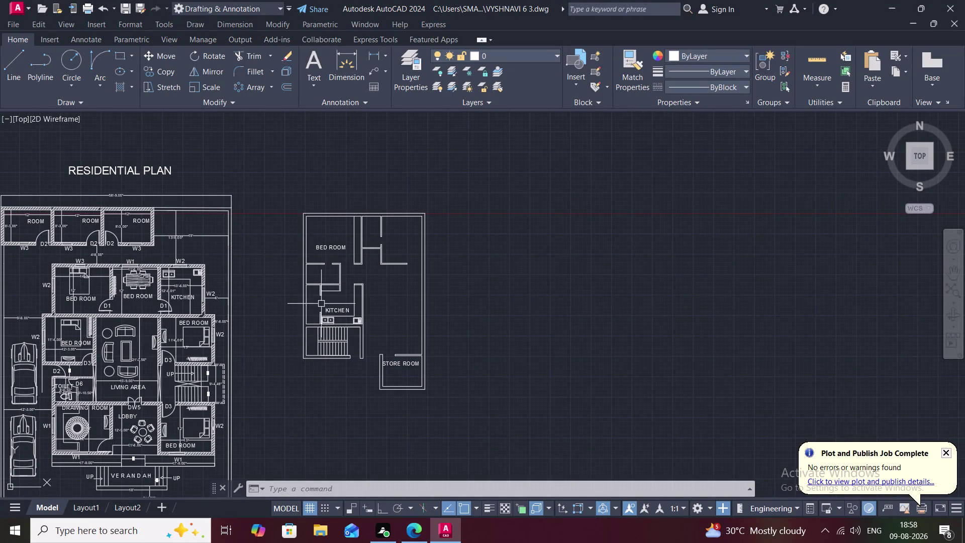
Zoom in on the second-floor plan showing the bedroom, kitchen, stairs and store room.
scroll(up, 3)
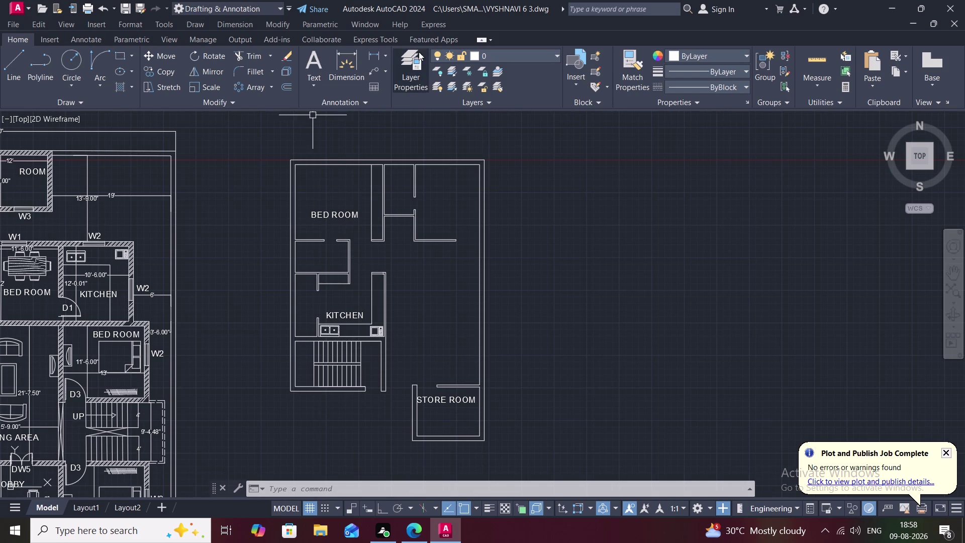
click(375, 51)
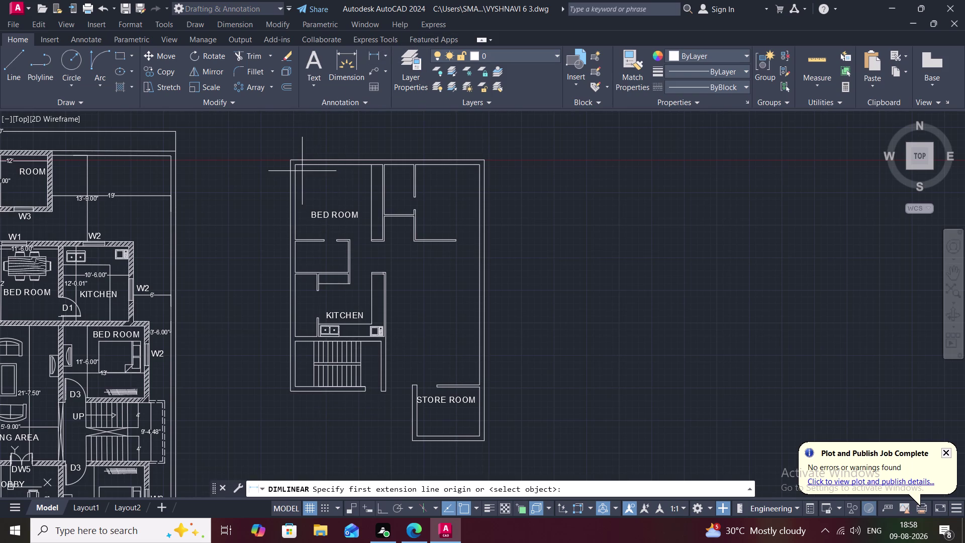
Dimension the bedroom's 12' depth along its left wall.
click(298, 165)
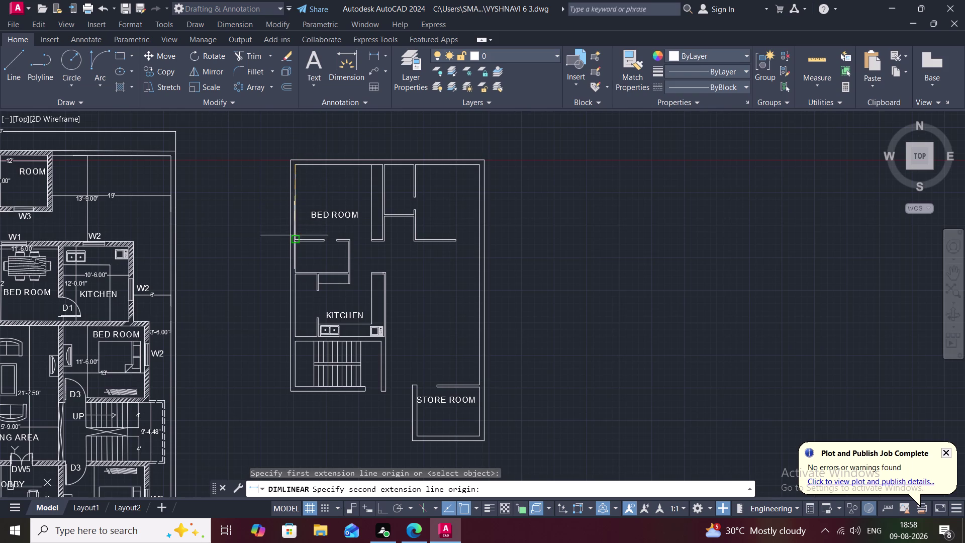
click(295, 238)
click(315, 232)
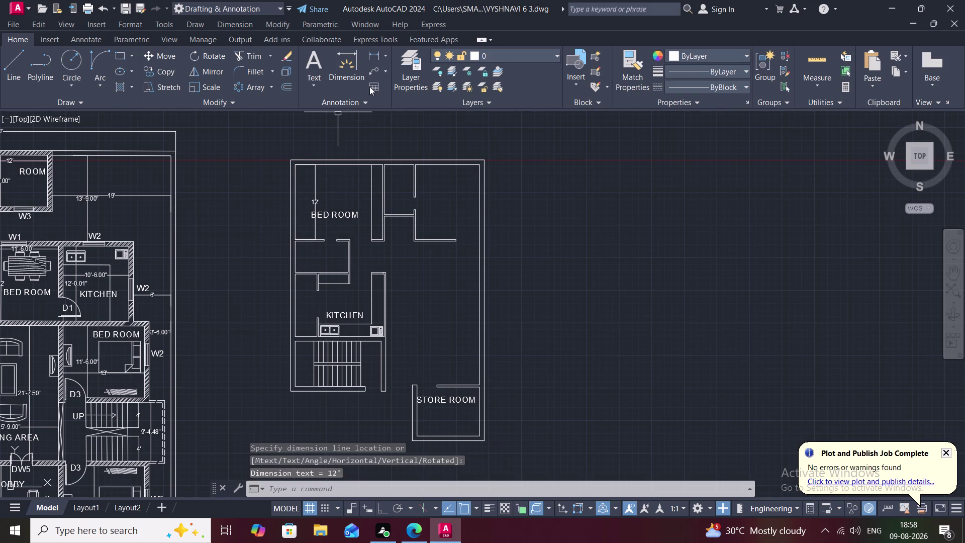
Add the bedroom's 14' width dimension, discarding a mis-measured 12'-2.40" attempt.
click(371, 53)
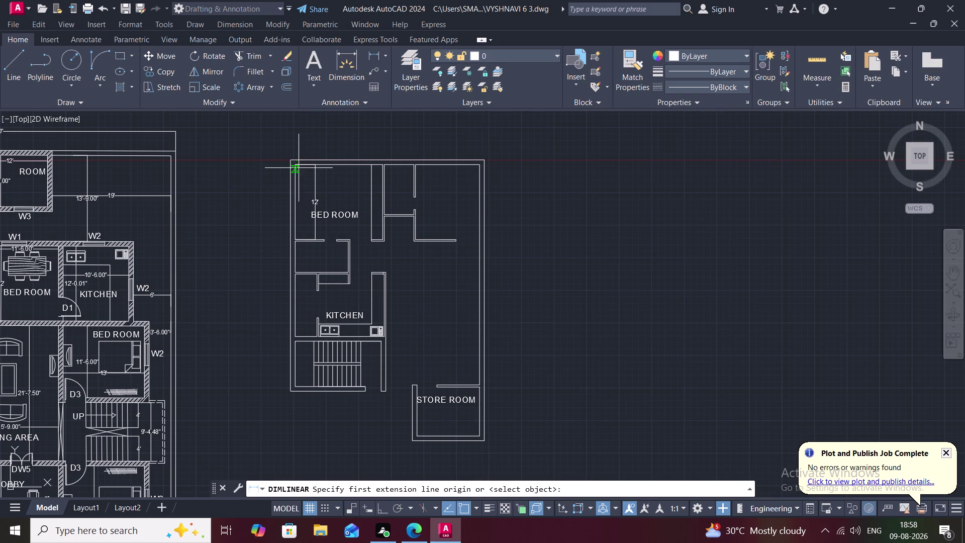
click(298, 161)
click(370, 165)
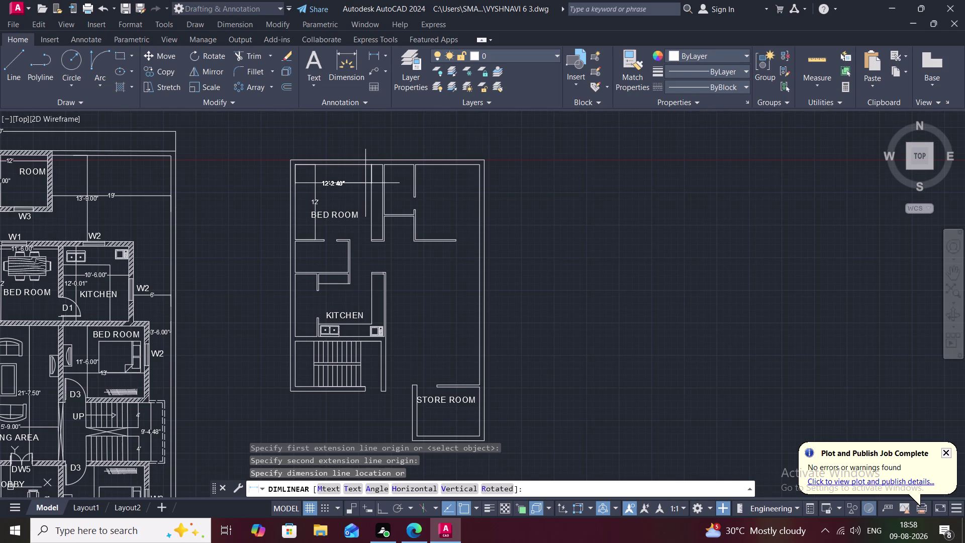
key(Escape)
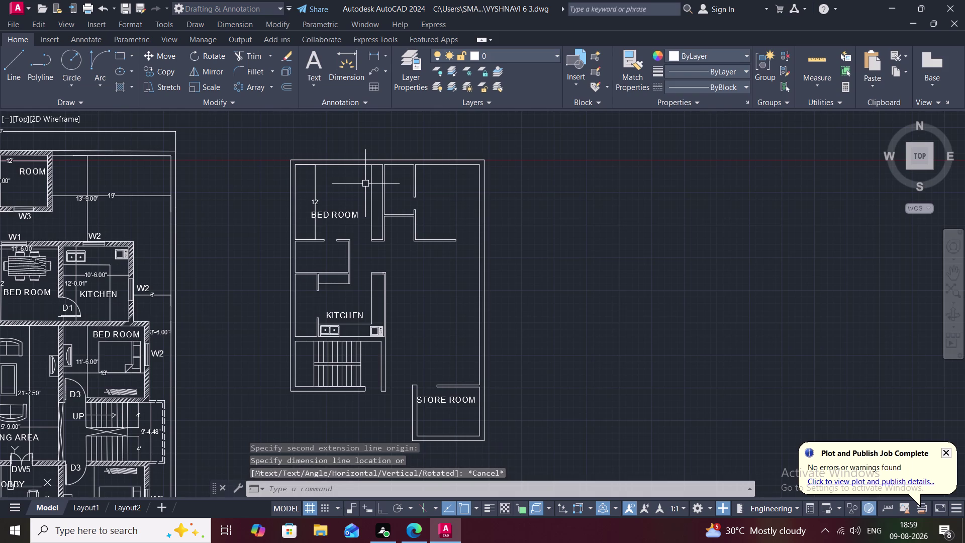
click(378, 53)
click(295, 197)
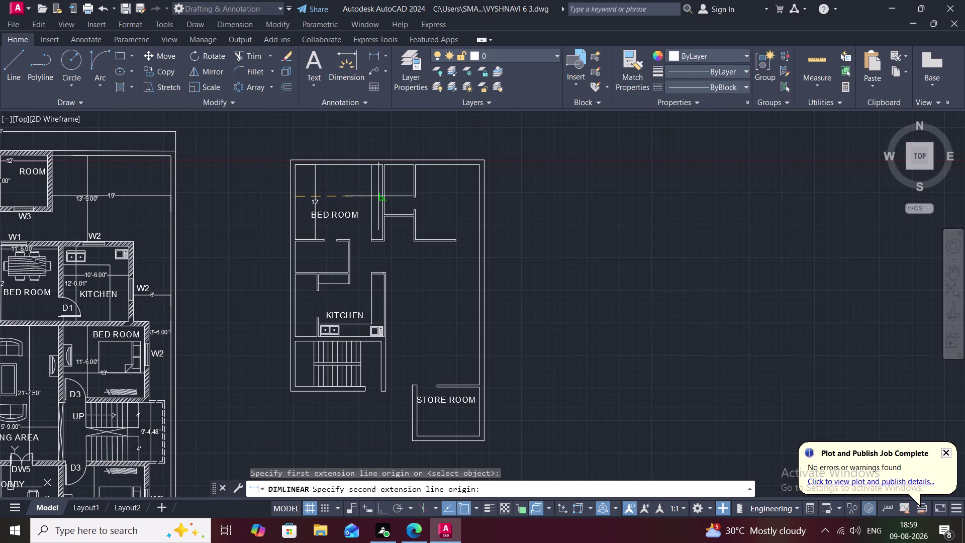
click(379, 197)
click(373, 187)
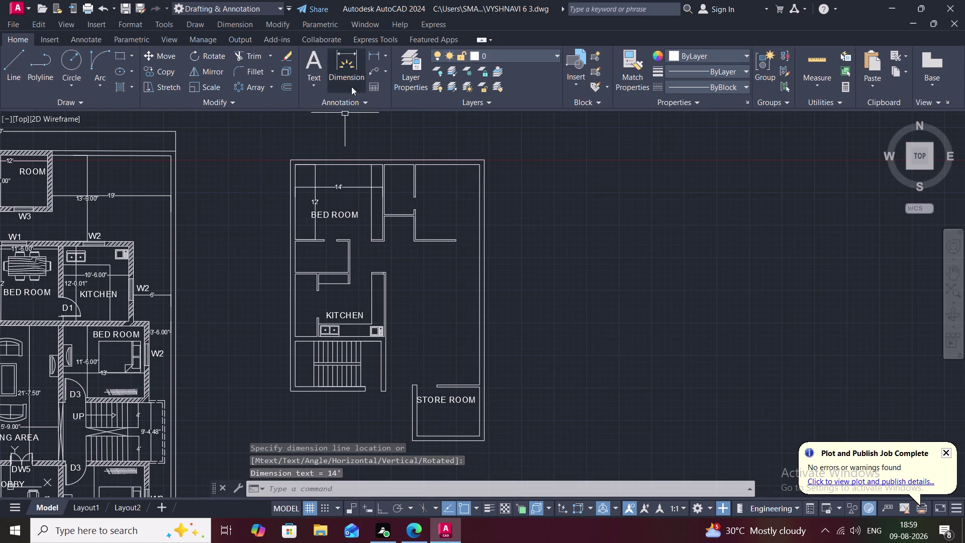
click(374, 51)
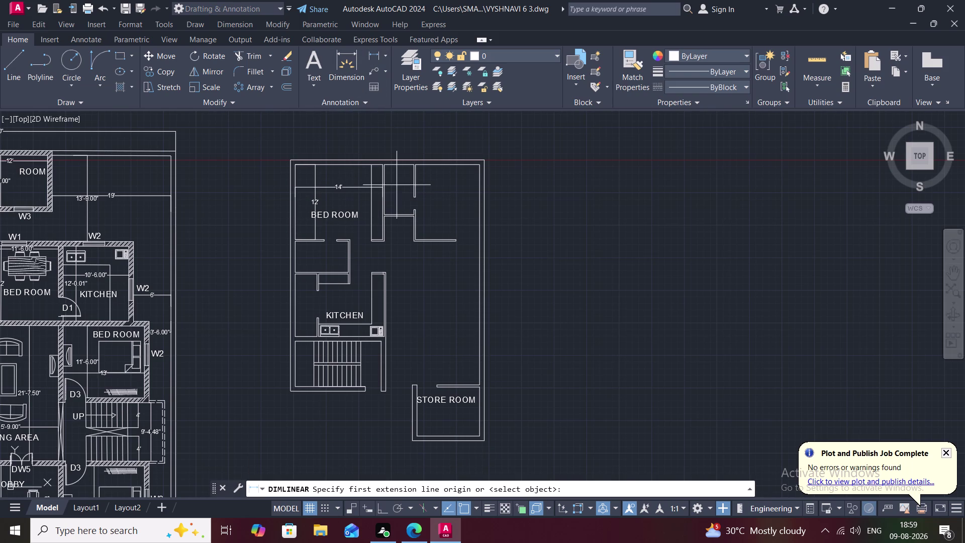
scroll(up, 3)
Dimension the small room's 4'-9.00" width and 8' height.
click(385, 180)
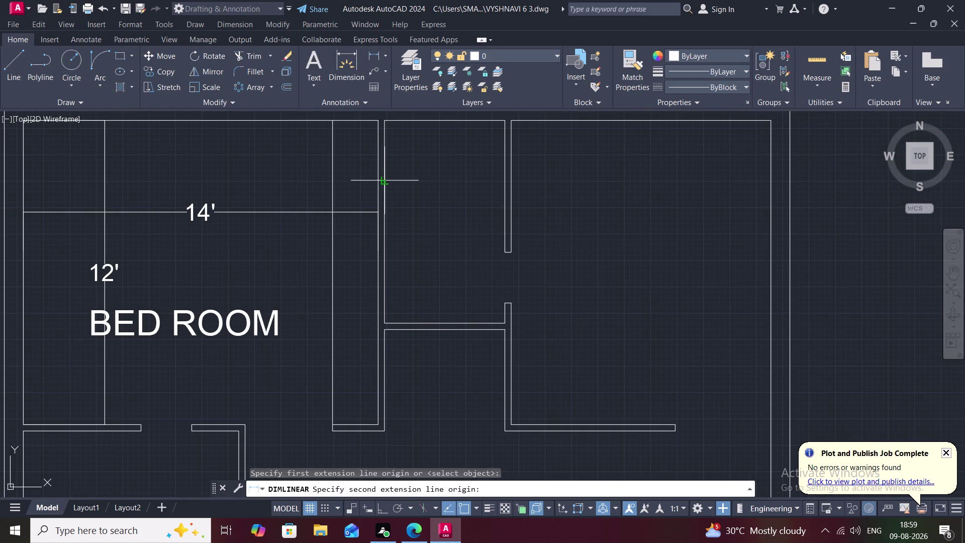
click(506, 178)
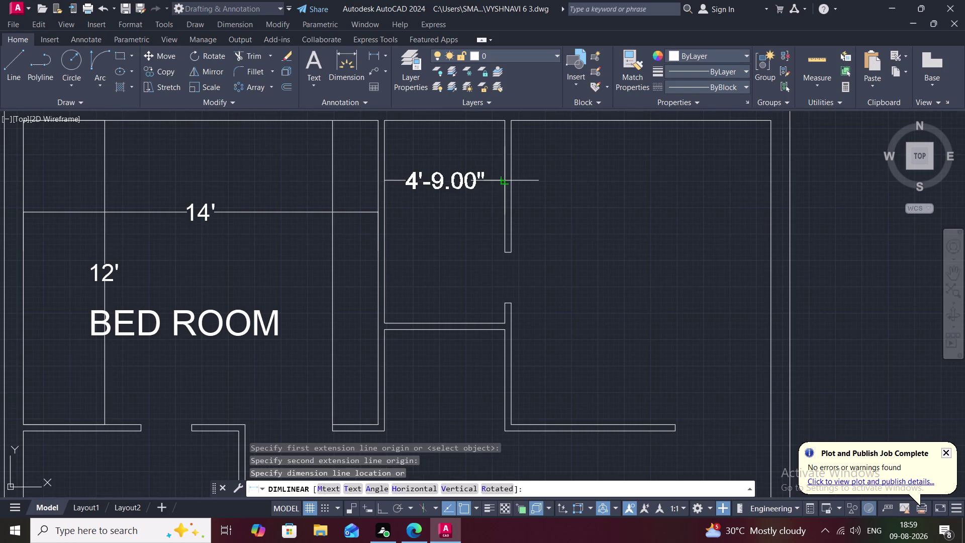
click(503, 178)
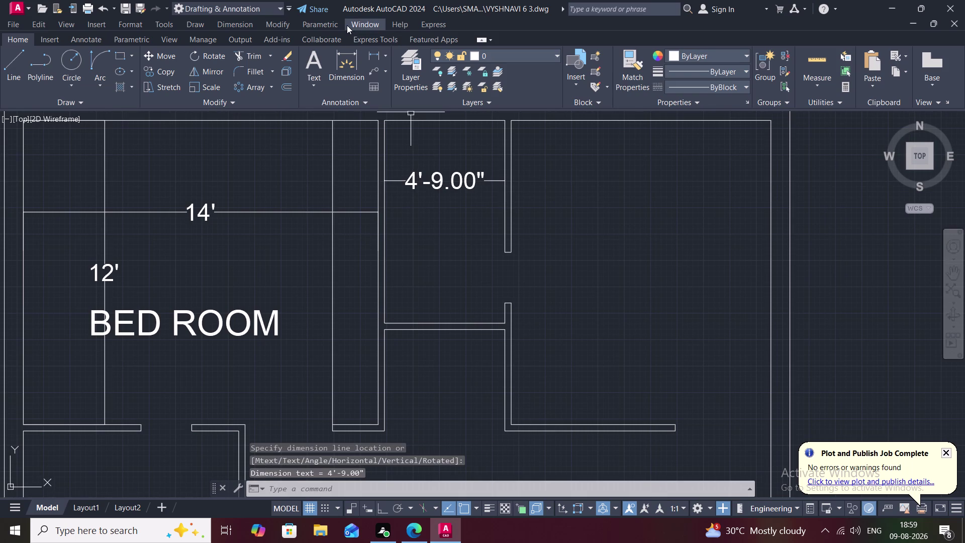
click(377, 53)
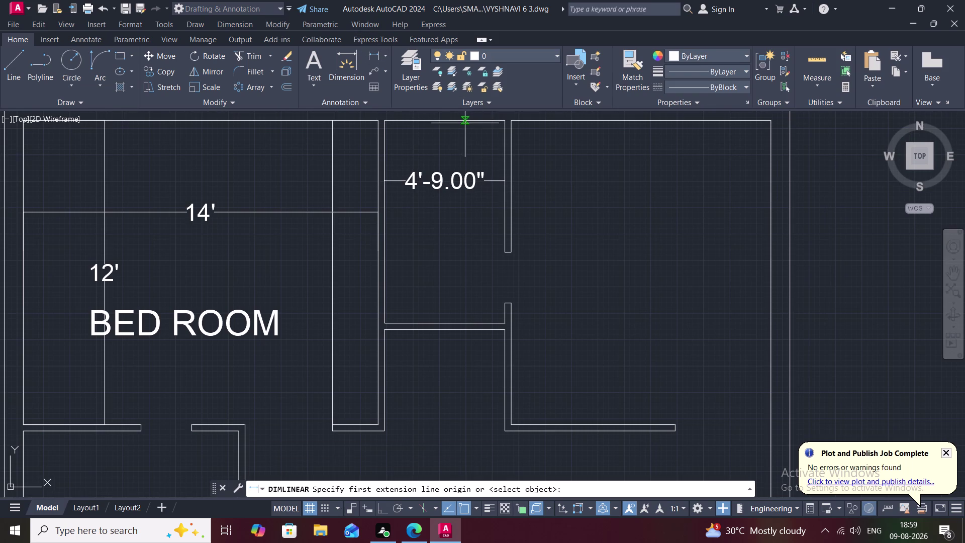
click(469, 120)
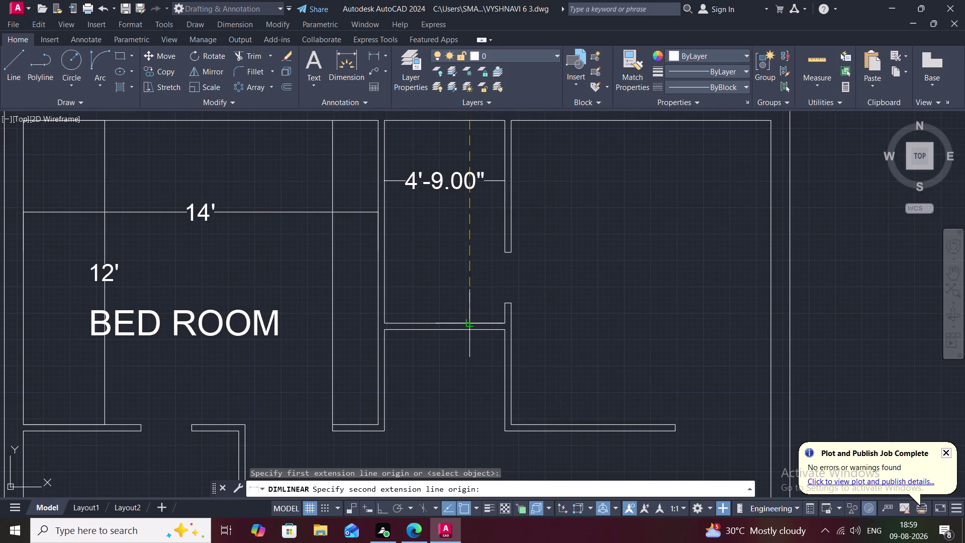
click(474, 320)
click(462, 308)
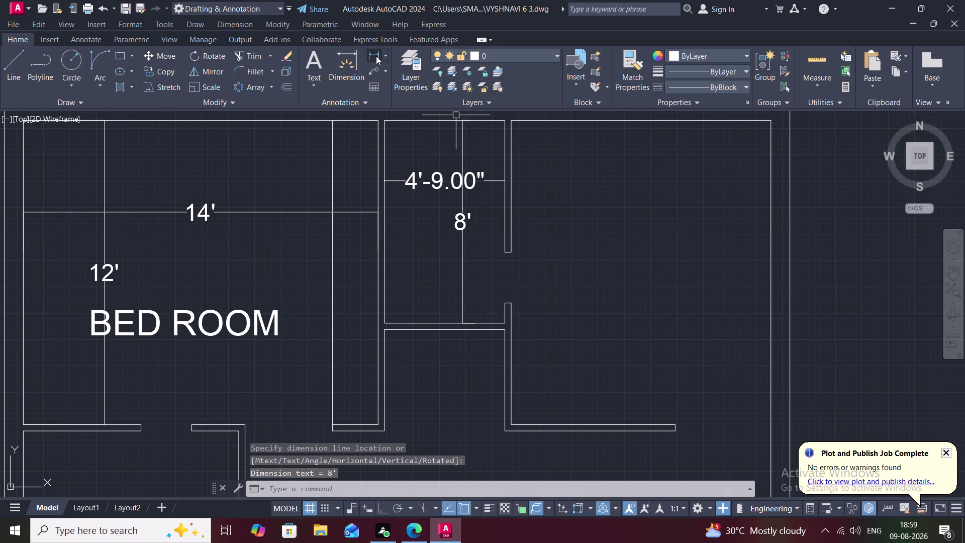
Dimension the right room's 10'-3.00" width and 12' depth.
click(376, 56)
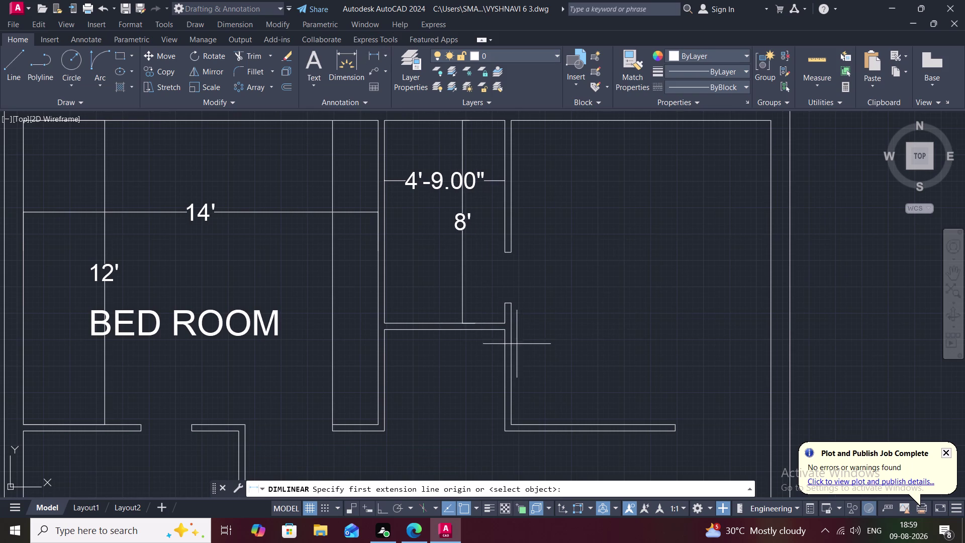
click(511, 348)
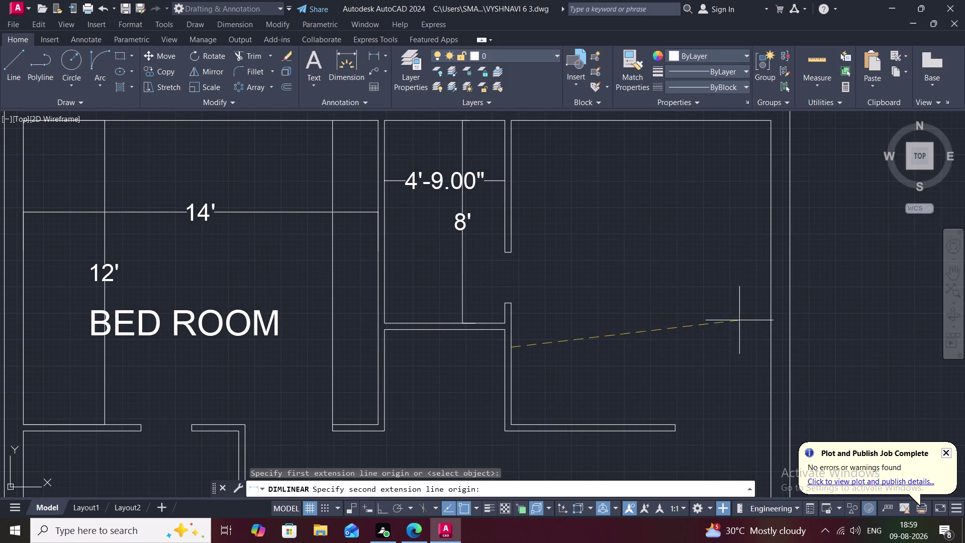
click(773, 354)
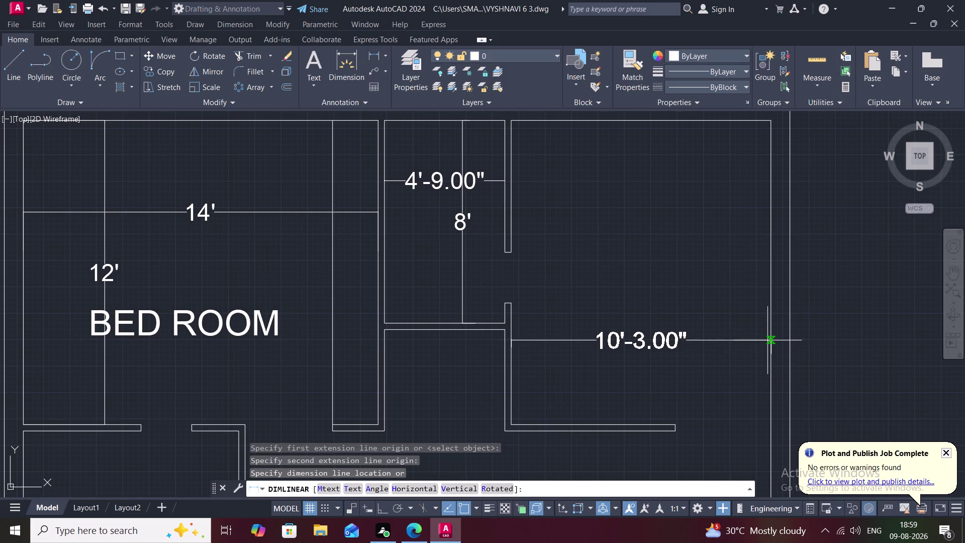
click(768, 340)
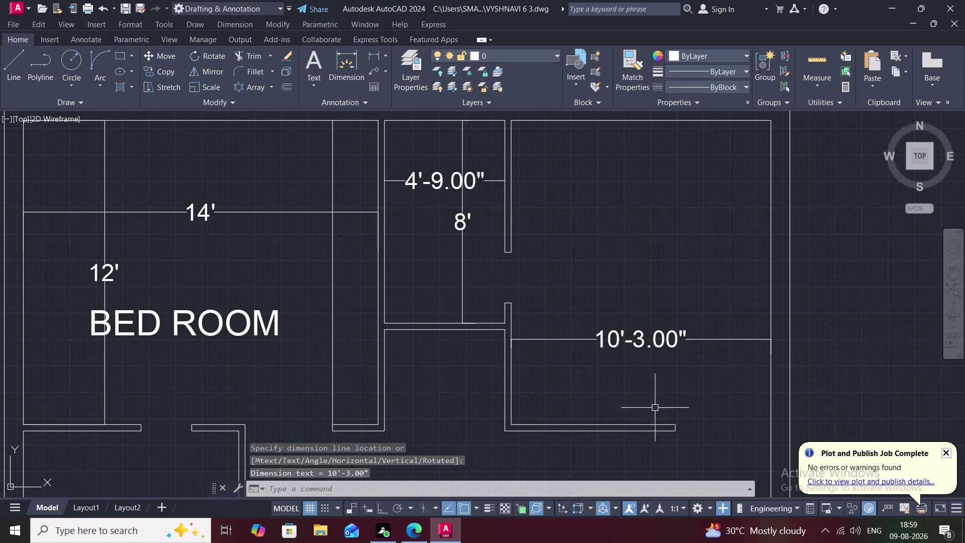
click(376, 54)
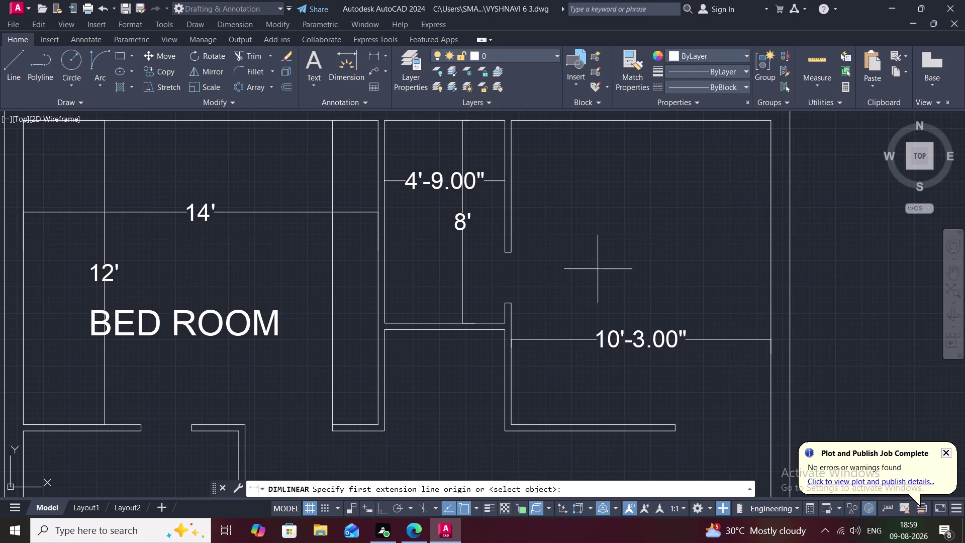
click(677, 422)
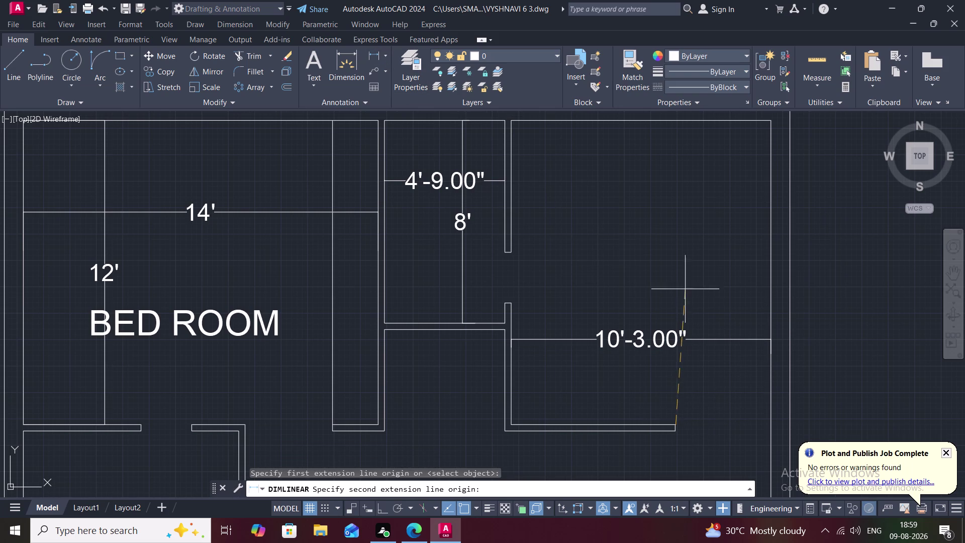
middle_drag(679, 272, 675, 301)
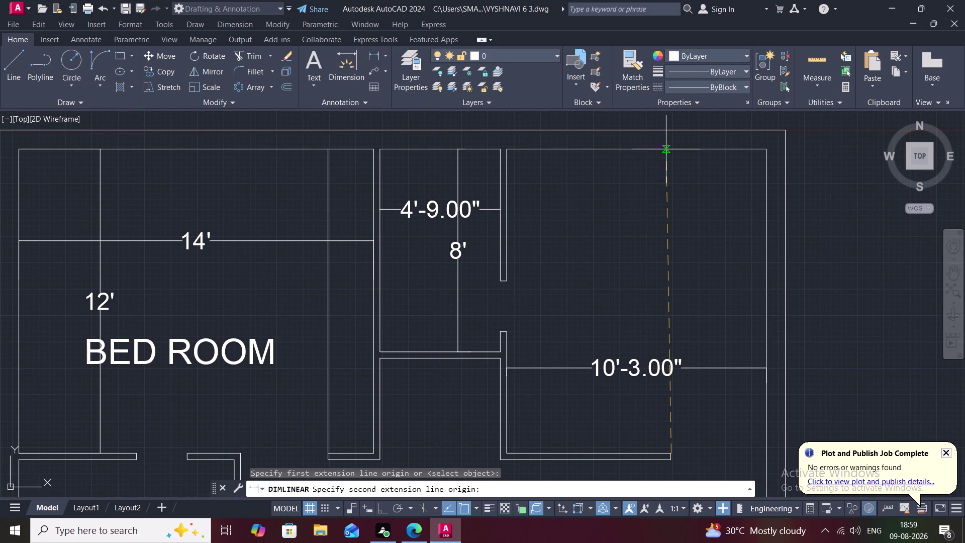
click(666, 149)
click(657, 157)
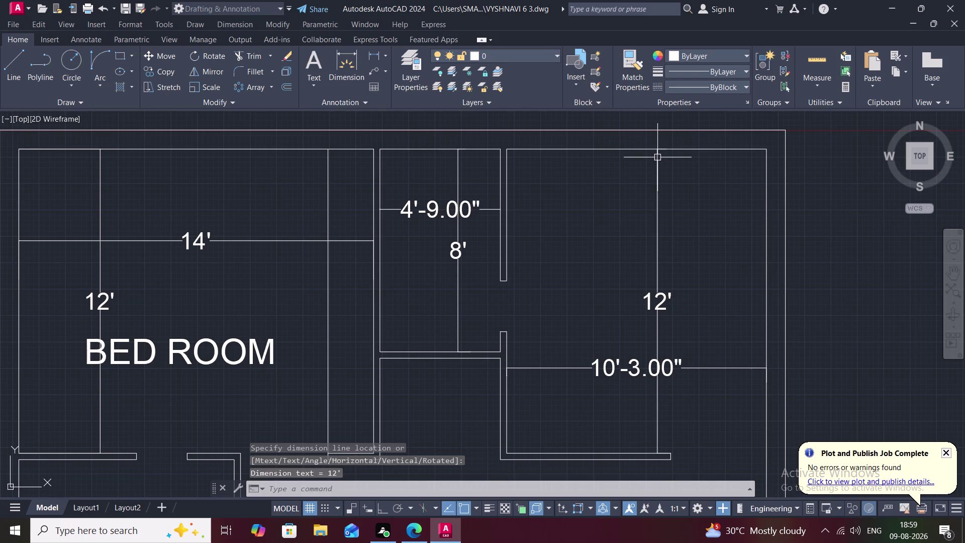
middle_drag(536, 291, 538, 148)
scroll(down, 3)
Add a 5' dimension to the small room below the bedroom.
middle_drag(497, 290, 516, 295)
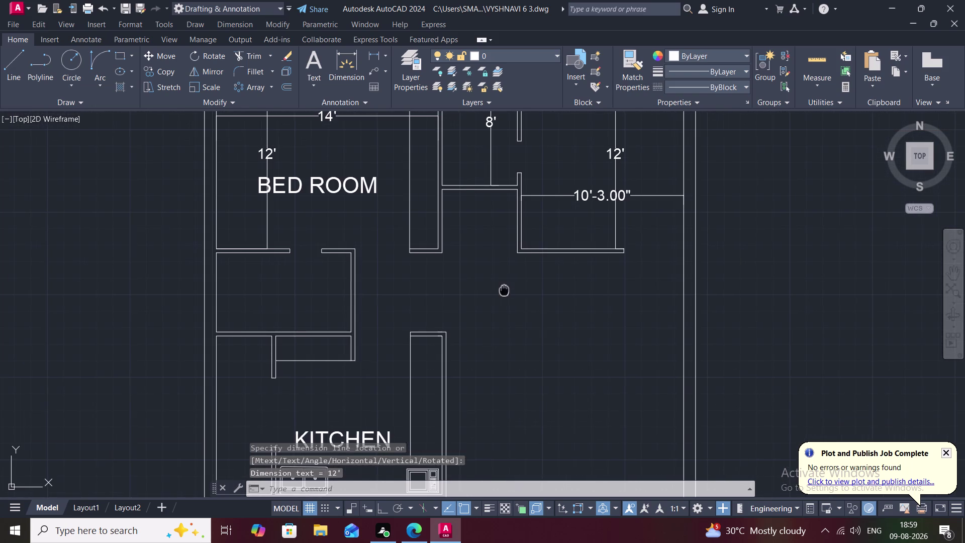
middle_drag(516, 295, 544, 304)
middle_drag(394, 294, 431, 297)
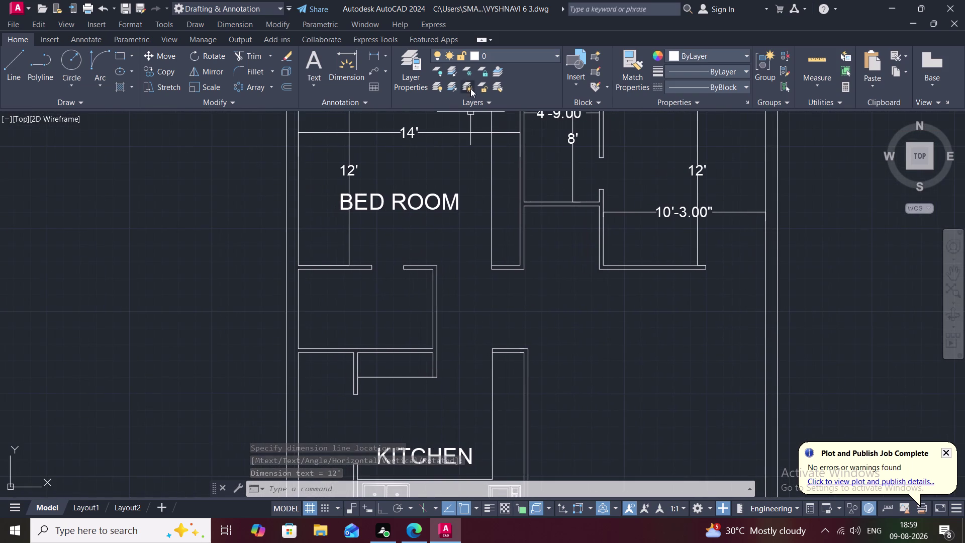
click(380, 54)
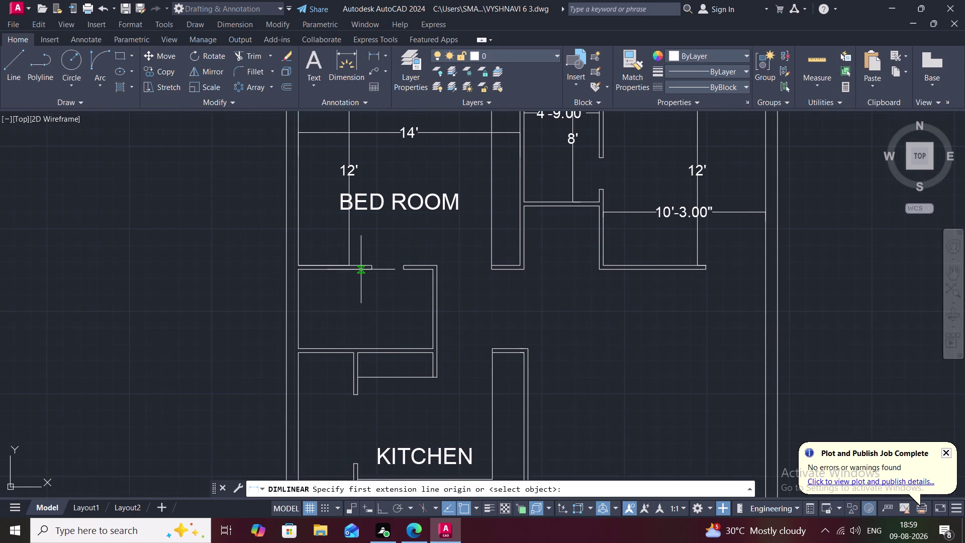
click(369, 272)
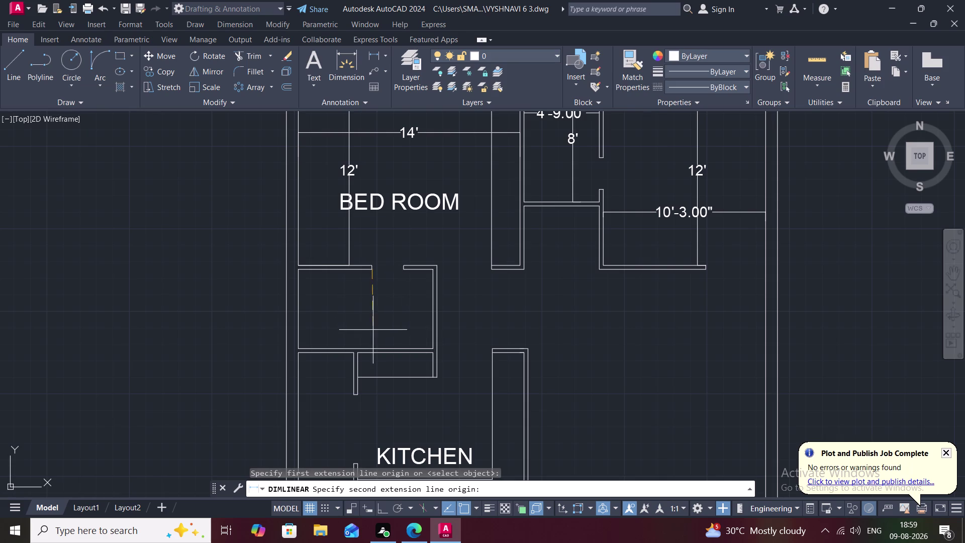
click(369, 348)
click(362, 343)
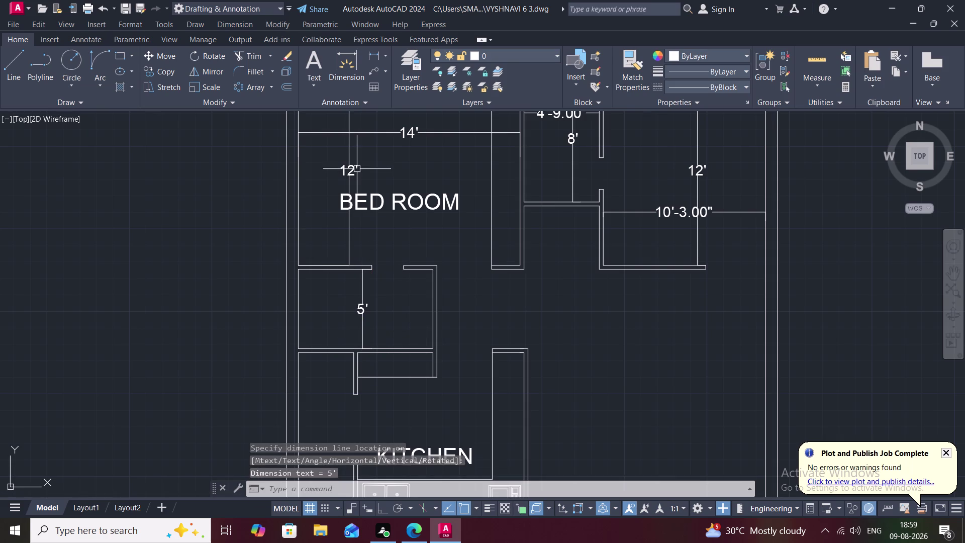
Add an 8'-6.00" width dimension above the closet.
click(383, 54)
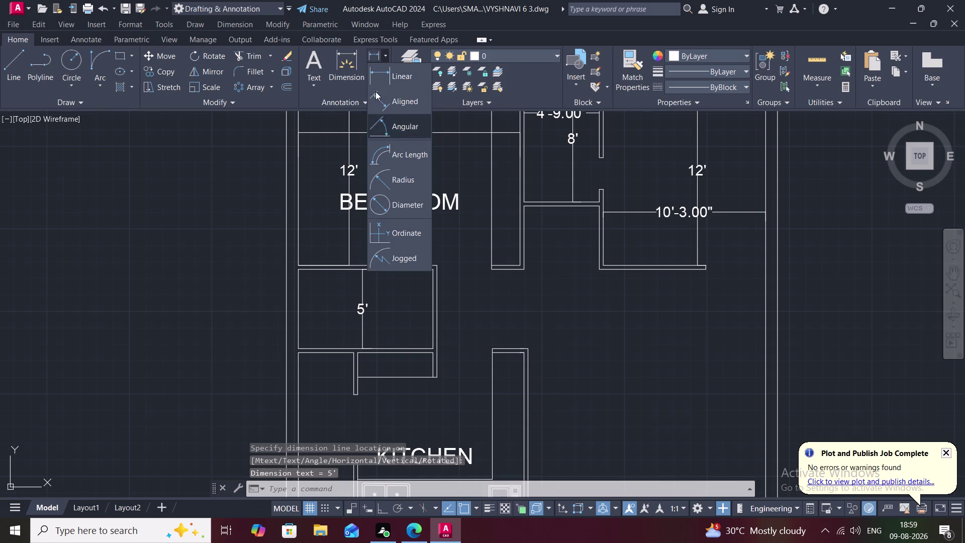
click(391, 71)
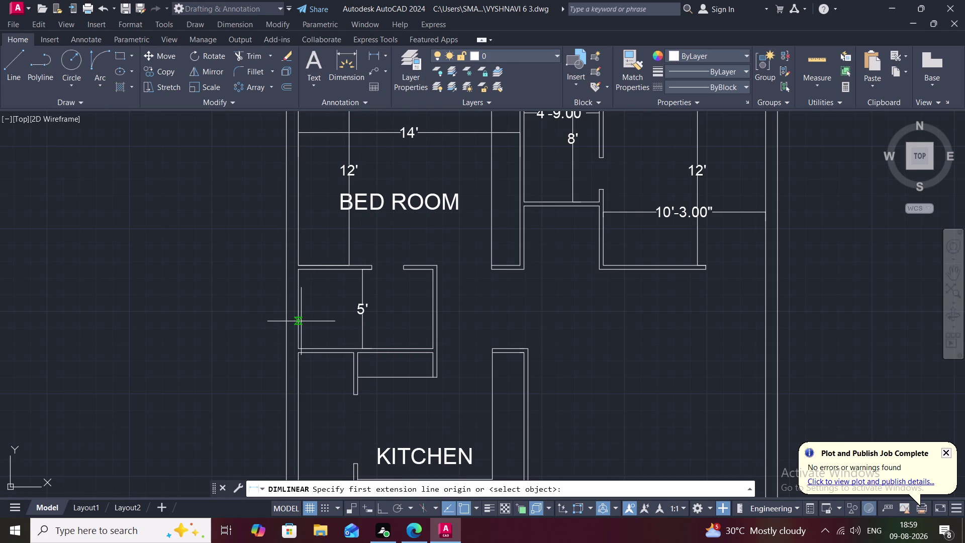
click(297, 320)
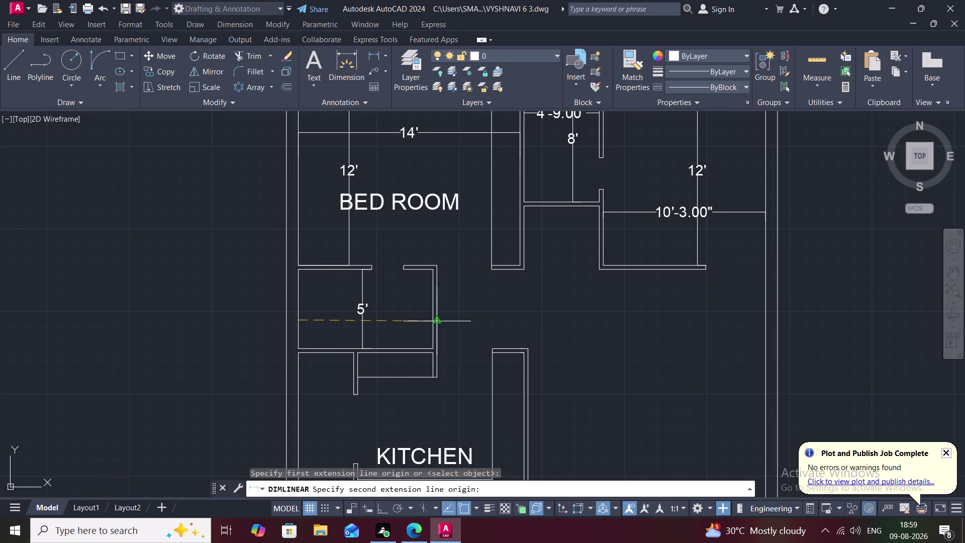
click(434, 324)
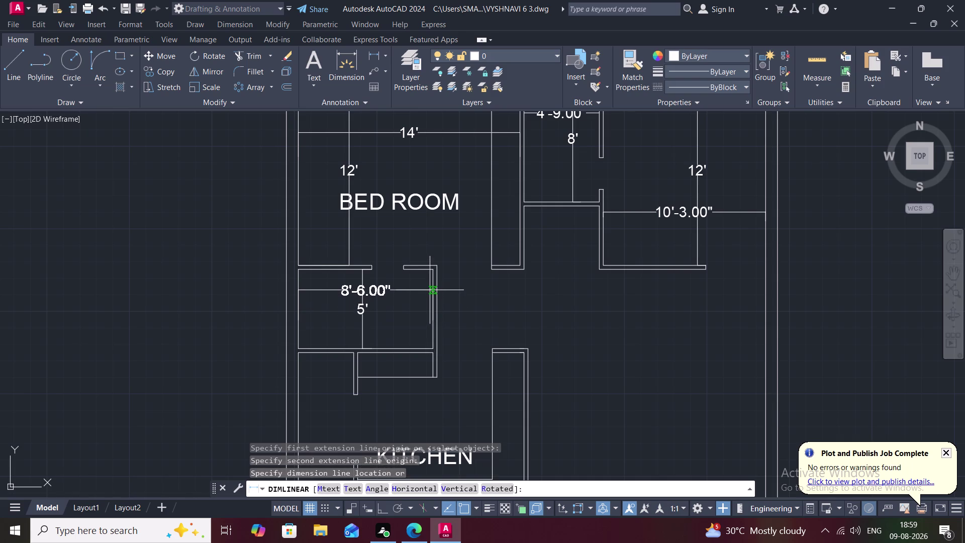
click(429, 290)
middle_drag(433, 376, 411, 274)
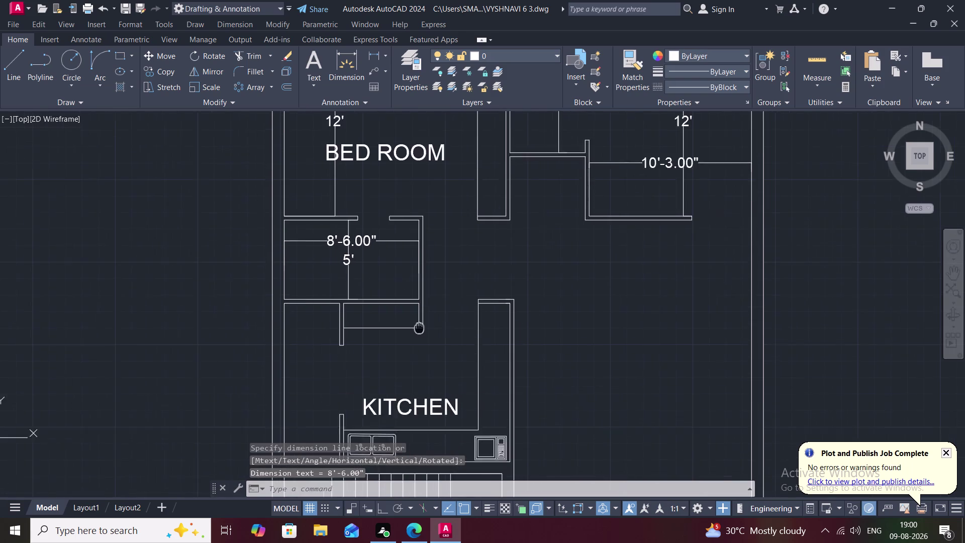
Dimension the kitchen at 10' long and 10'-6.00" wide.
click(386, 55)
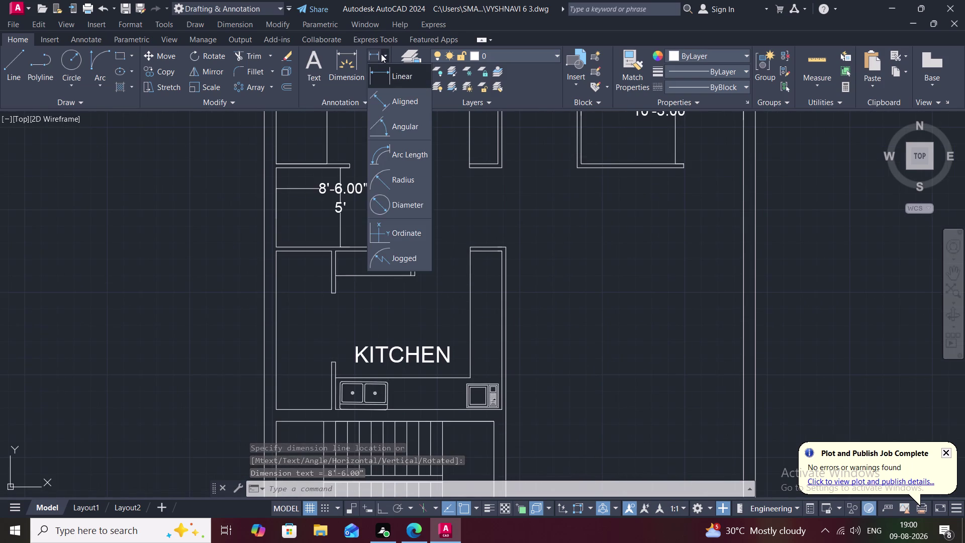
click(382, 71)
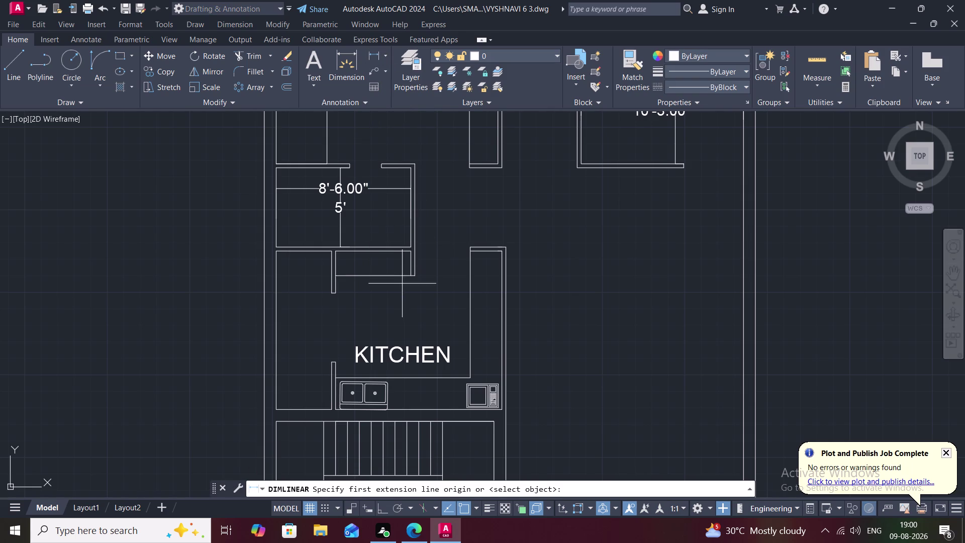
click(408, 252)
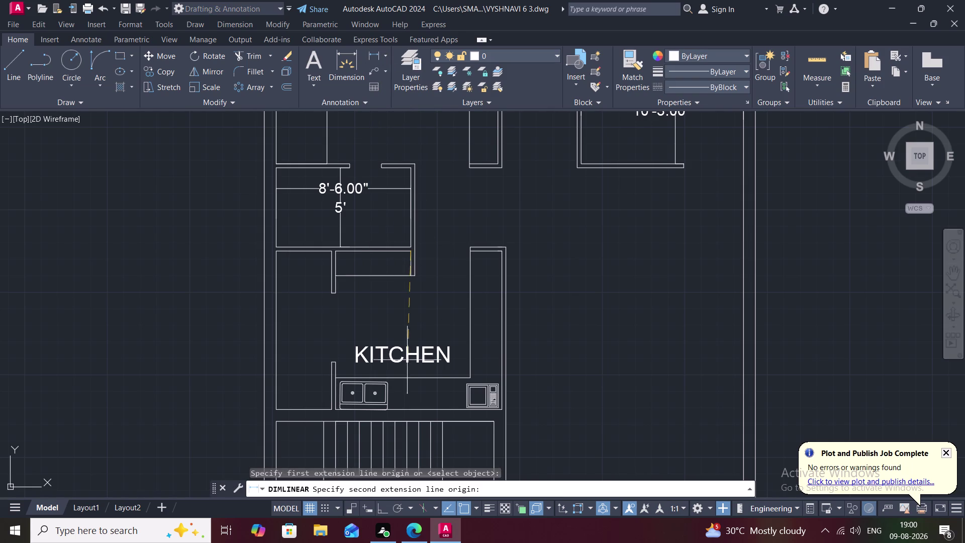
click(412, 408)
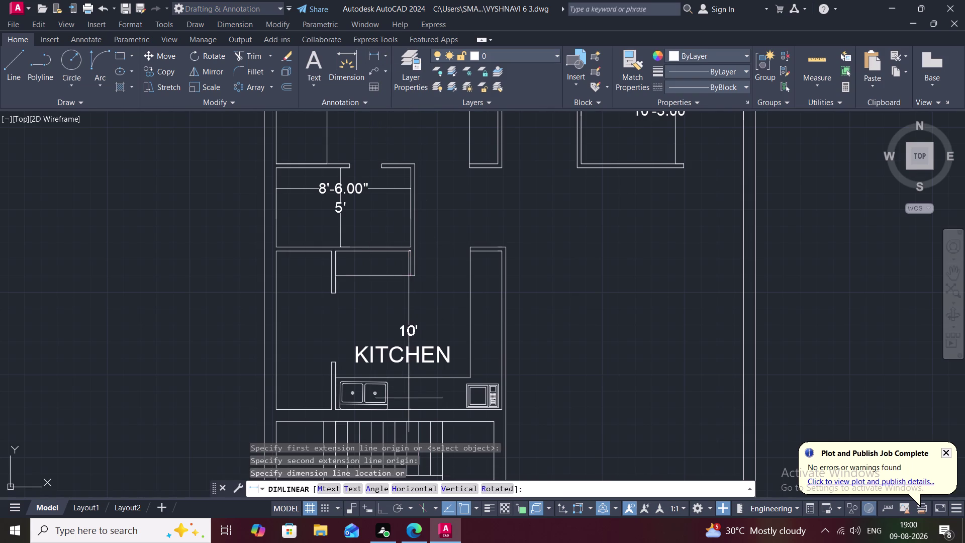
click(408, 397)
click(380, 53)
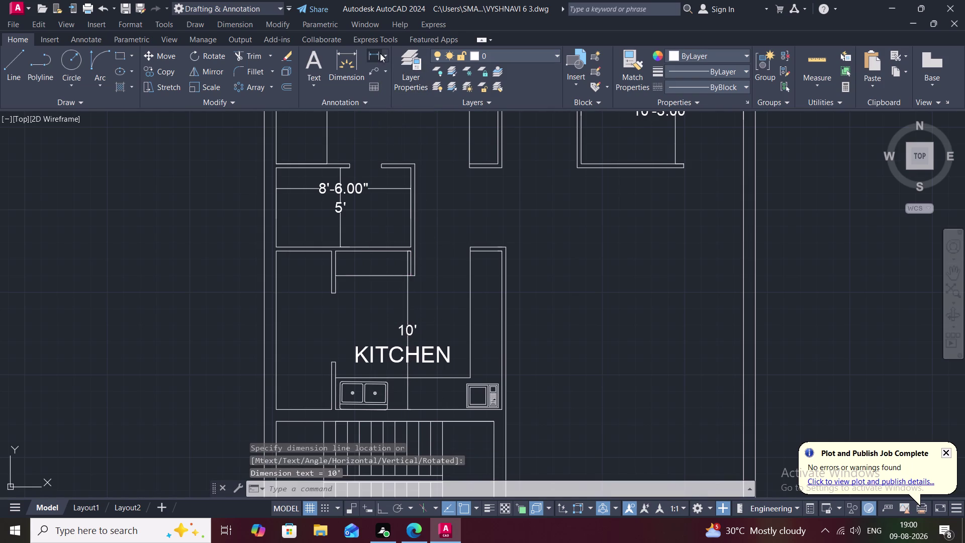
click(339, 362)
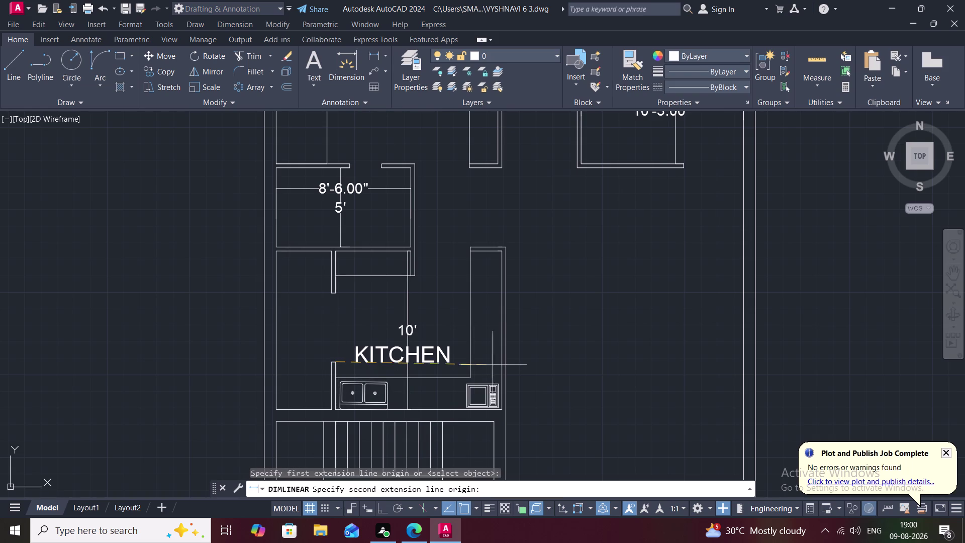
click(499, 367)
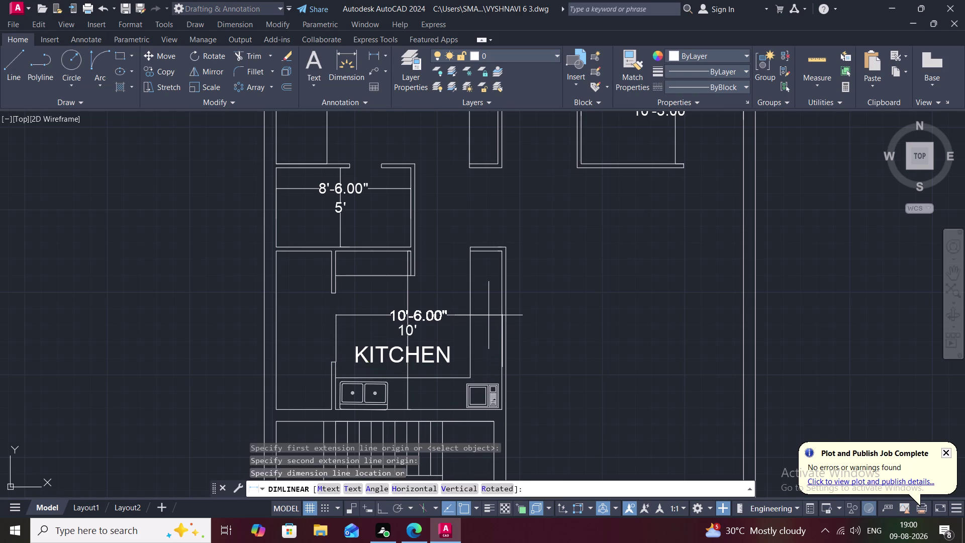
click(488, 315)
middle_click(470, 348)
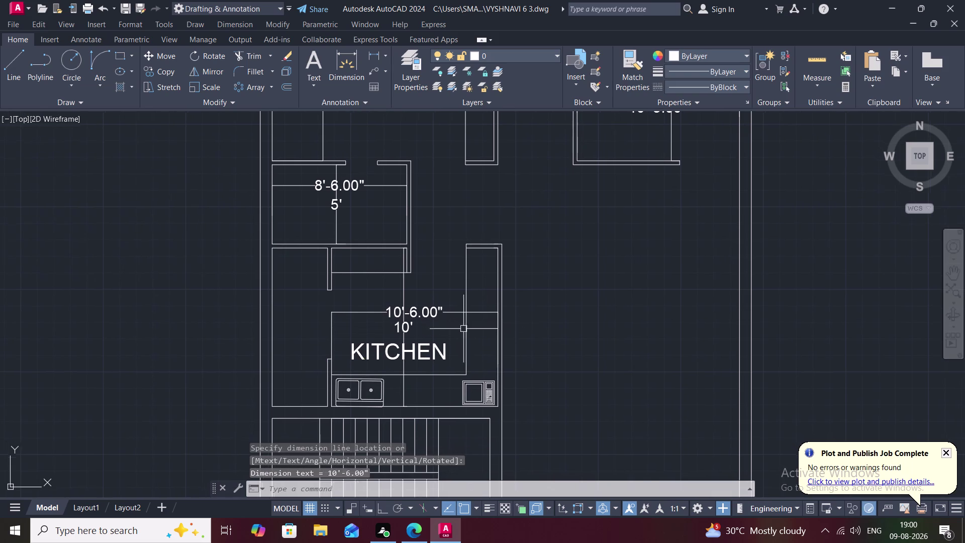
scroll(down, 3)
Add 15' and 23' dimensions to the area beside the kitchen.
click(378, 55)
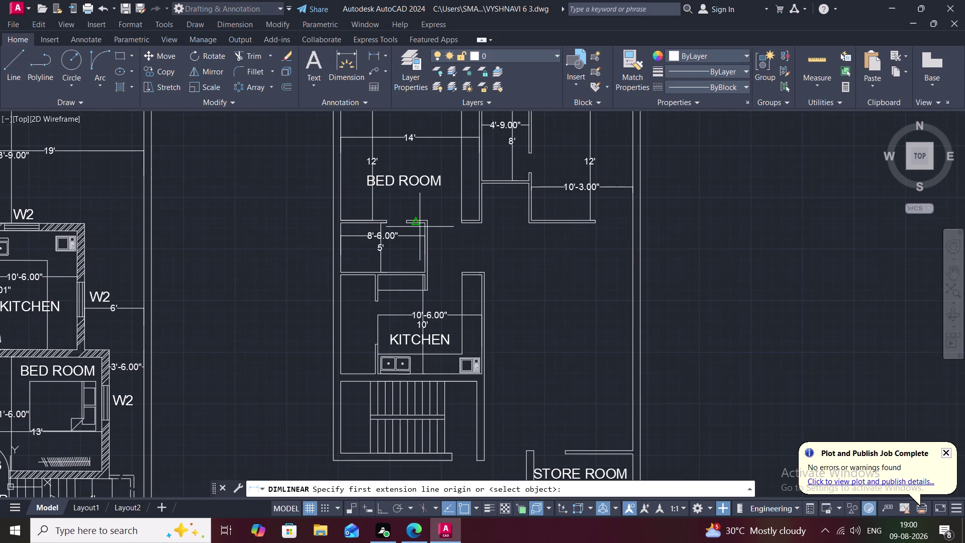
click(485, 379)
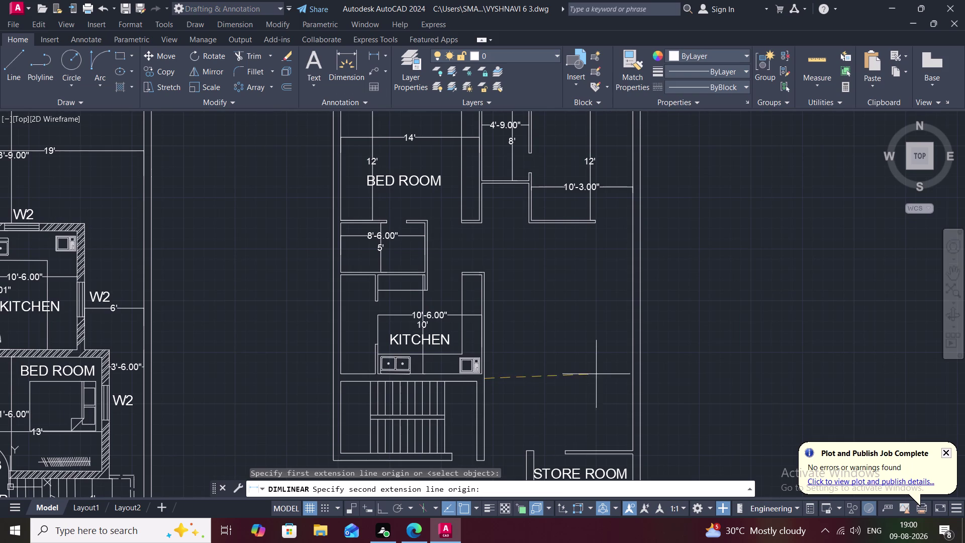
click(633, 380)
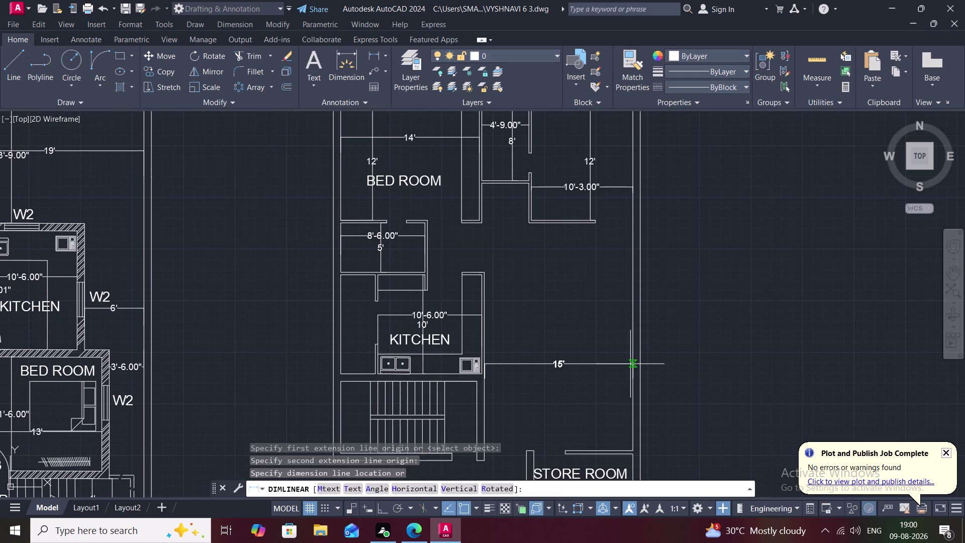
click(630, 363)
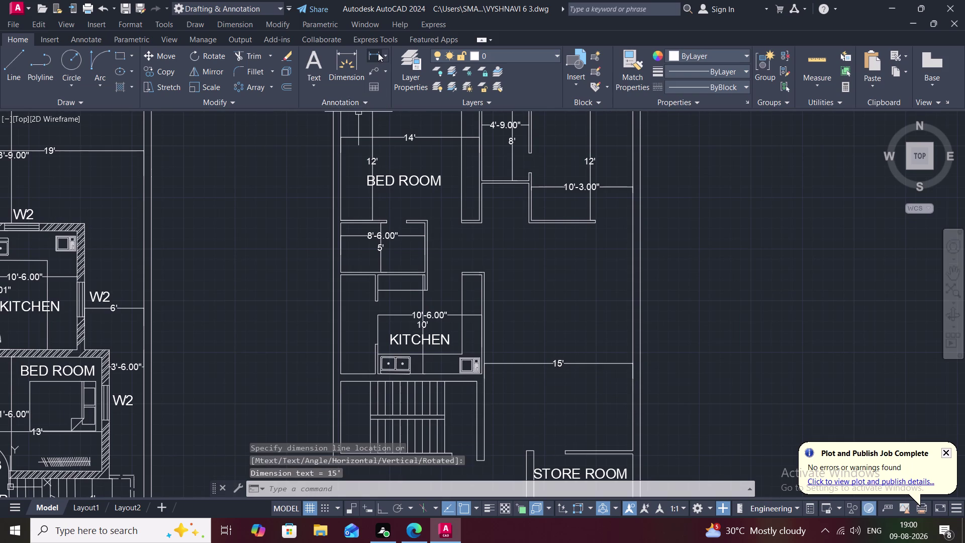
click(378, 53)
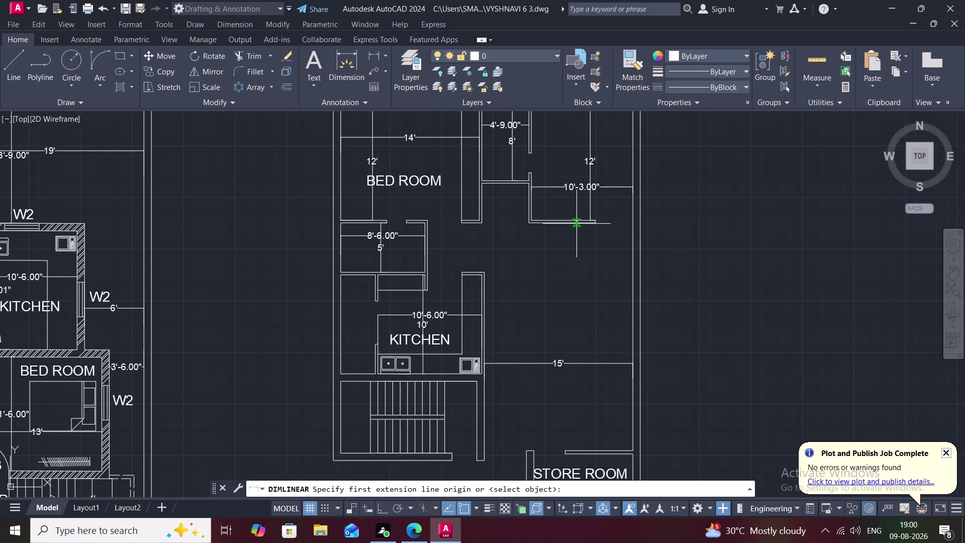
click(577, 225)
click(580, 451)
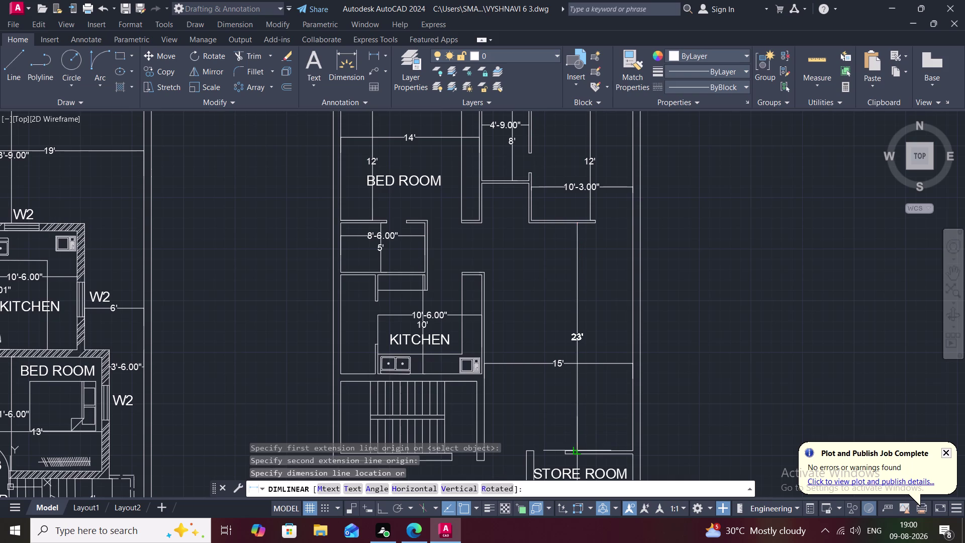
click(583, 434)
middle_drag(556, 435, 549, 431)
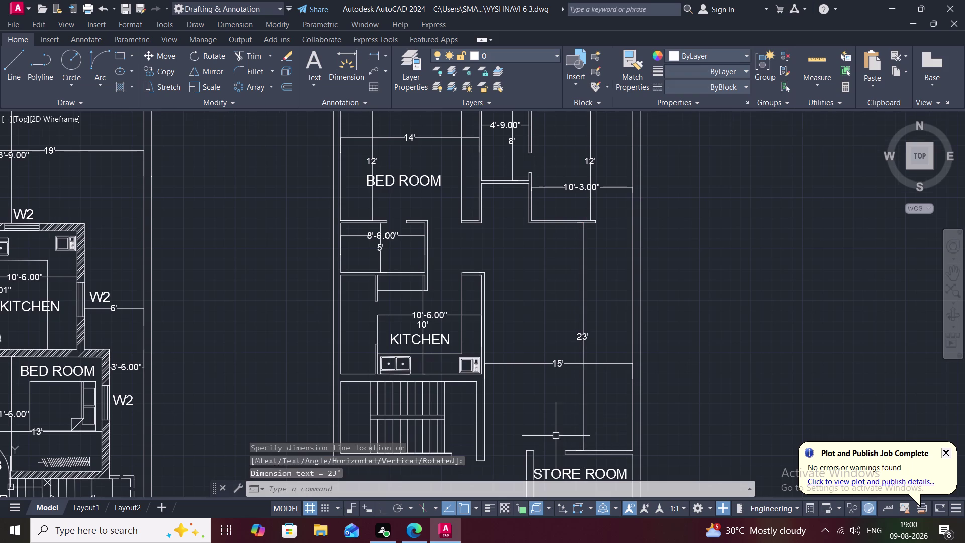
middle_drag(548, 430, 524, 349)
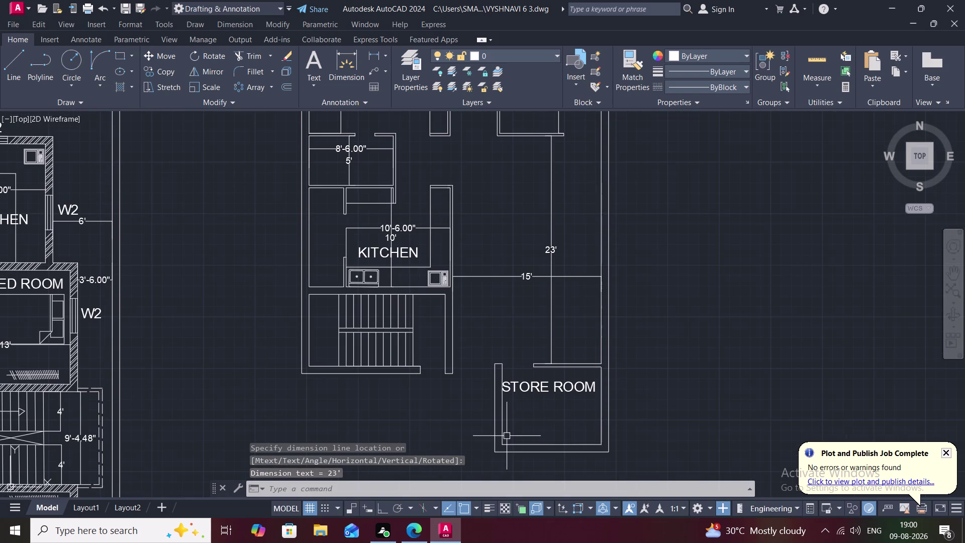
Dimension the store room at 10' wide and 7'-10.00" deep.
click(376, 52)
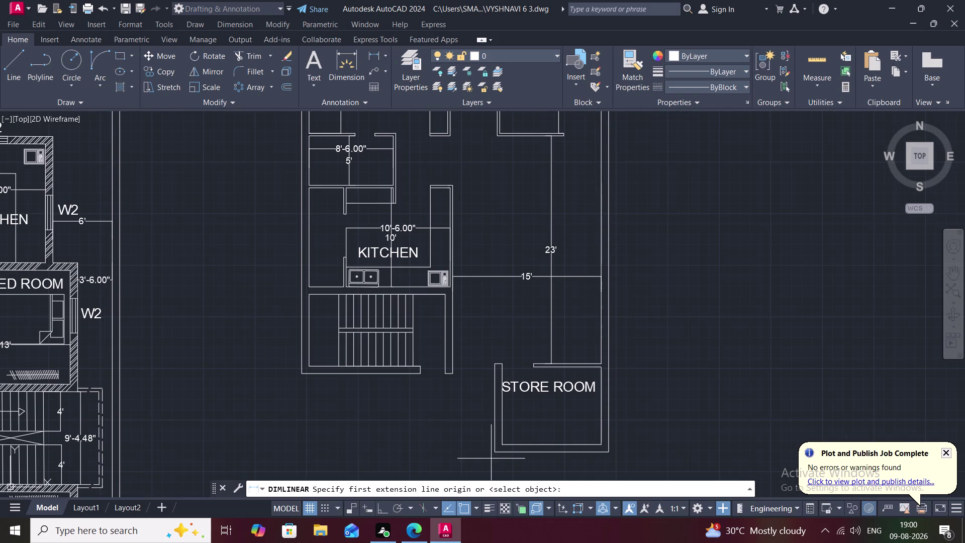
click(503, 442)
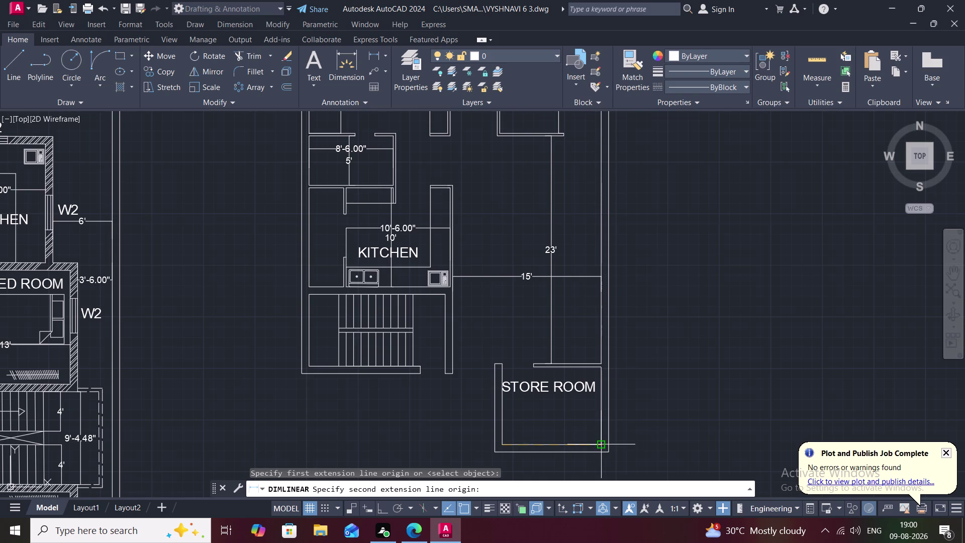
click(599, 444)
click(593, 429)
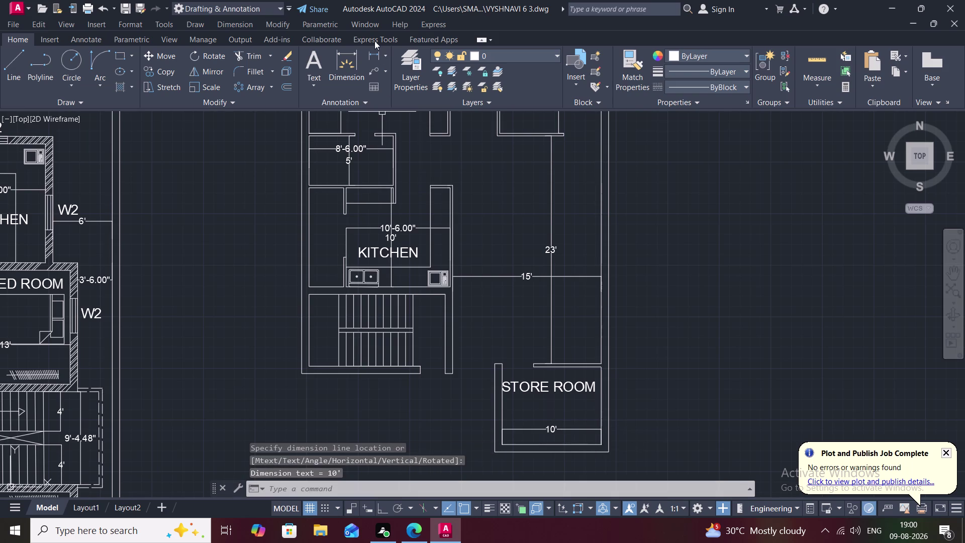
click(379, 53)
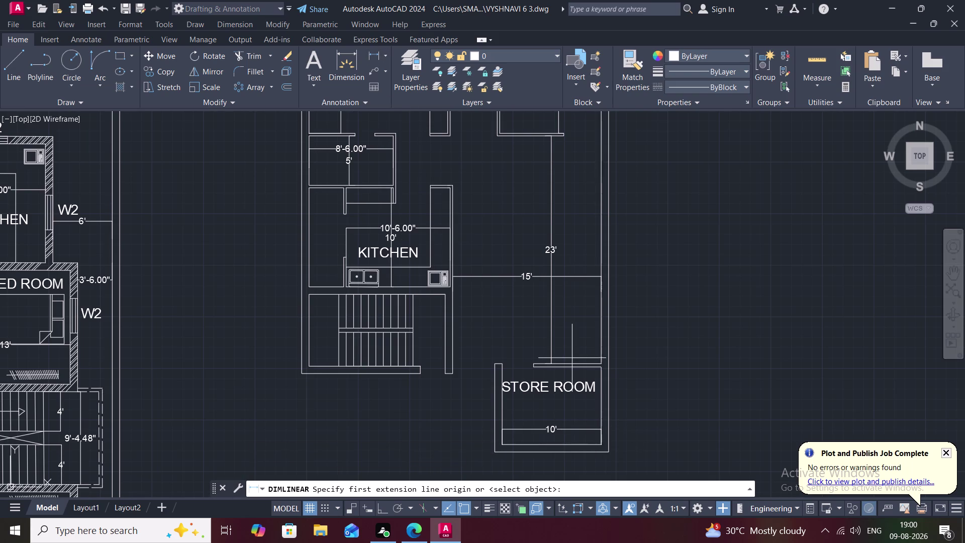
click(571, 367)
click(574, 443)
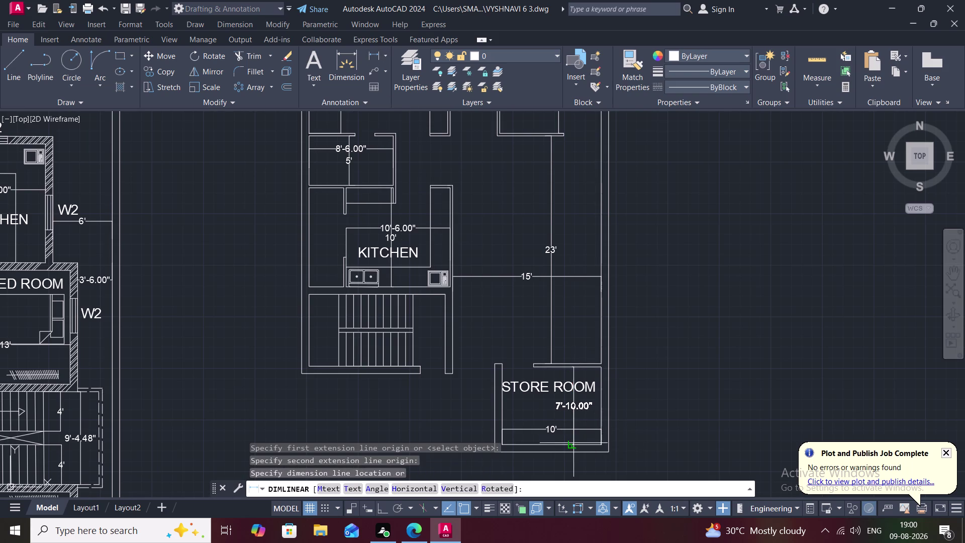
click(576, 438)
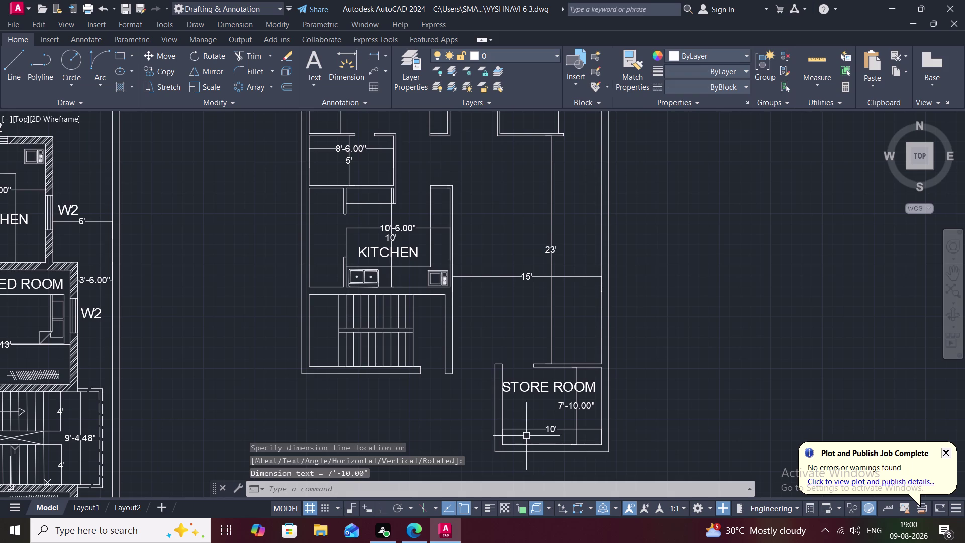
scroll(down, 3)
Add a 37' overall dimension along the plan's left side.
middle_drag(489, 301, 482, 326)
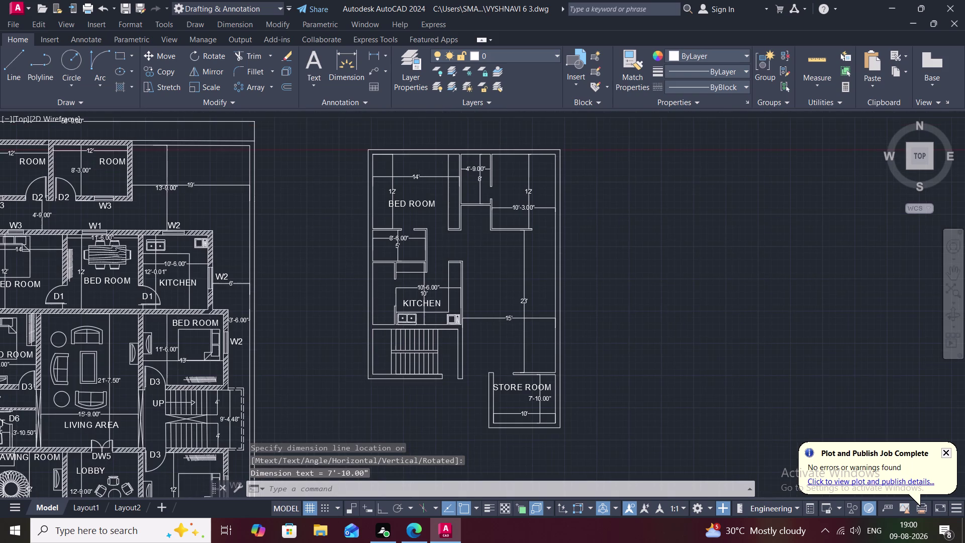
click(381, 52)
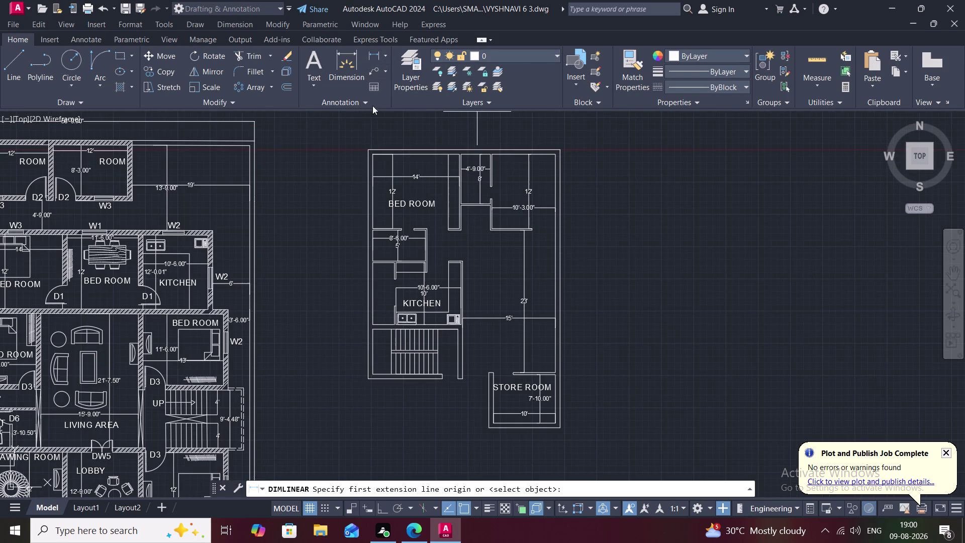
click(366, 149)
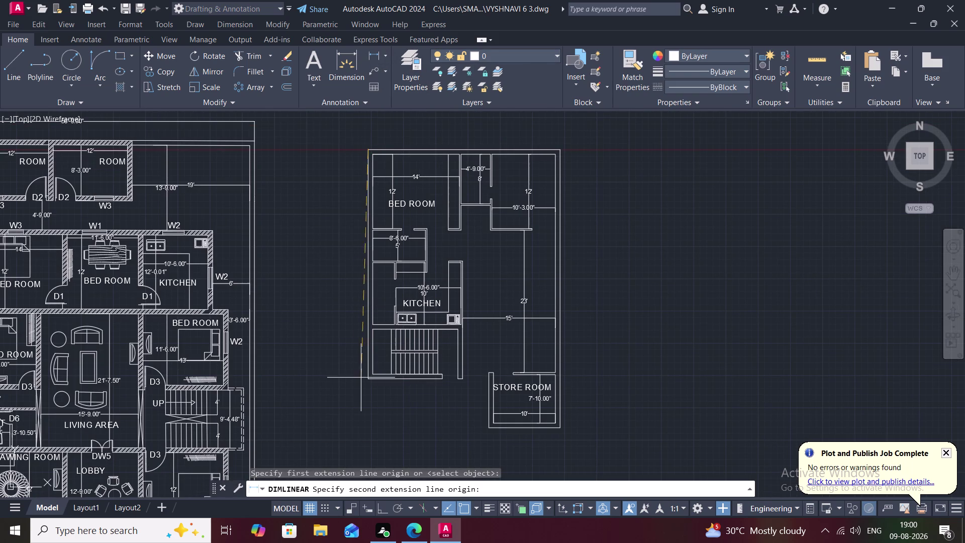
click(366, 381)
click(352, 375)
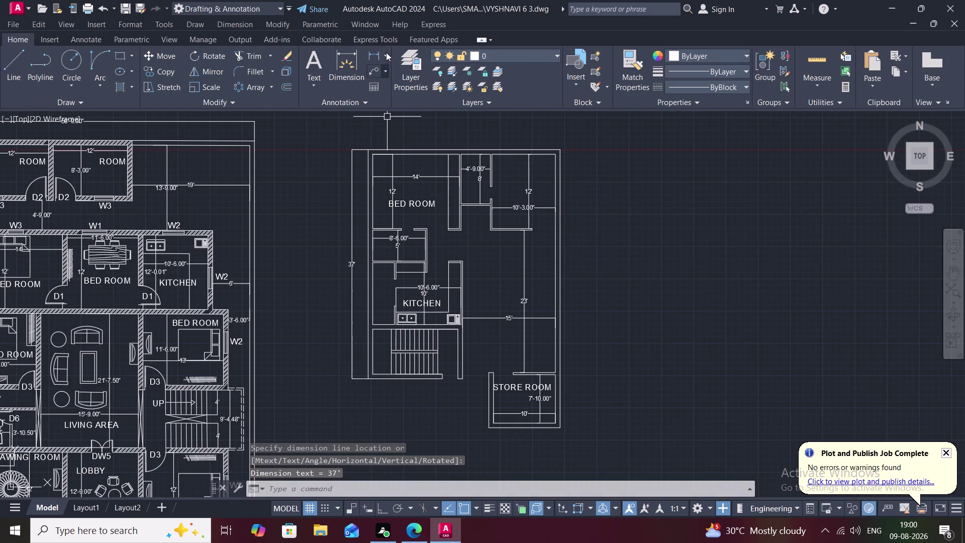
Place the 44'-11.00" dimension right of the plan, corner to corner, after one cancelled attempt.
click(386, 52)
click(398, 72)
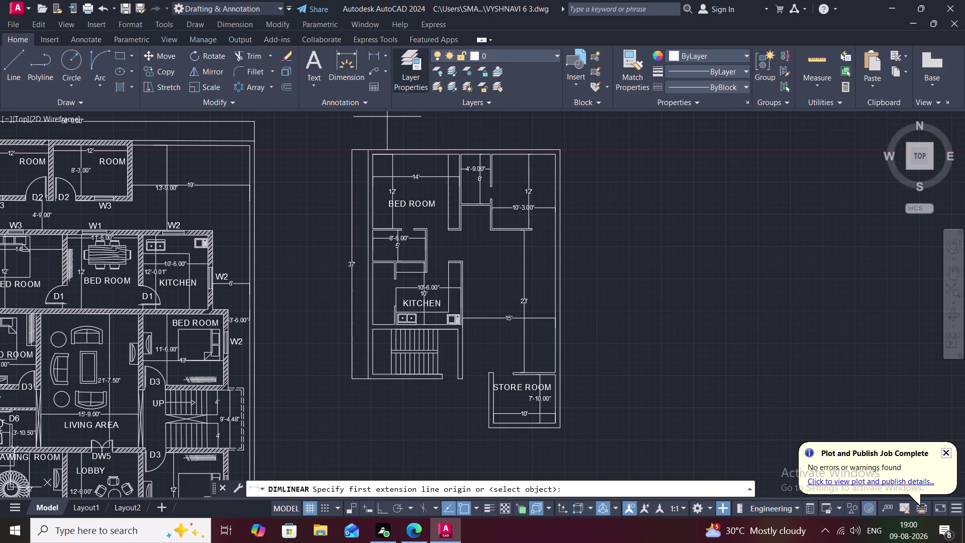
click(557, 149)
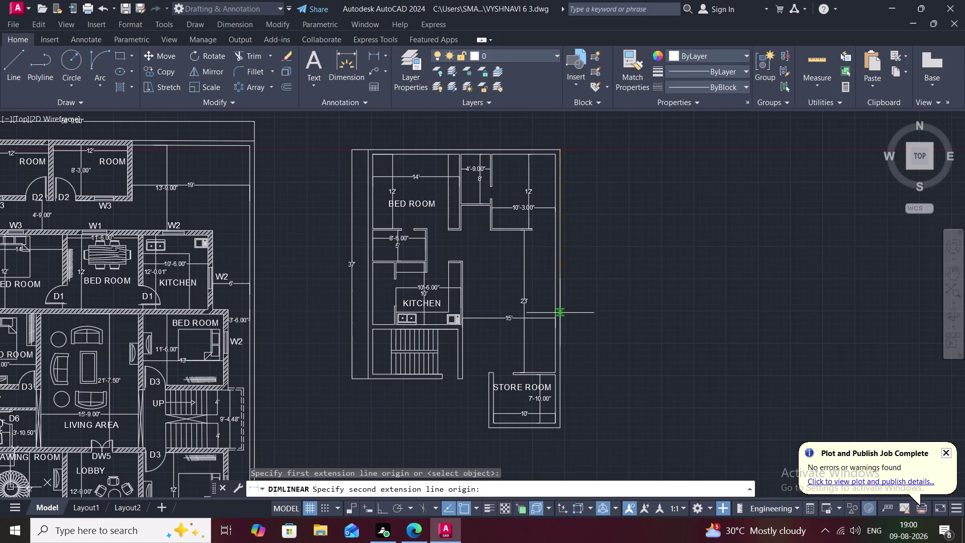
click(560, 422)
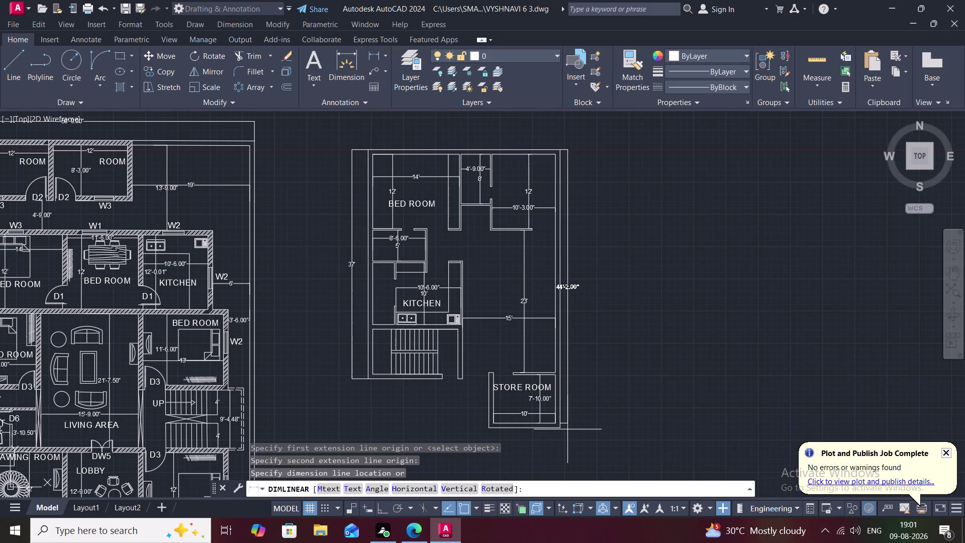
key(Escape)
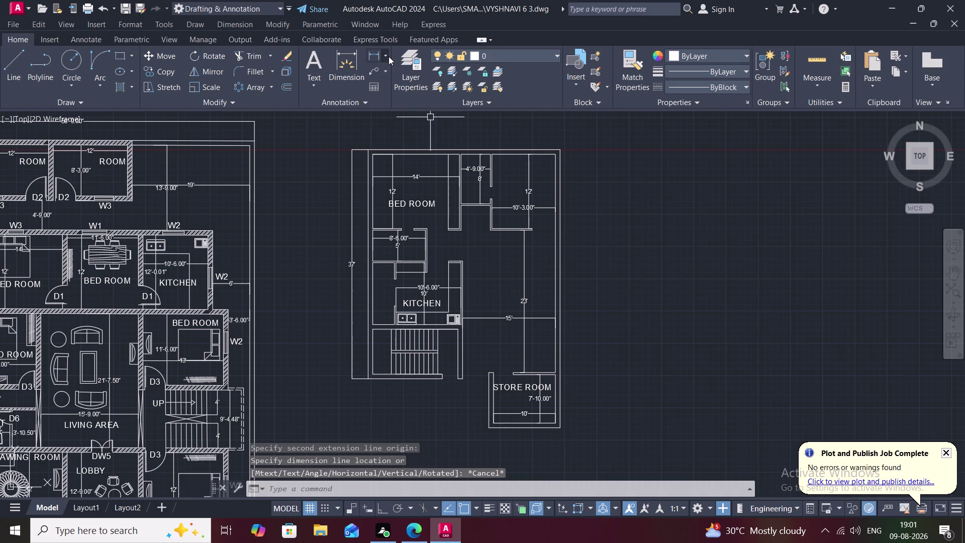
click(377, 53)
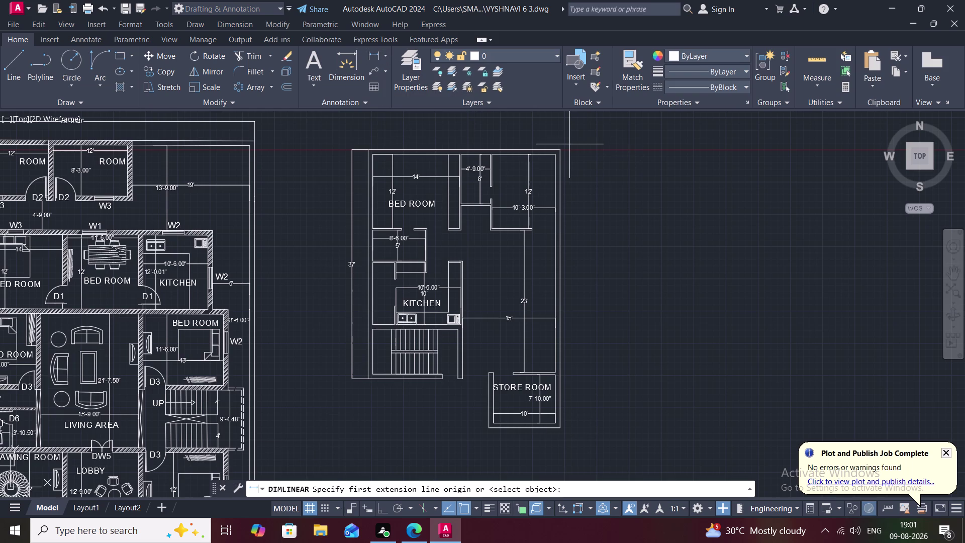
click(563, 148)
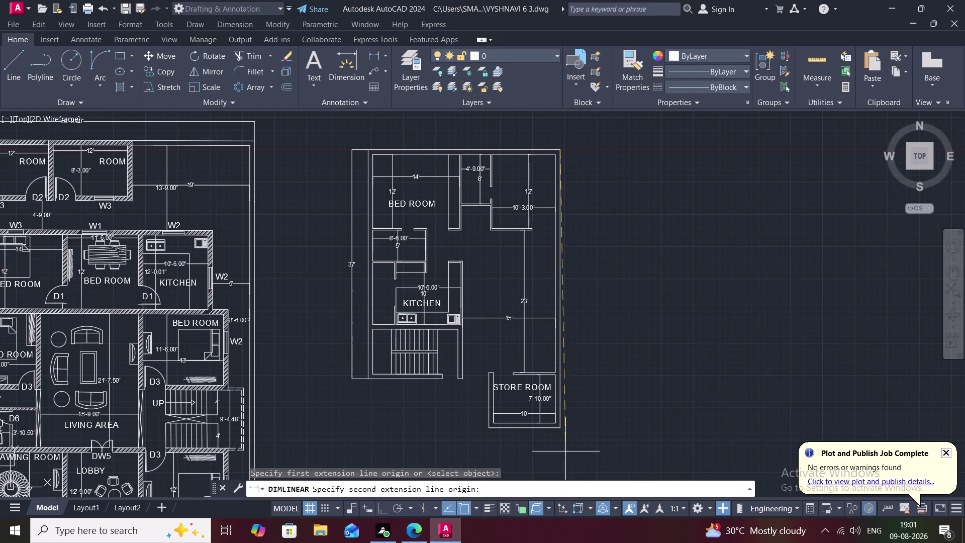
click(560, 429)
click(591, 431)
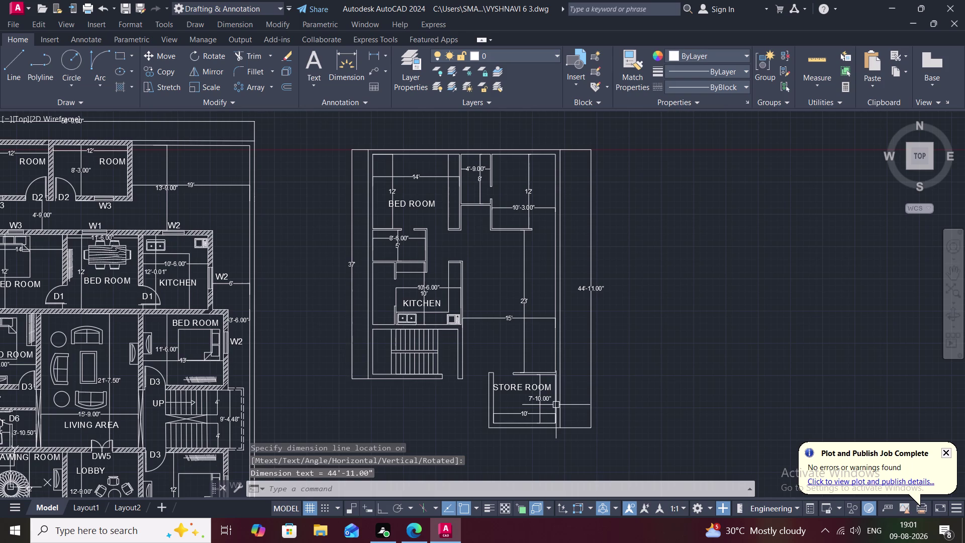
scroll(up, 3)
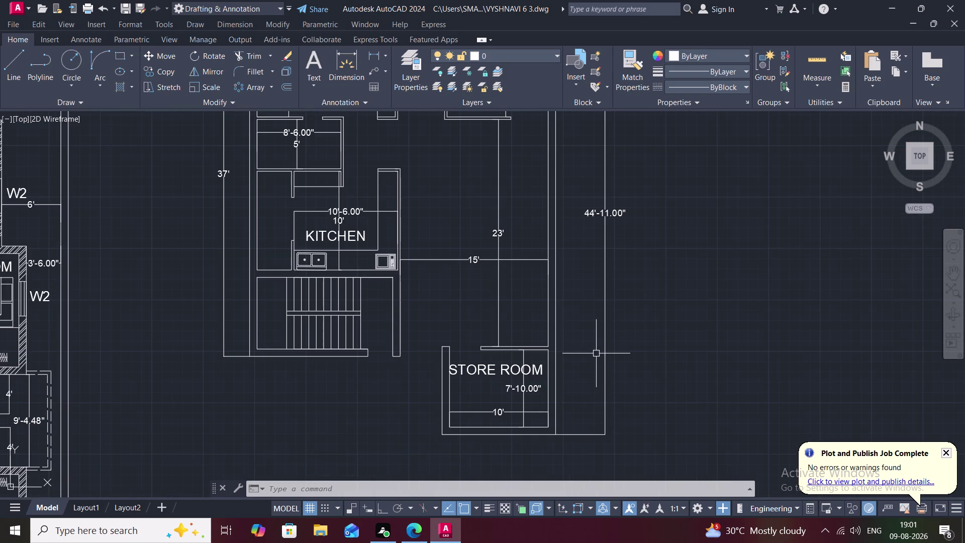
scroll(down, 3)
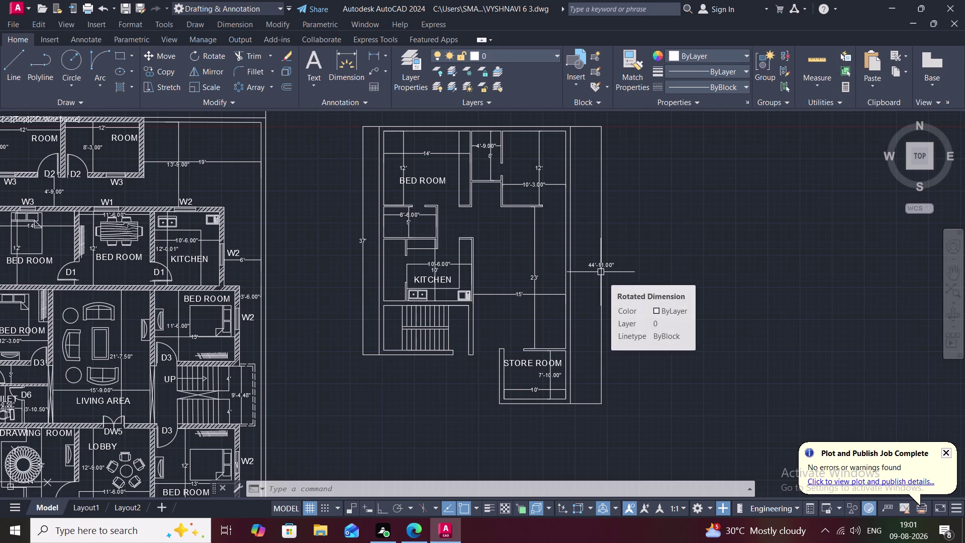
Delete the 44'-11.00" dimension and draw a 45'3" line down the right side.
click(601, 272)
key(Delete)
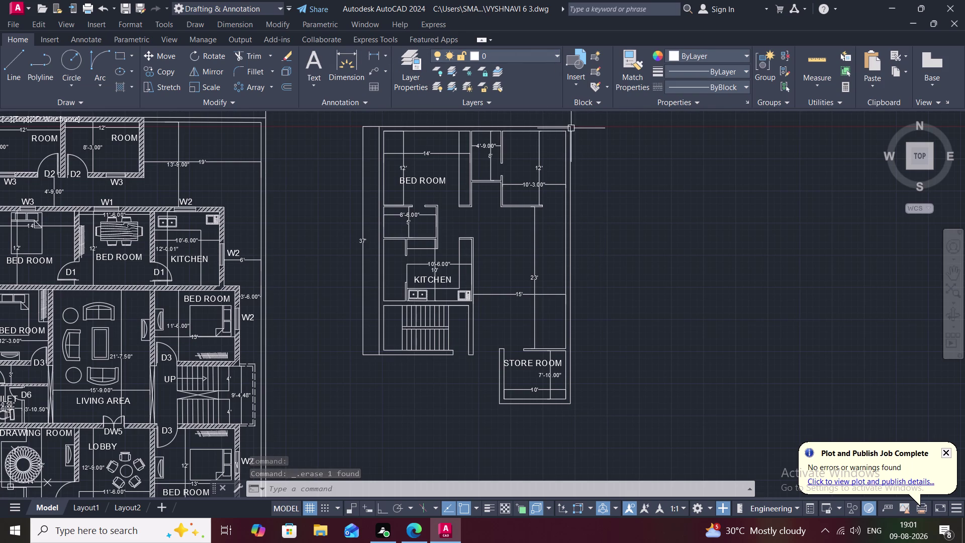
key(l)
key(space)
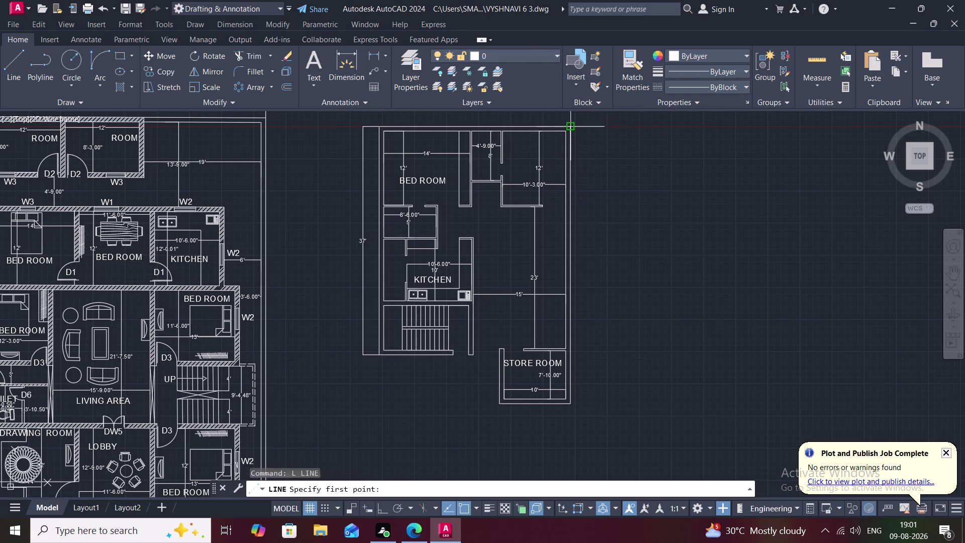
click(570, 128)
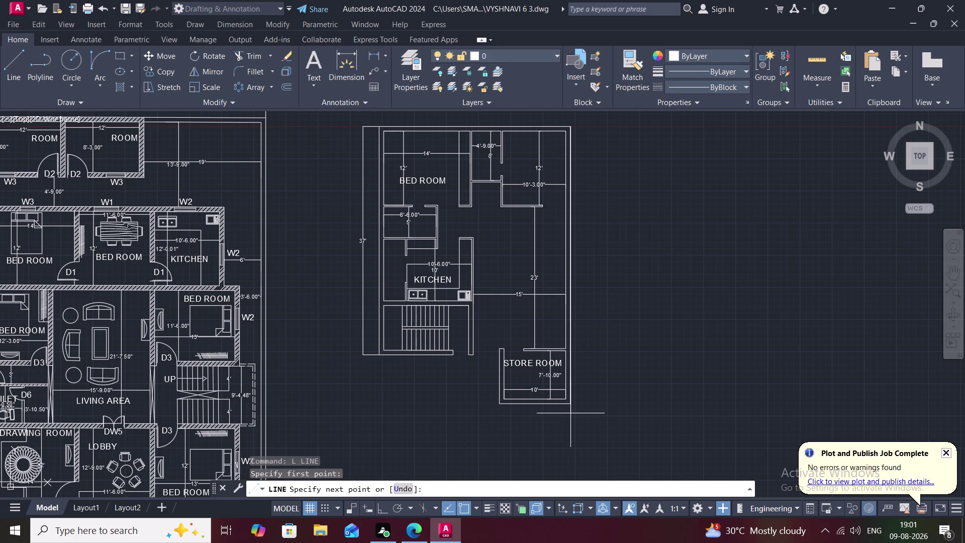
text(45')
key(3)
key(shift+quotedbl)
key(space)
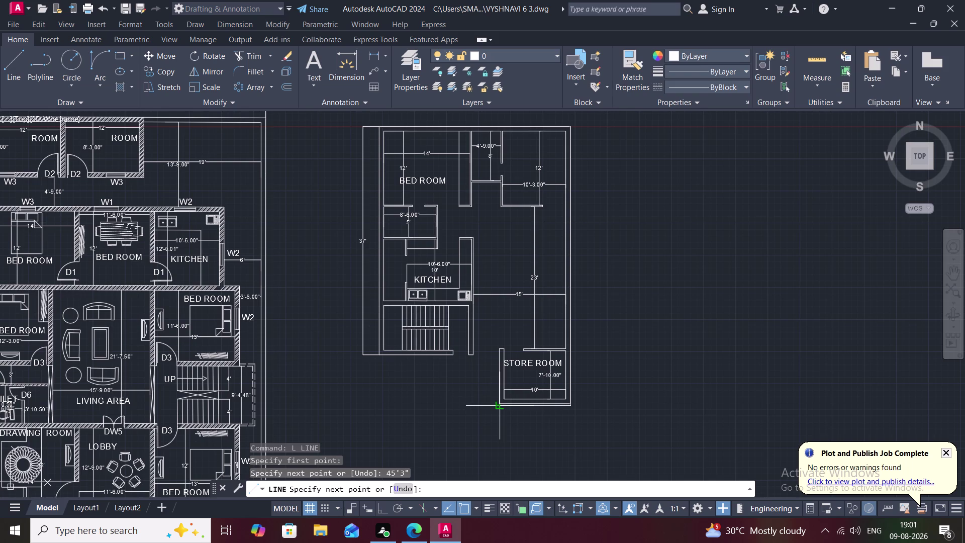
Turn on ortho (F8) and add one more point to the right-side line.
scroll(up, 3)
scroll(up, 3)
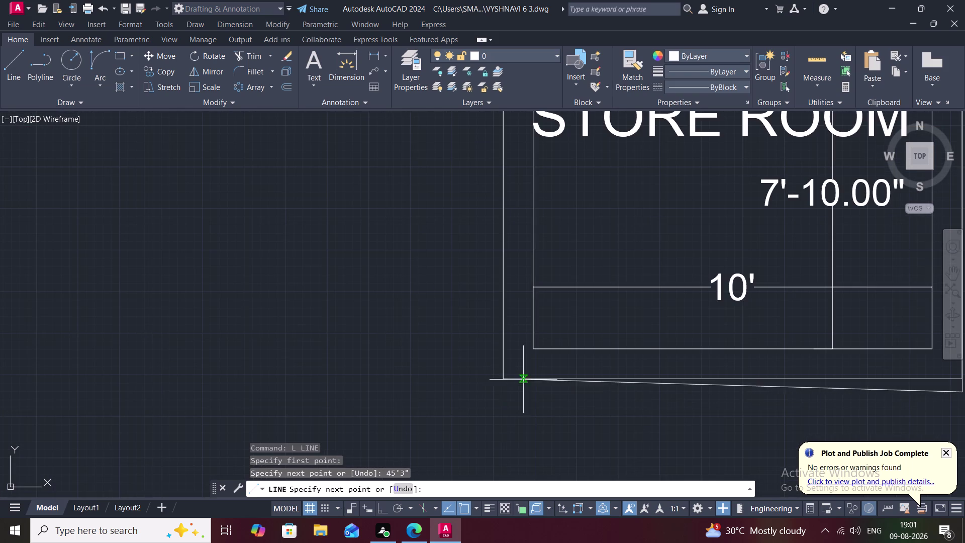
scroll(up, 3)
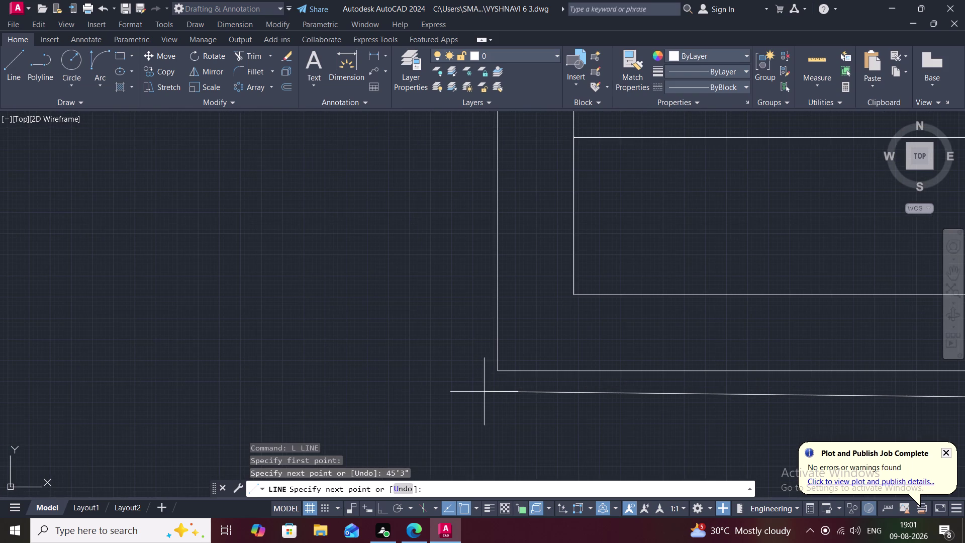
key(F8)
click(484, 392)
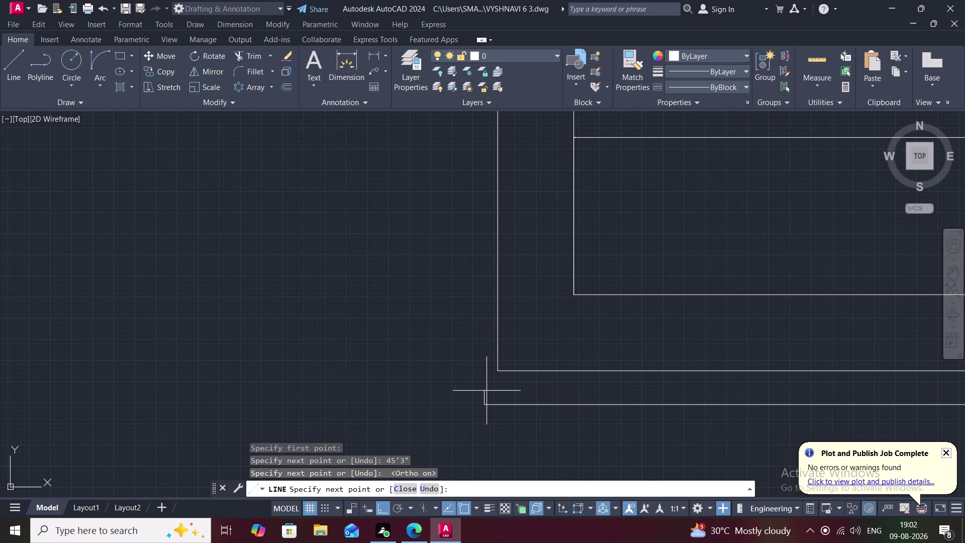
key(Escape)
Try extending the vertical outline line at the bottom corner, then cancel.
middle_drag(487, 384, 407, 341)
scroll(down, 3)
scroll(down, 3)
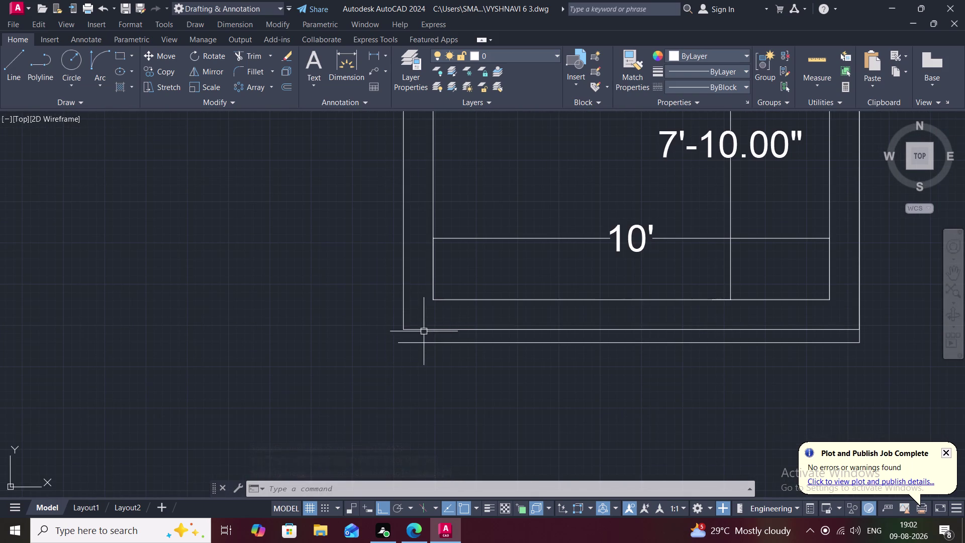
key(e)
key(x)
key(space)
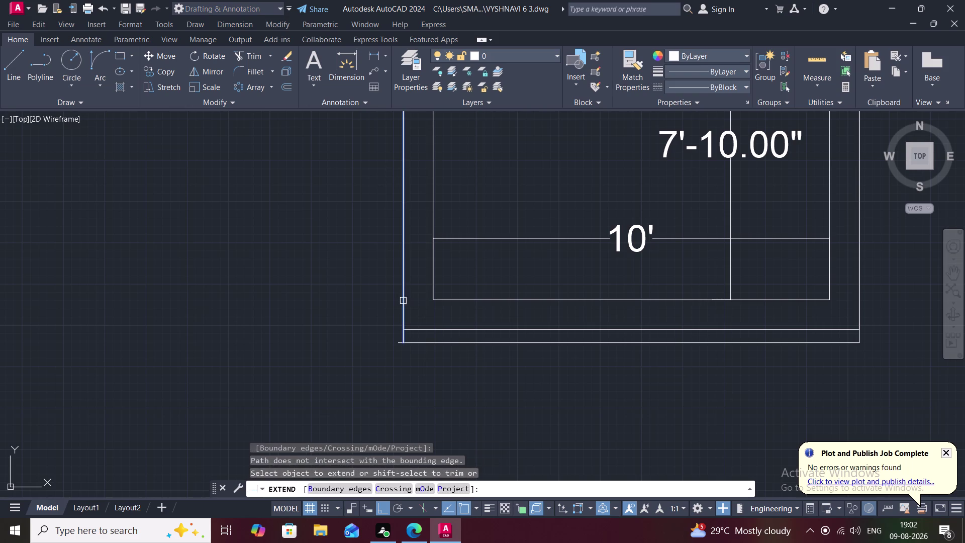
click(404, 302)
key(Escape)
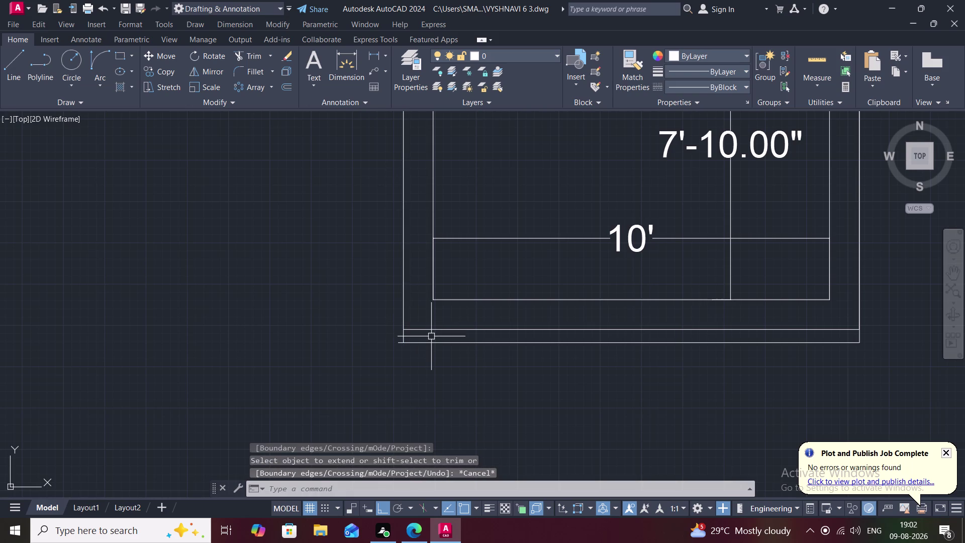
Trim the overhanging line ends at the plan's bottom corner.
key(t)
key(r)
key(space)
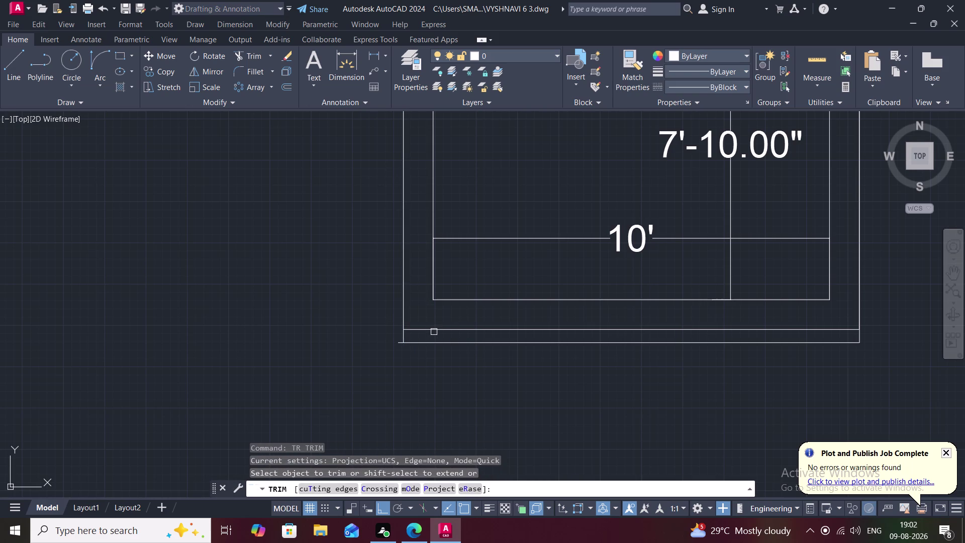
click(434, 331)
scroll(up, 3)
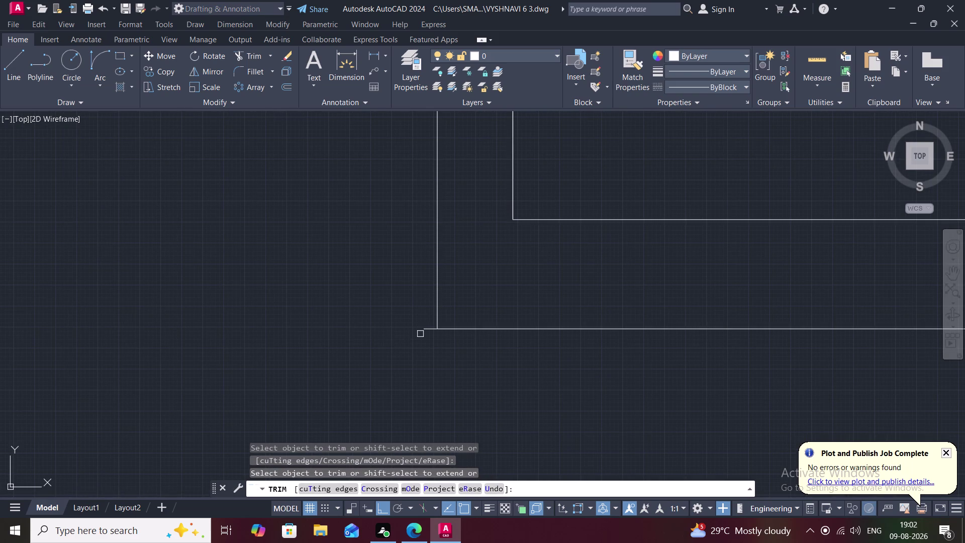
click(427, 327)
key(Escape)
Start a right-side overall dimension from the top-right corner, restarting once.
scroll(down, 3)
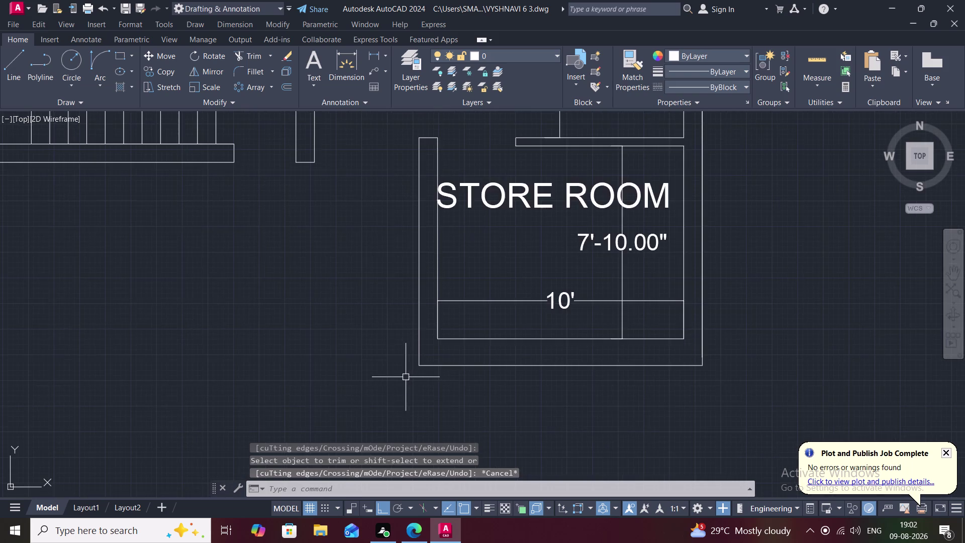
scroll(down, 3)
scroll(down, 3)
middle_drag(502, 210, 500, 283)
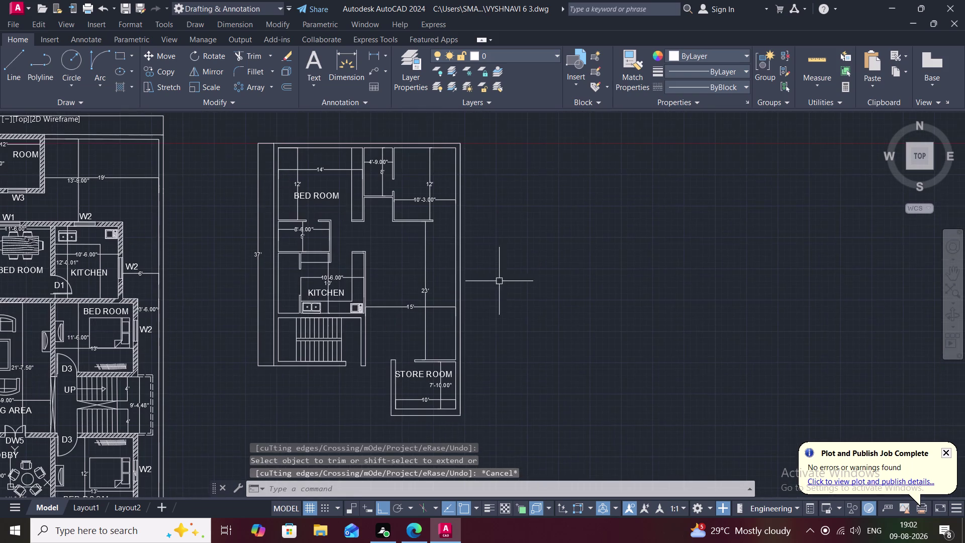
click(378, 51)
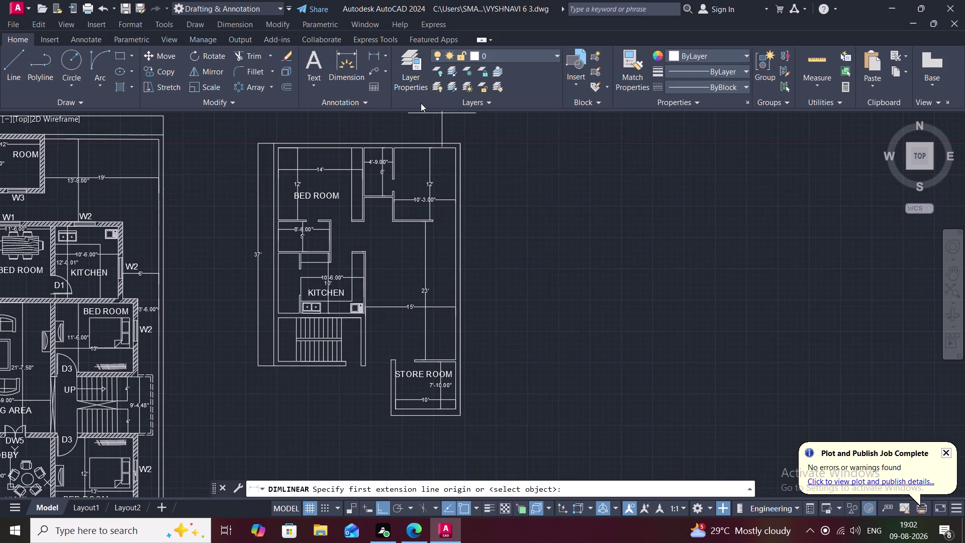
click(463, 142)
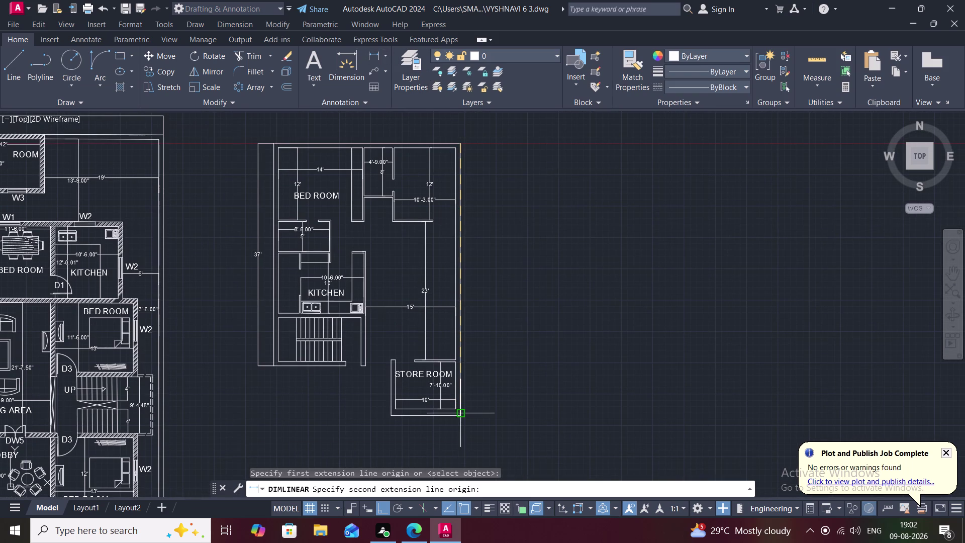
click(470, 423)
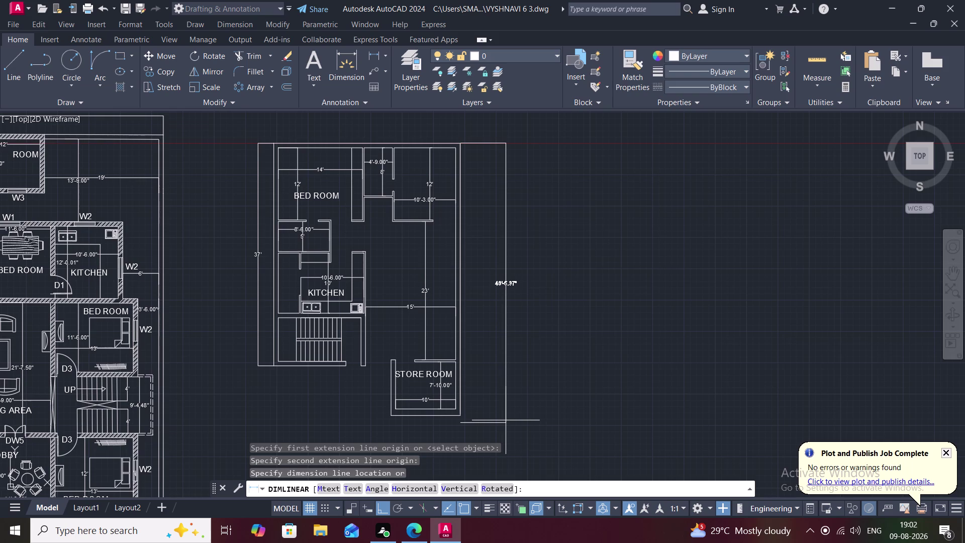
key(Escape)
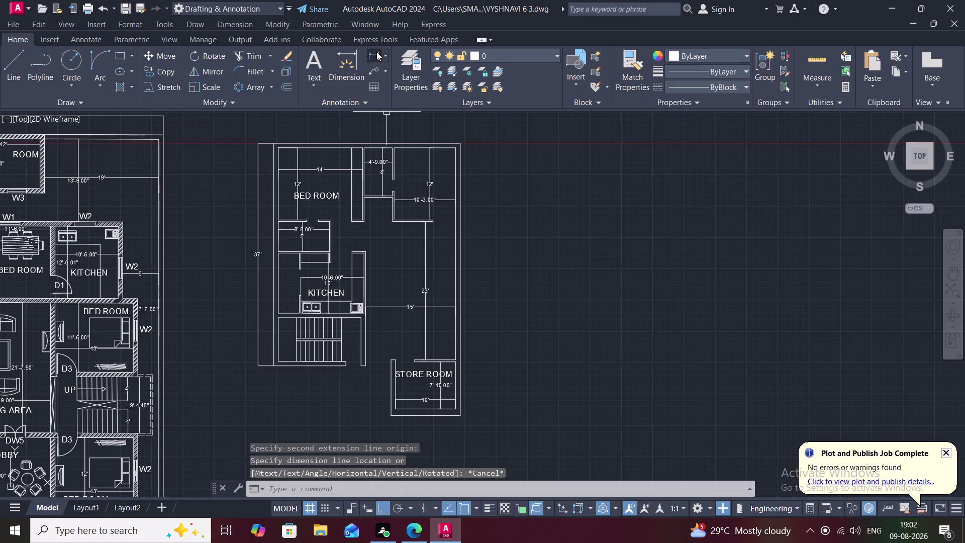
click(376, 52)
Add the 45'-3.00" depth dimension along the right side of the second floor plan.
click(460, 145)
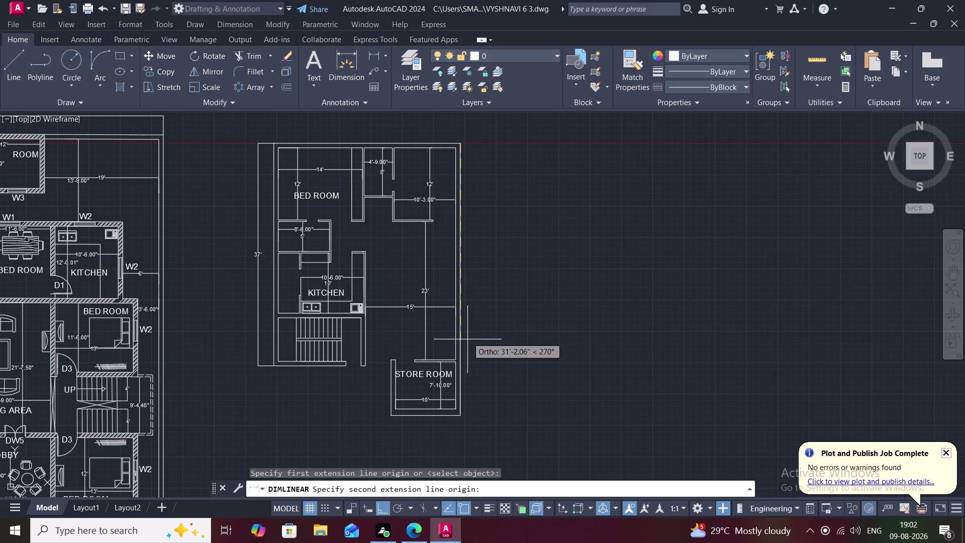
click(462, 415)
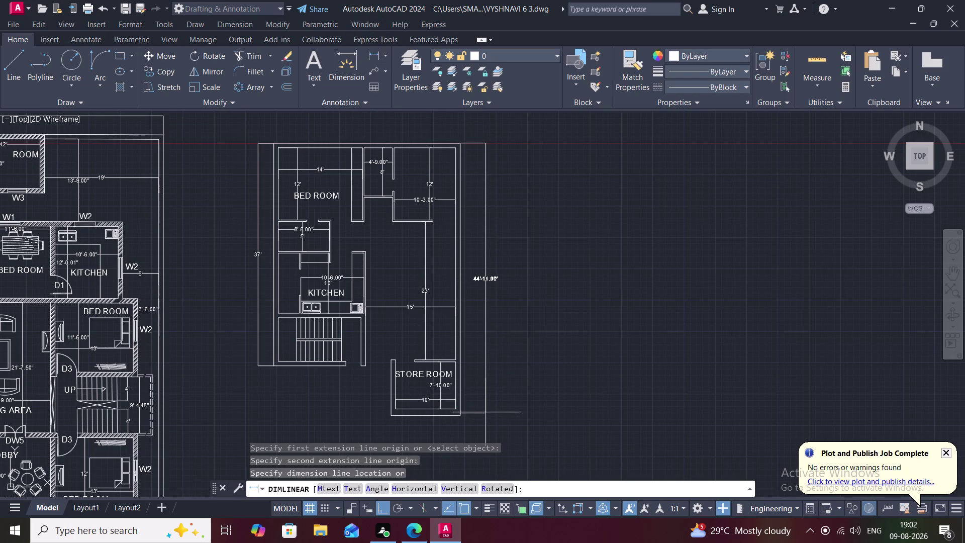
key(Escape)
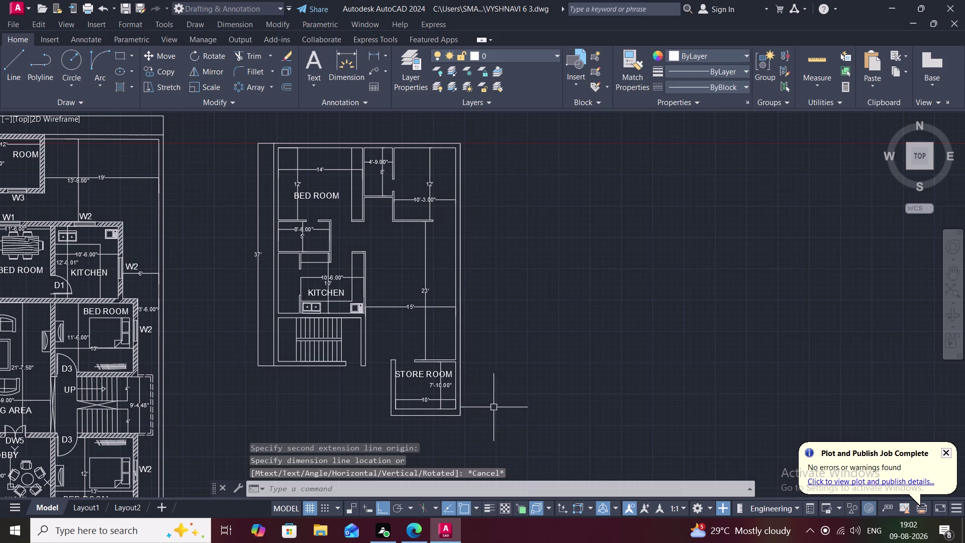
scroll(up, 3)
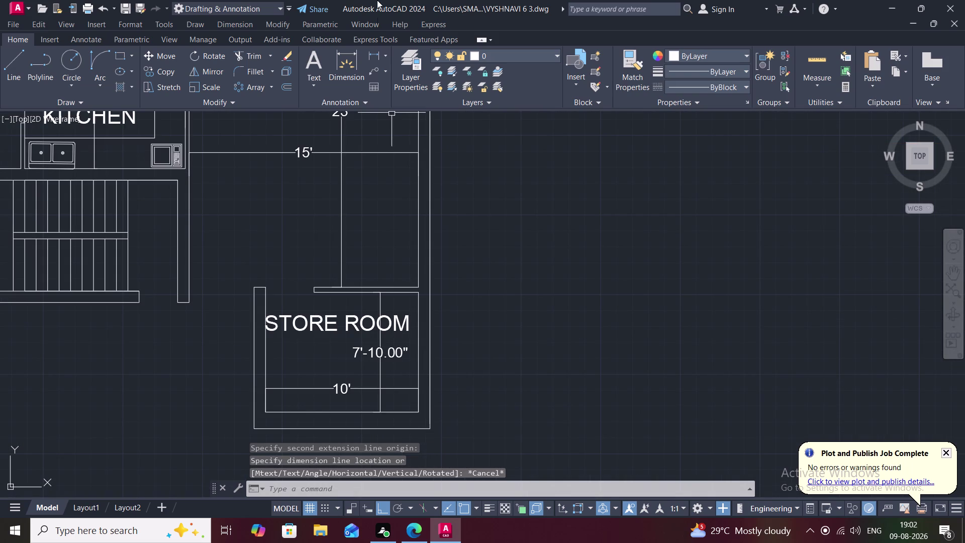
click(376, 52)
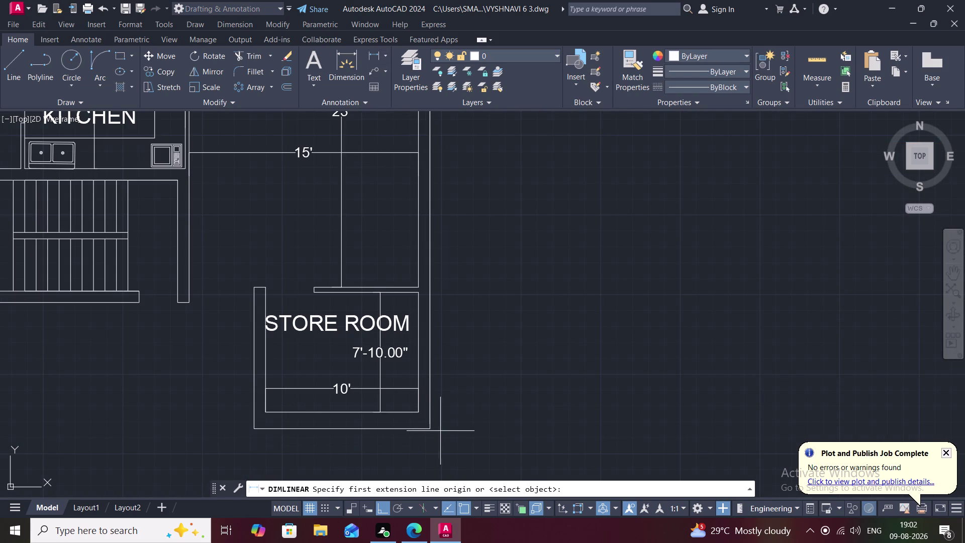
click(431, 429)
scroll(down, 3)
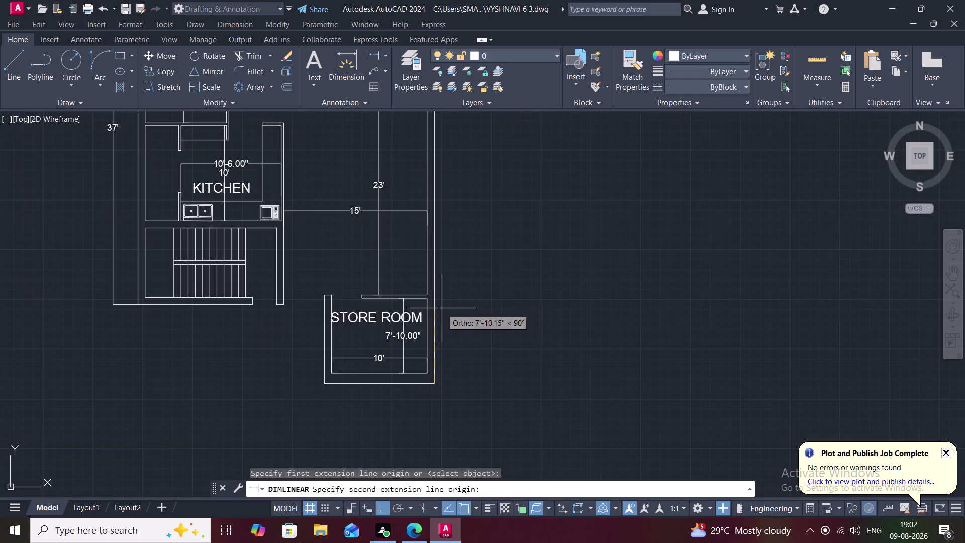
middle_drag(442, 308, 443, 387)
scroll(down, 3)
scroll(down, 3)
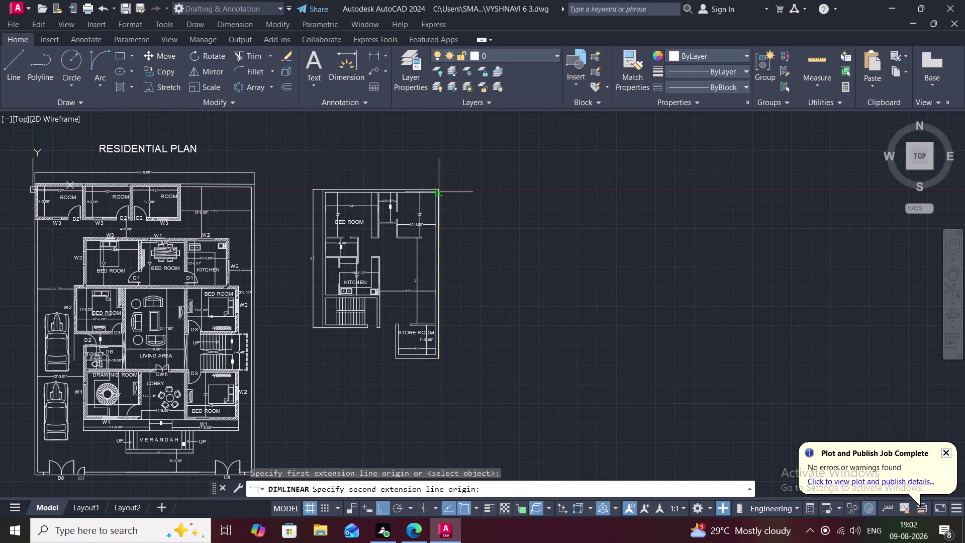
click(440, 187)
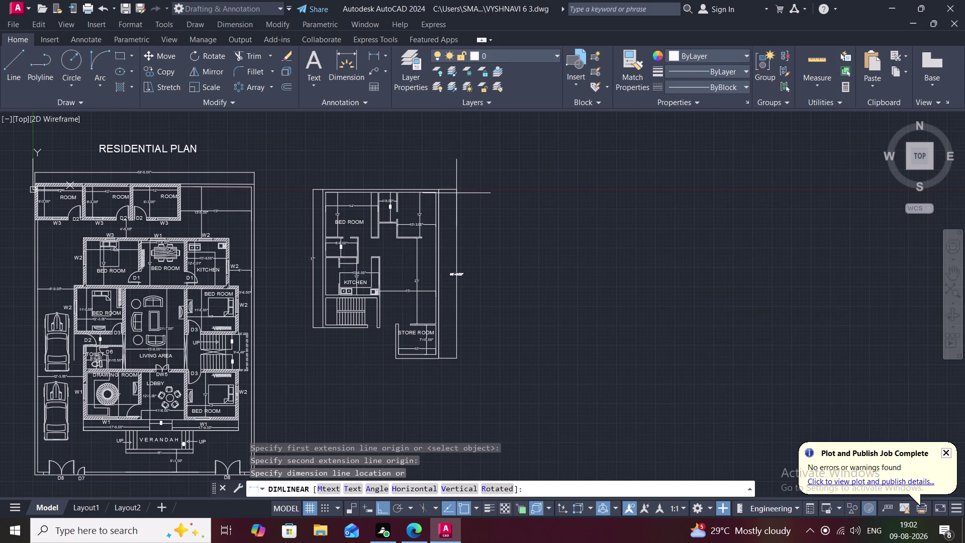
click(456, 193)
Draw a trial 31'-0.07" dimension across the top wall, then erase it.
scroll(up, 3)
middle_drag(457, 220, 554, 286)
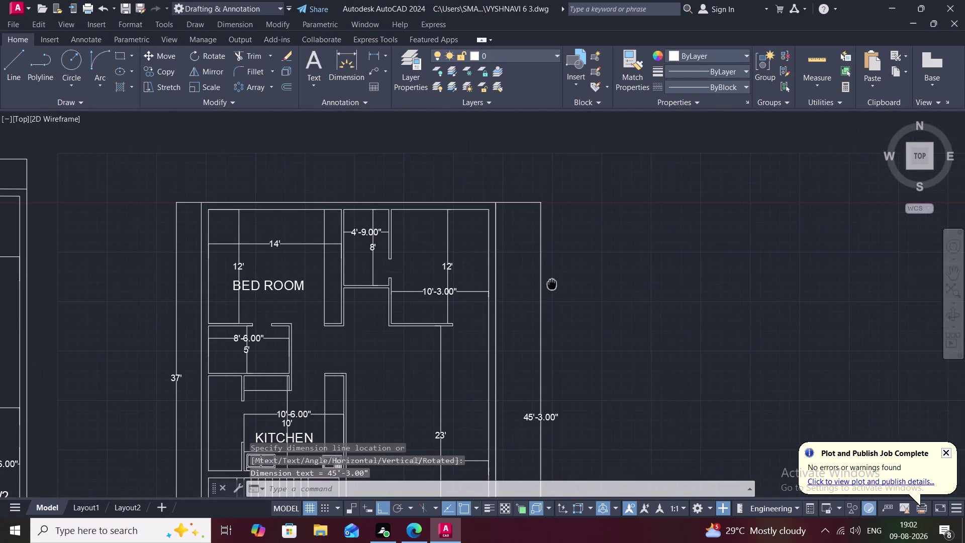
click(370, 51)
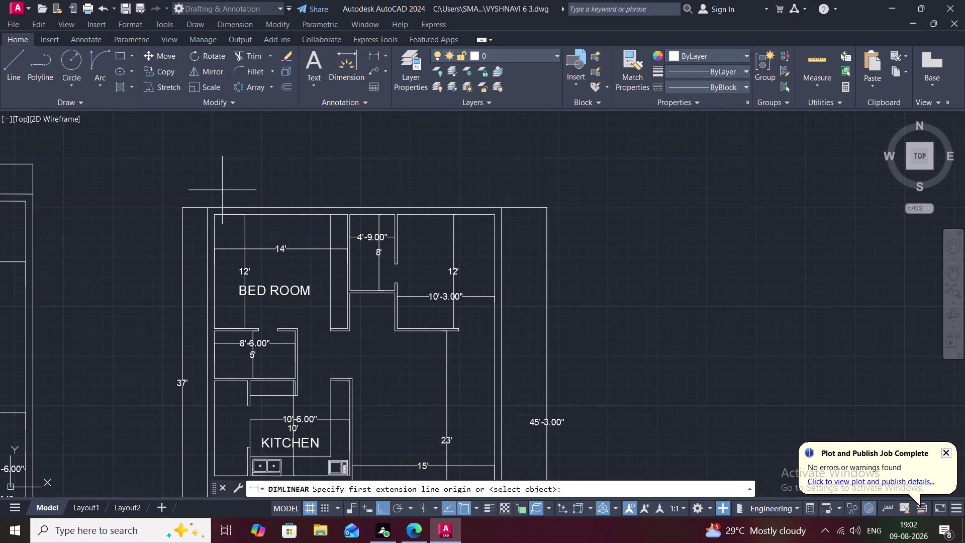
click(208, 207)
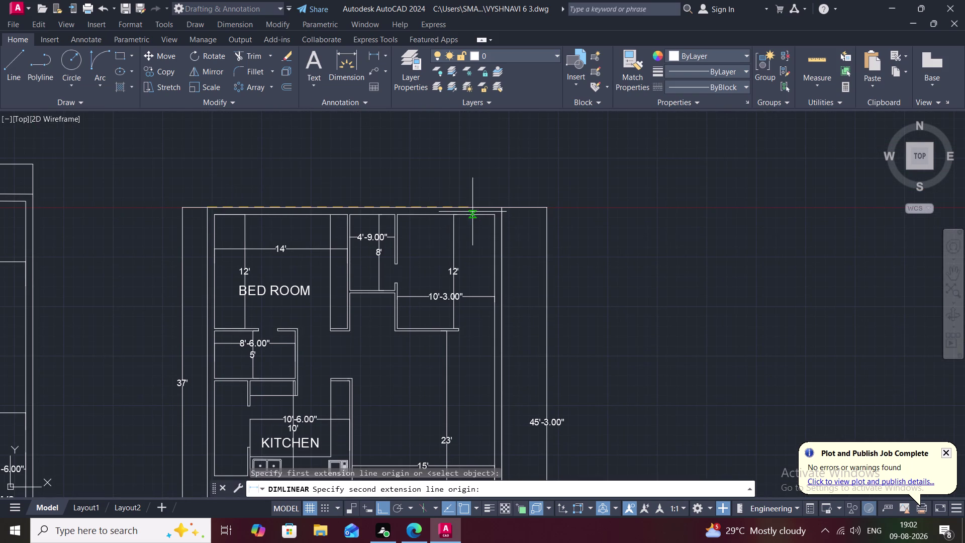
click(504, 209)
click(498, 183)
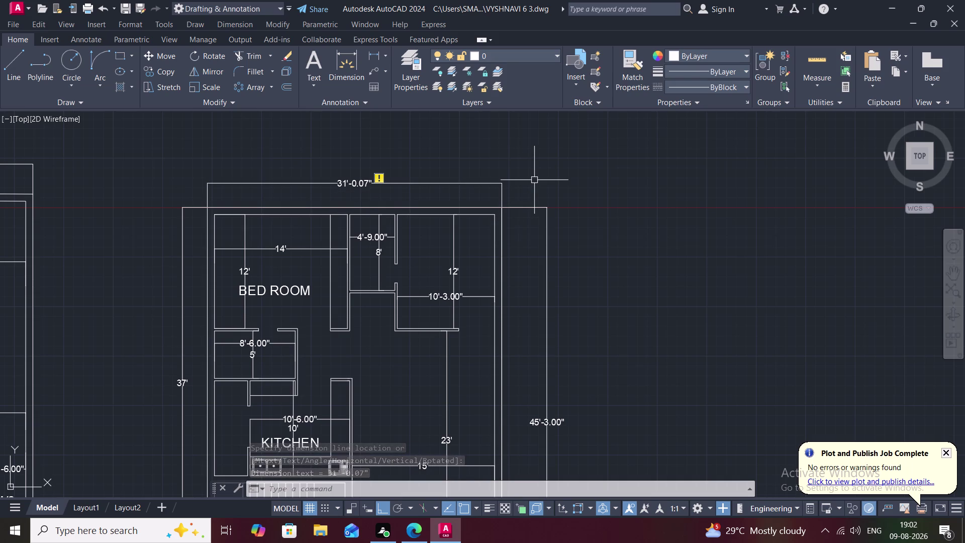
click(461, 184)
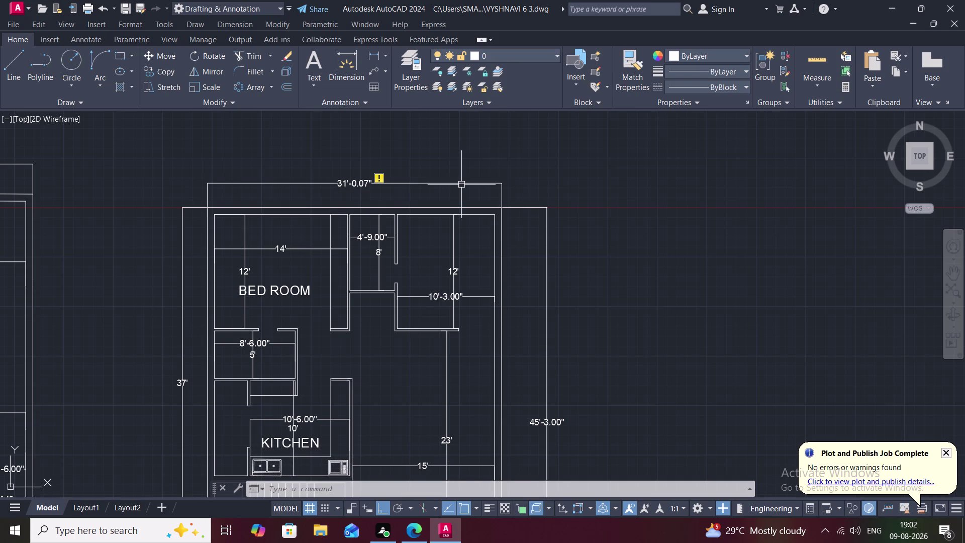
key(BackSpace)
key(Delete)
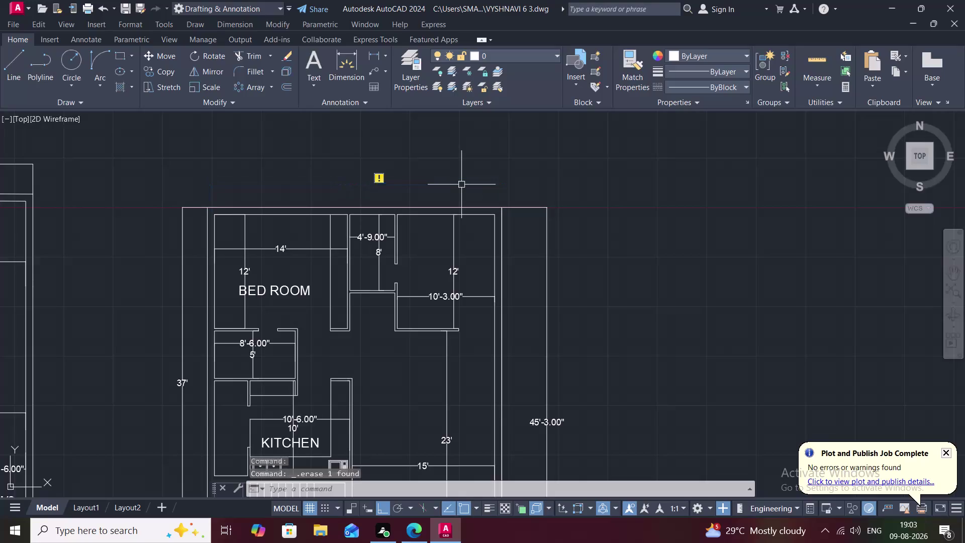
Try a top-width dimension between the outer top corners, then cancel it.
click(371, 53)
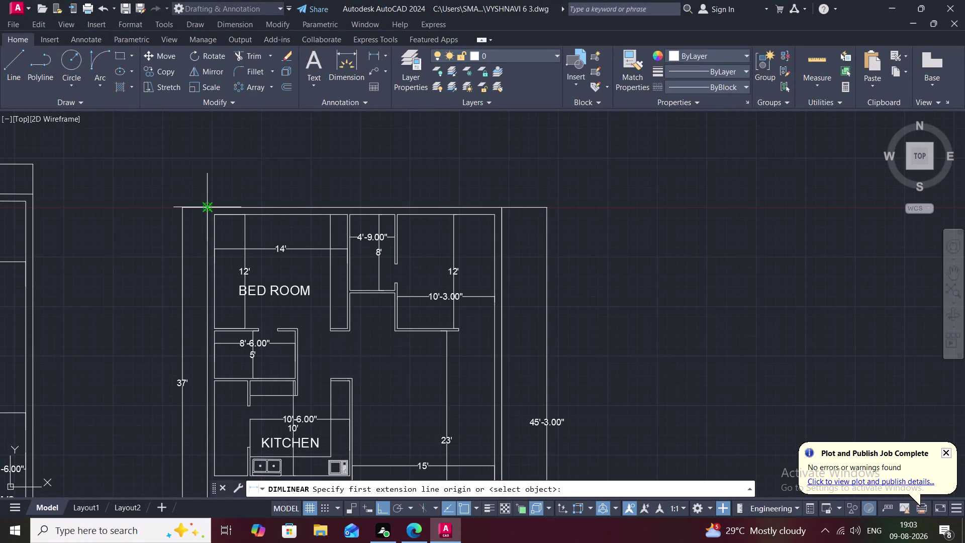
click(208, 209)
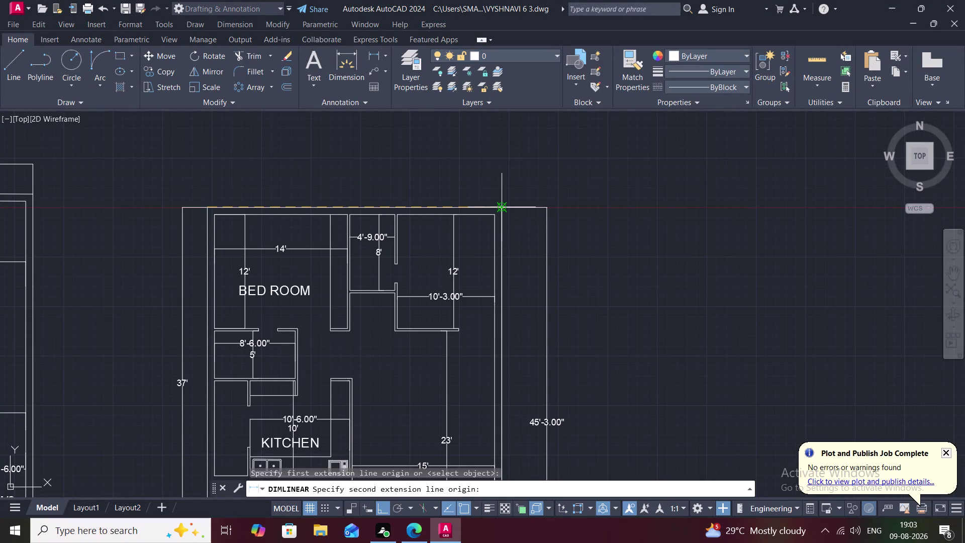
click(503, 211)
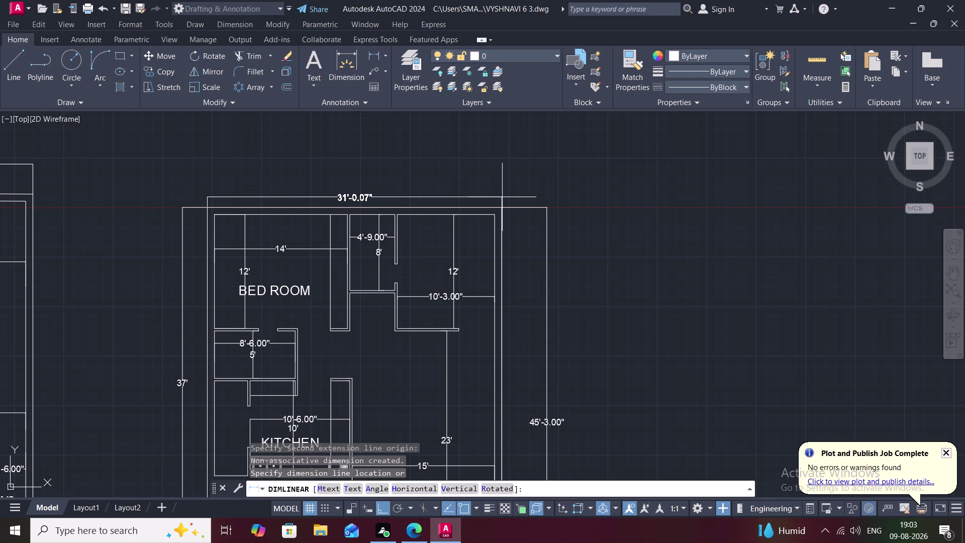
key(Escape)
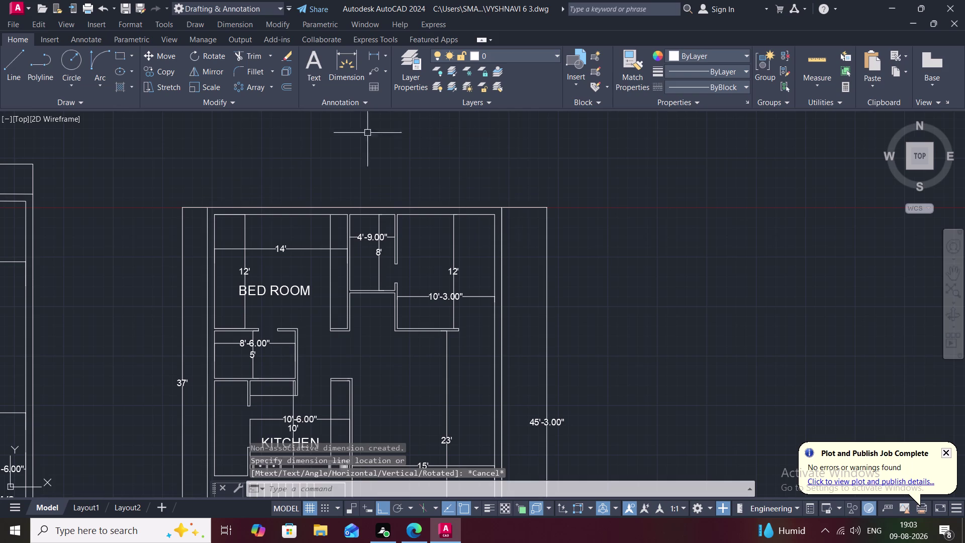
scroll(up, 3)
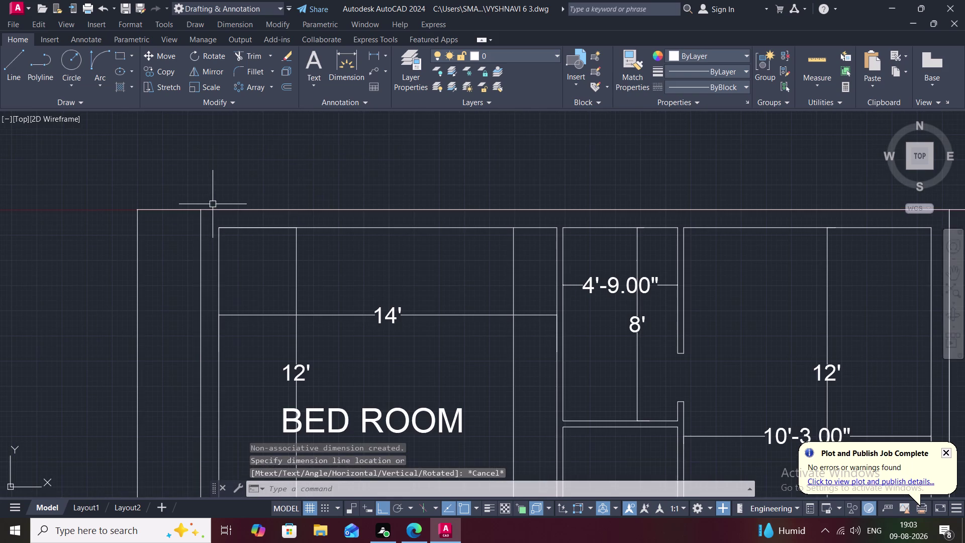
middle_drag(212, 205, 120, 226)
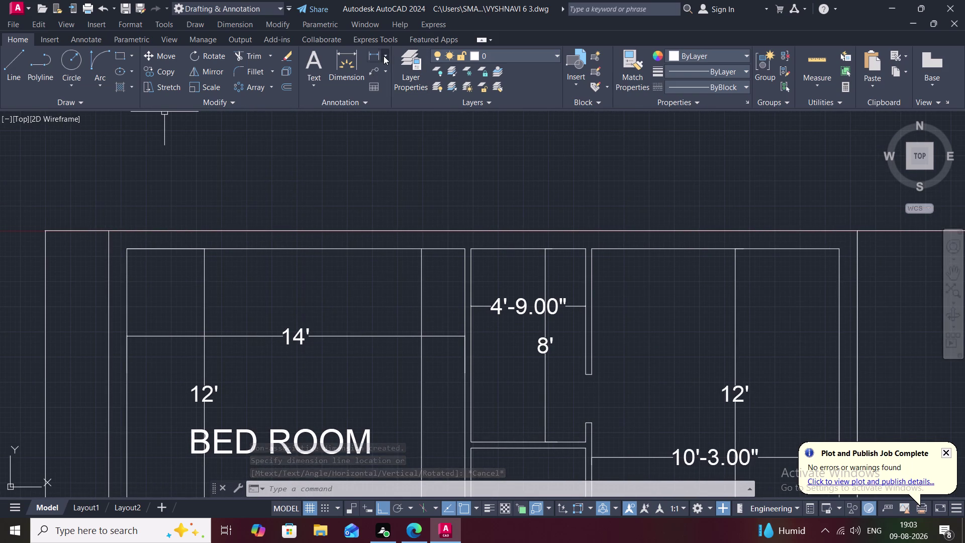
Place the 31' overall width dimension above the plan's outer top corners.
click(379, 55)
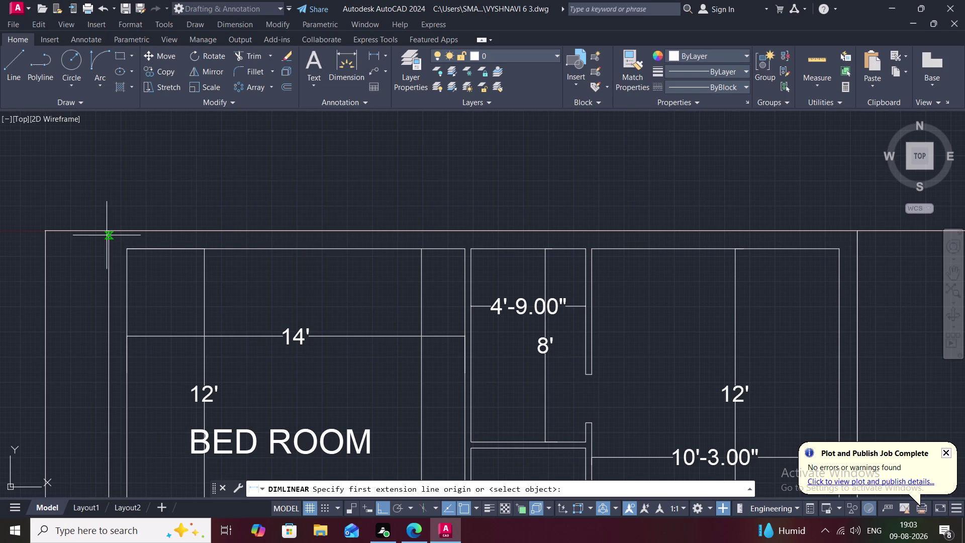
click(109, 235)
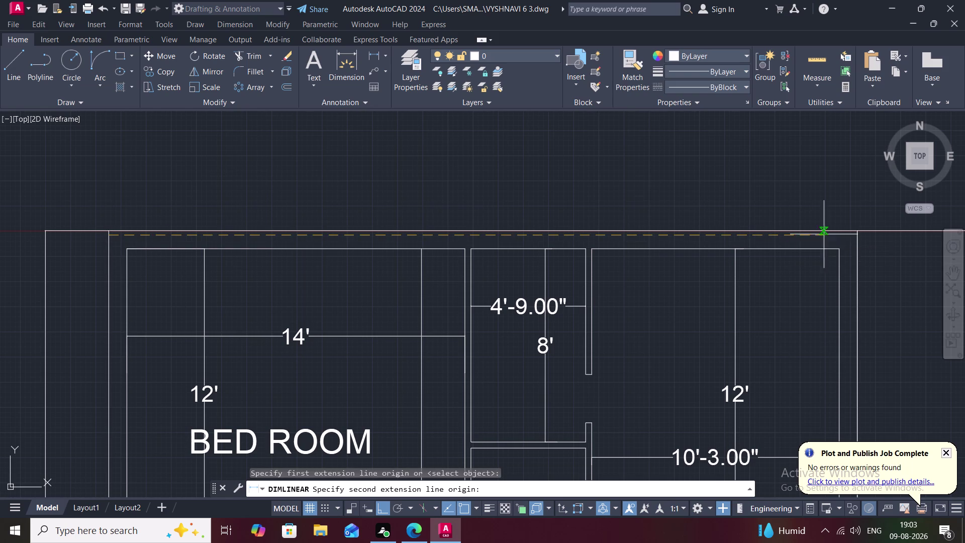
click(860, 237)
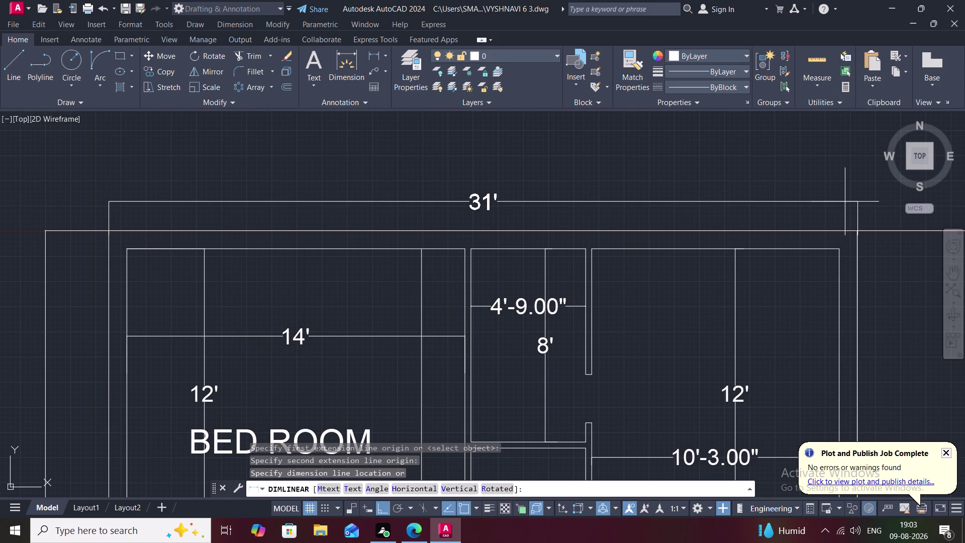
click(842, 192)
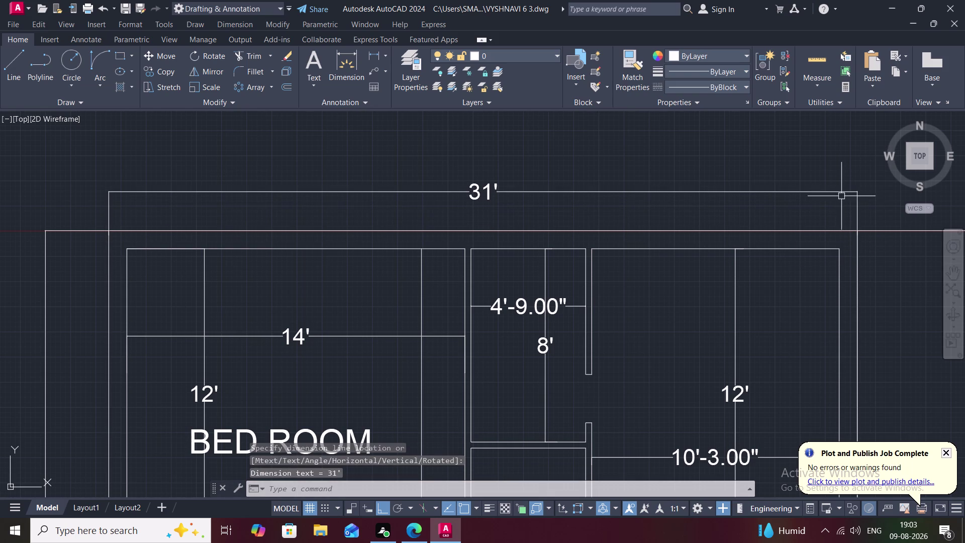
scroll(down, 3)
middle_drag(819, 259, 705, 178)
scroll(down, 3)
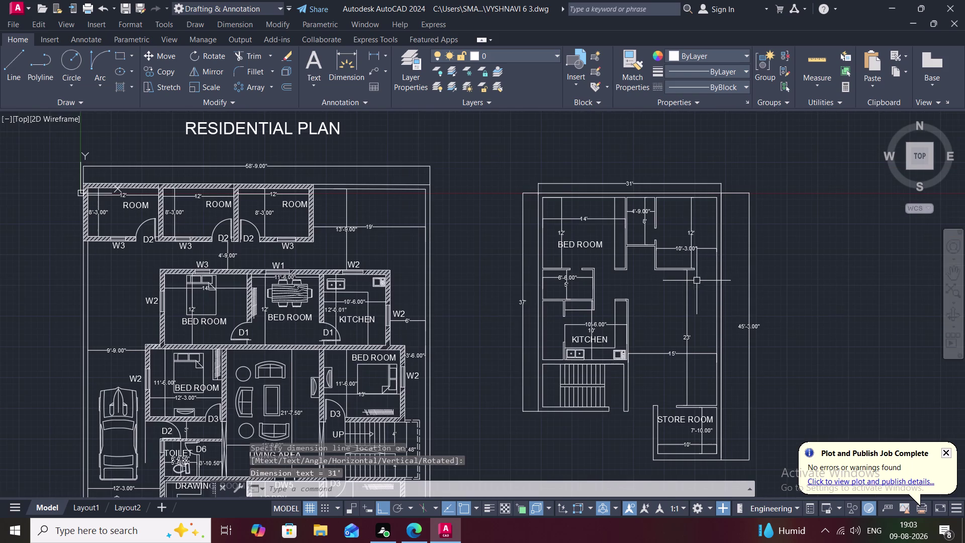
middle_drag(696, 280, 515, 264)
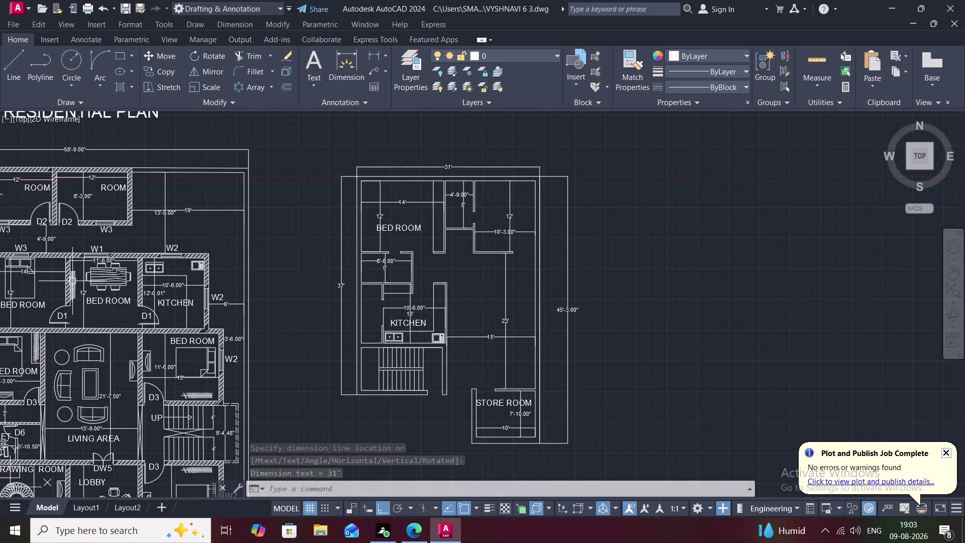
middle_drag(85, 283, 135, 267)
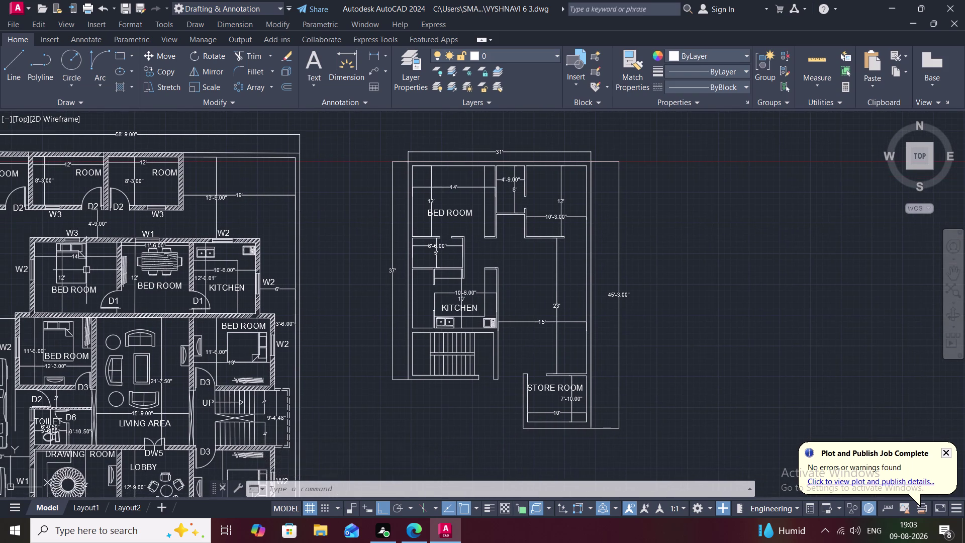
Start copying the first-floor bed from its base point, with Ortho off.
text(CO)
key(space)
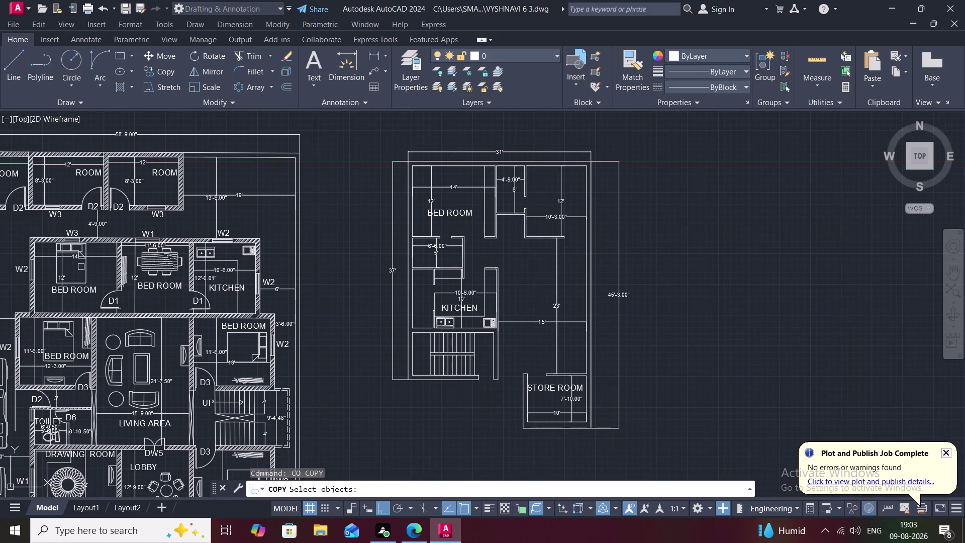
click(85, 267)
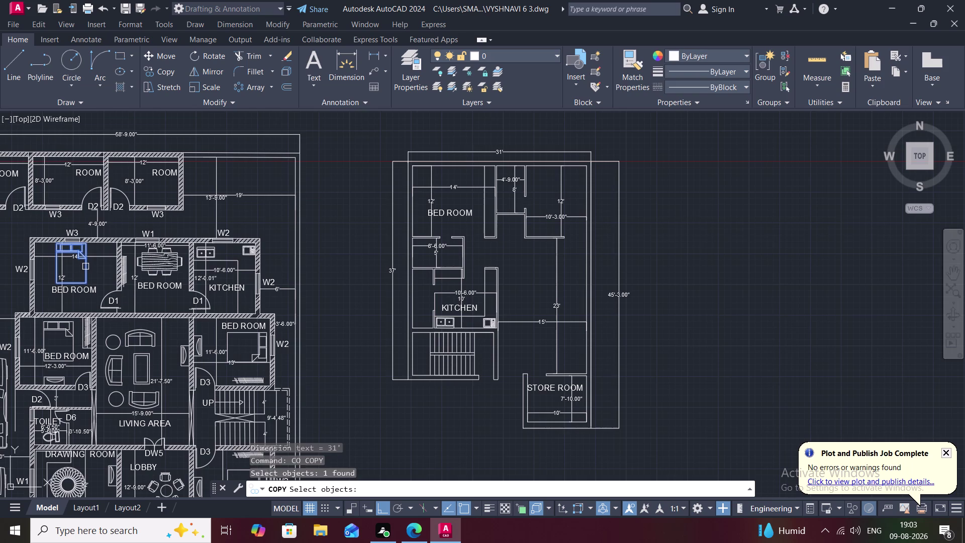
right_click(86, 266)
click(86, 266)
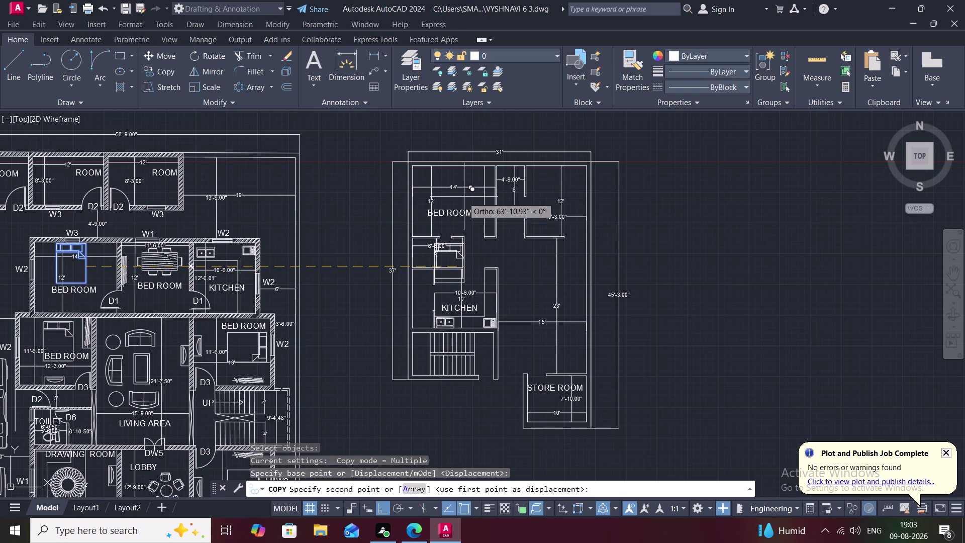
key(F8)
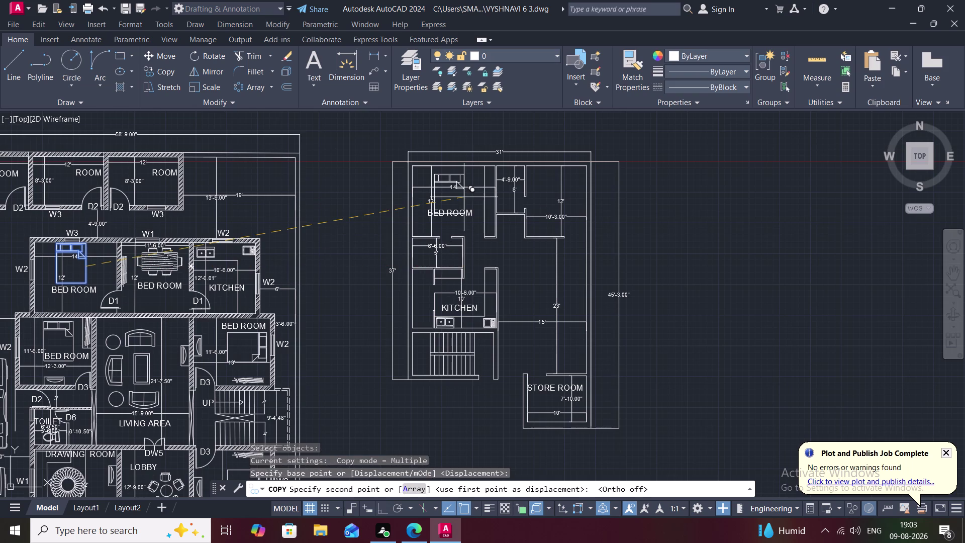
Place bed copies in the left BED ROOM and the right bedroom.
scroll(up, 3)
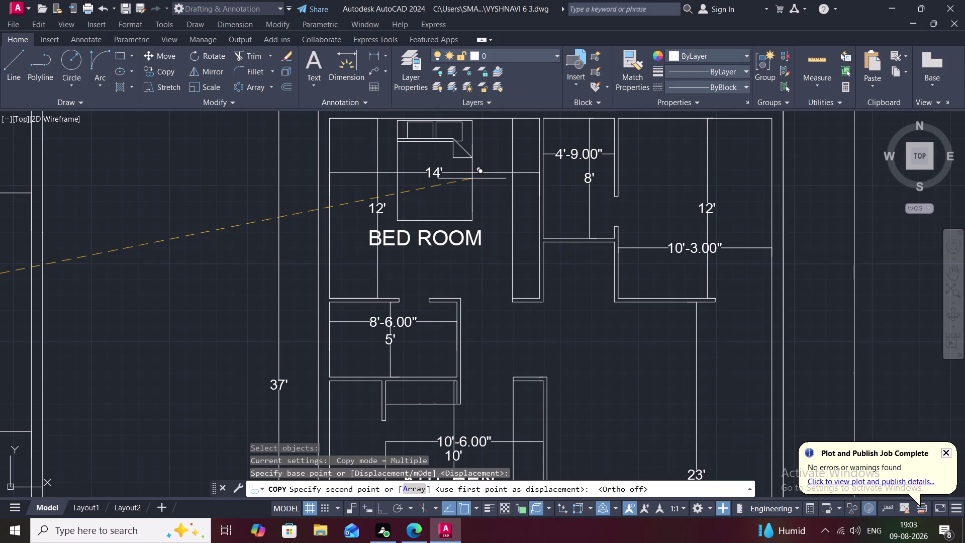
click(471, 178)
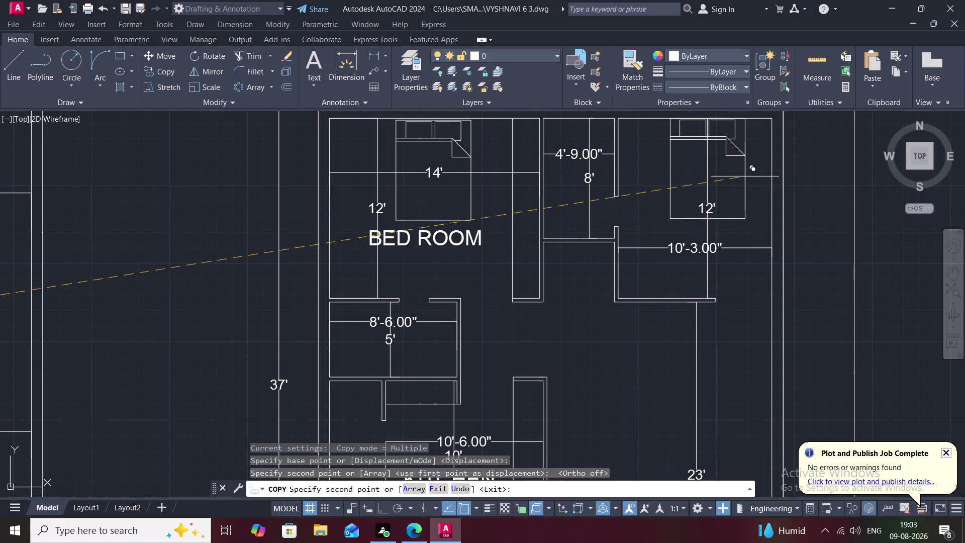
click(745, 177)
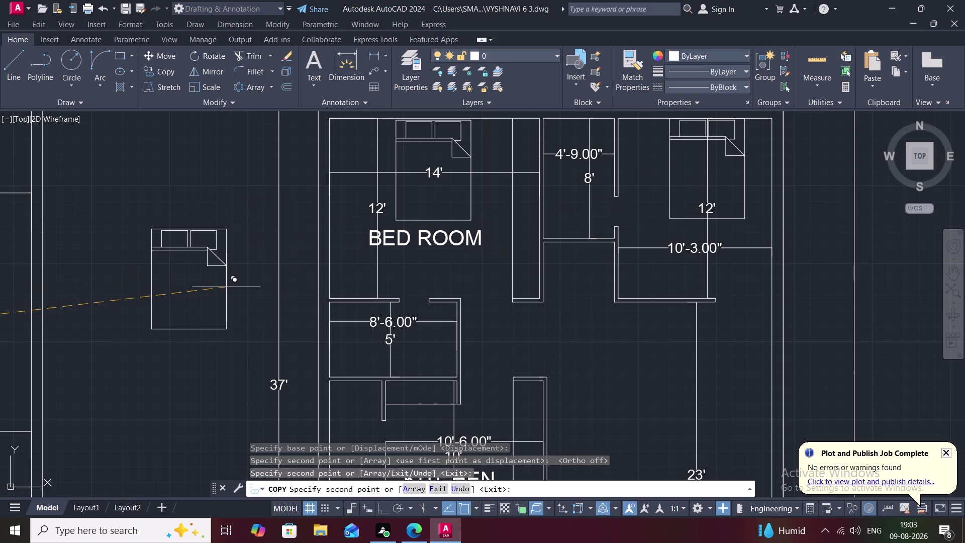
key(Escape)
middle_drag(223, 286, 271, 298)
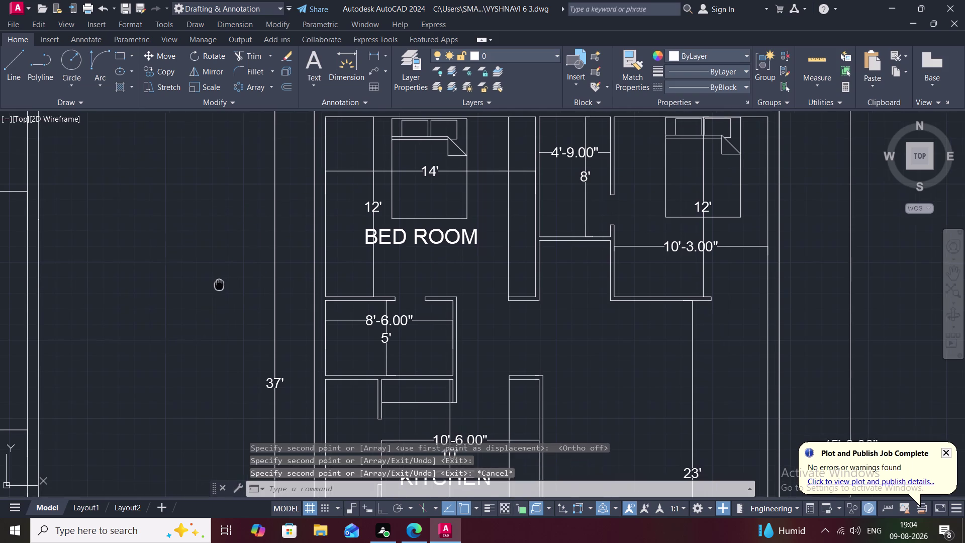
middle_drag(271, 298, 393, 273)
scroll(down, 3)
middle_drag(226, 323, 252, 312)
scroll(down, 3)
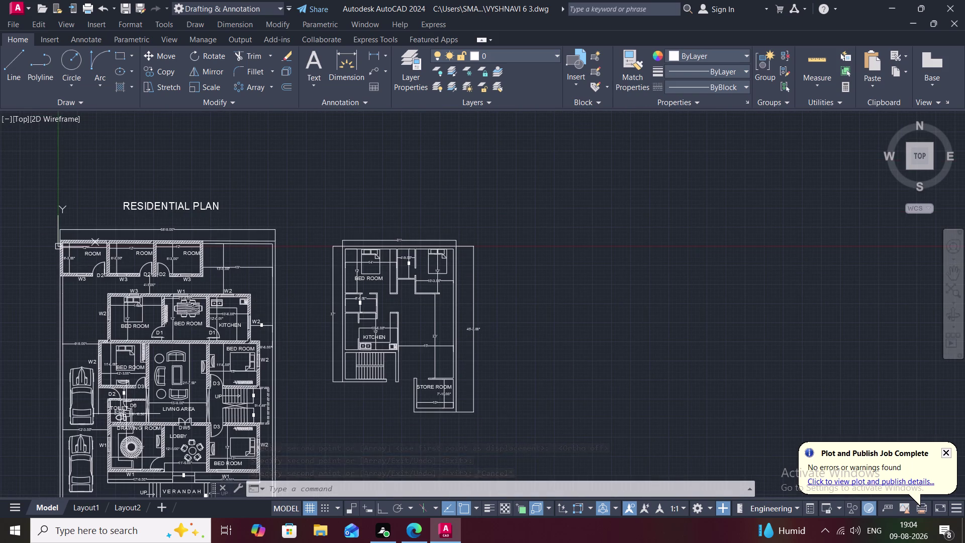
Start copying the first-floor toilet fixture from its base point.
scroll(up, 3)
middle_drag(120, 427, 120, 336)
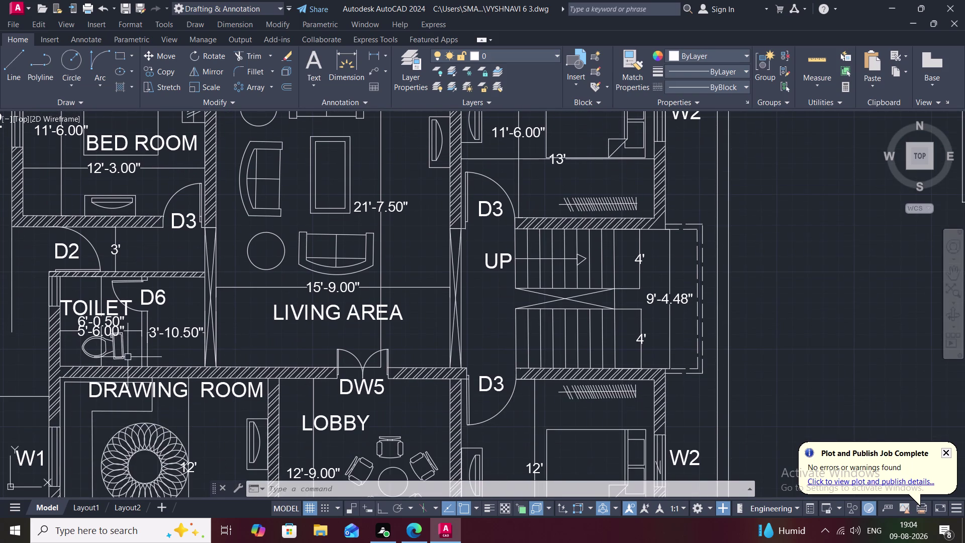
click(124, 355)
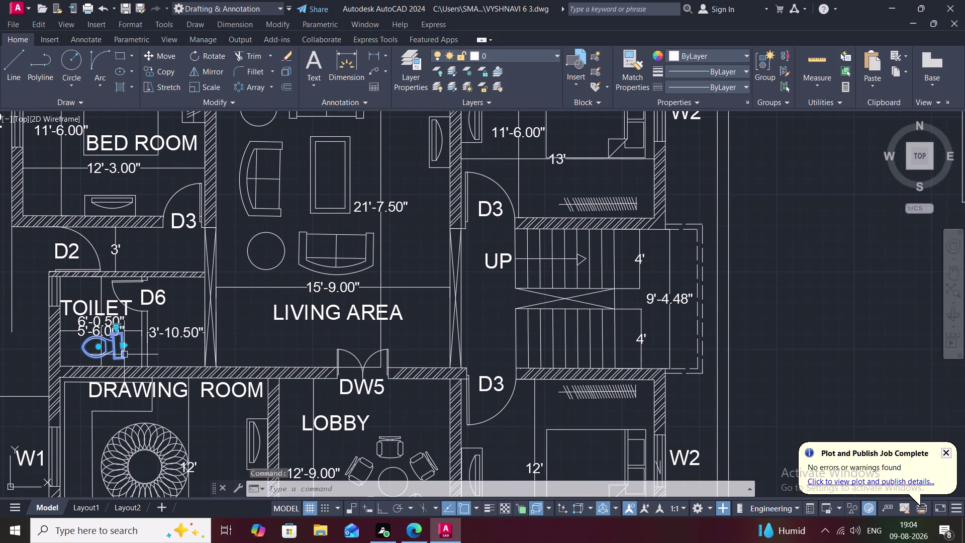
text(CO)
key(space)
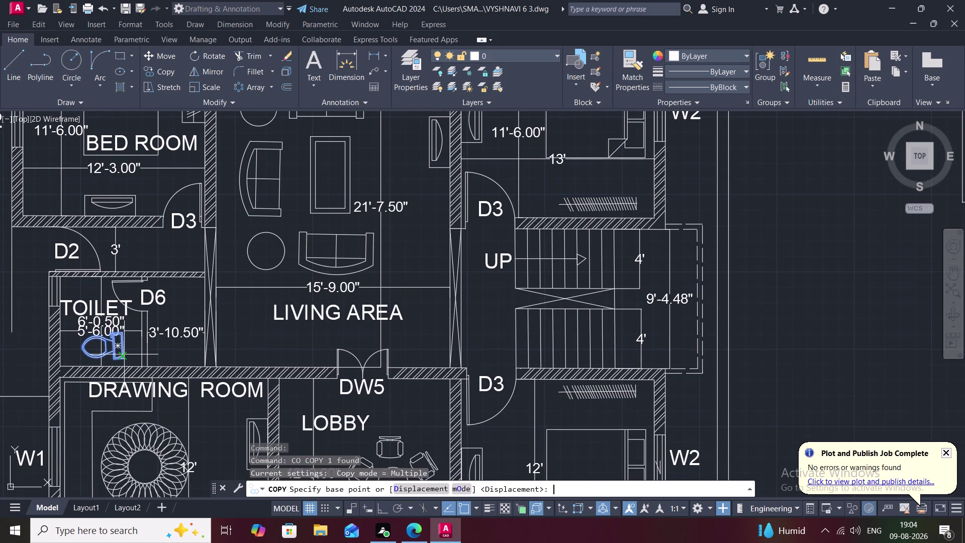
click(121, 352)
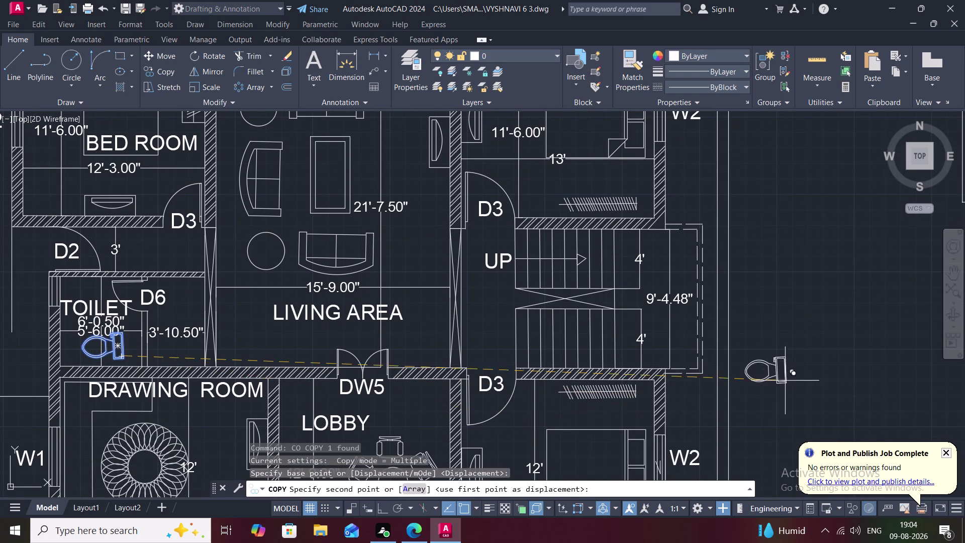
Drop the toilet copy into the bathroom beside the second-floor bedroom.
middle_drag(803, 371, 305, 469)
scroll(down, 3)
middle_drag(552, 385, 424, 542)
scroll(down, 3)
middle_drag(708, 129, 659, 220)
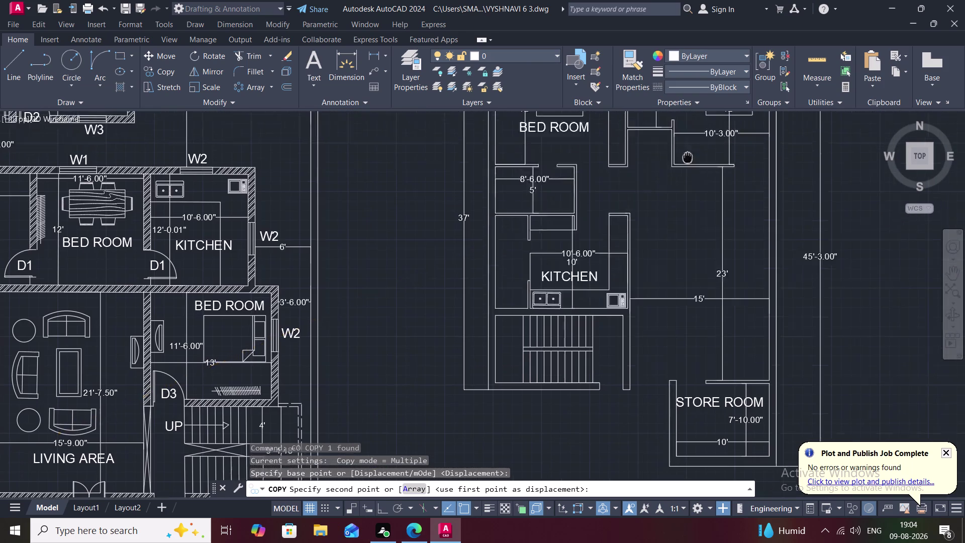
middle_drag(659, 220, 605, 322)
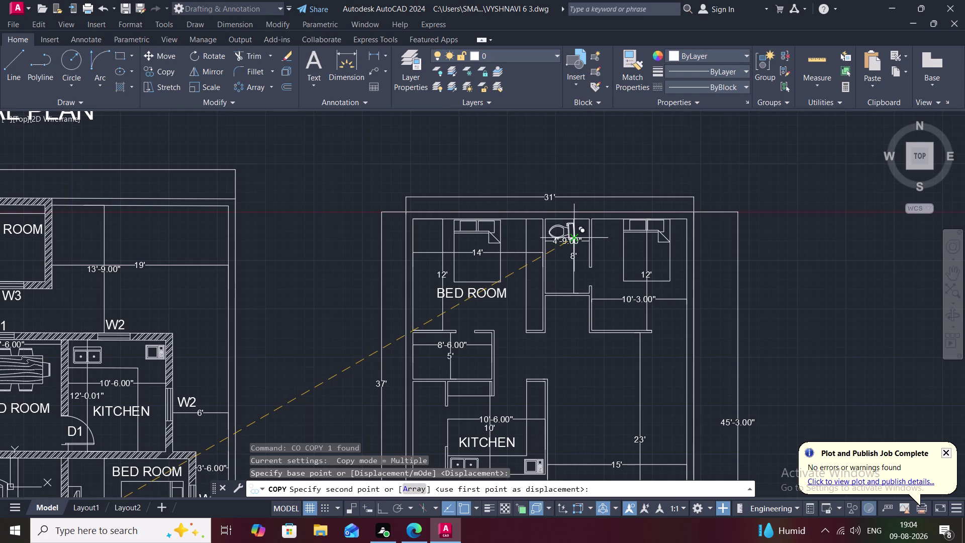
scroll(up, 3)
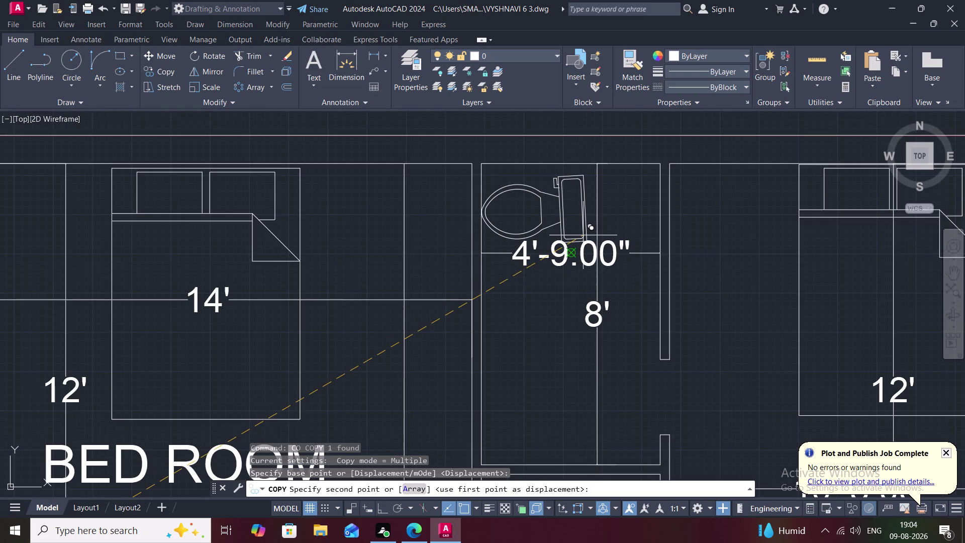
click(586, 229)
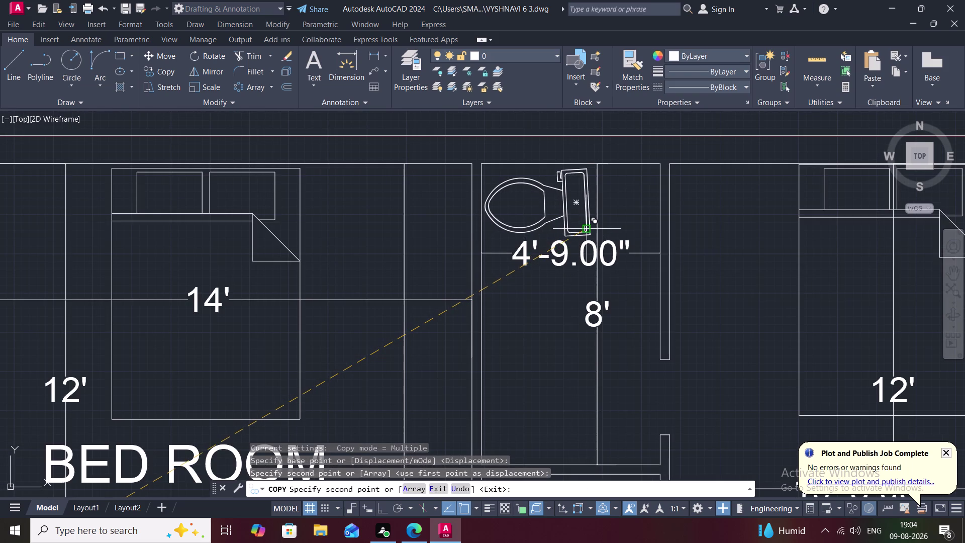
key(Escape)
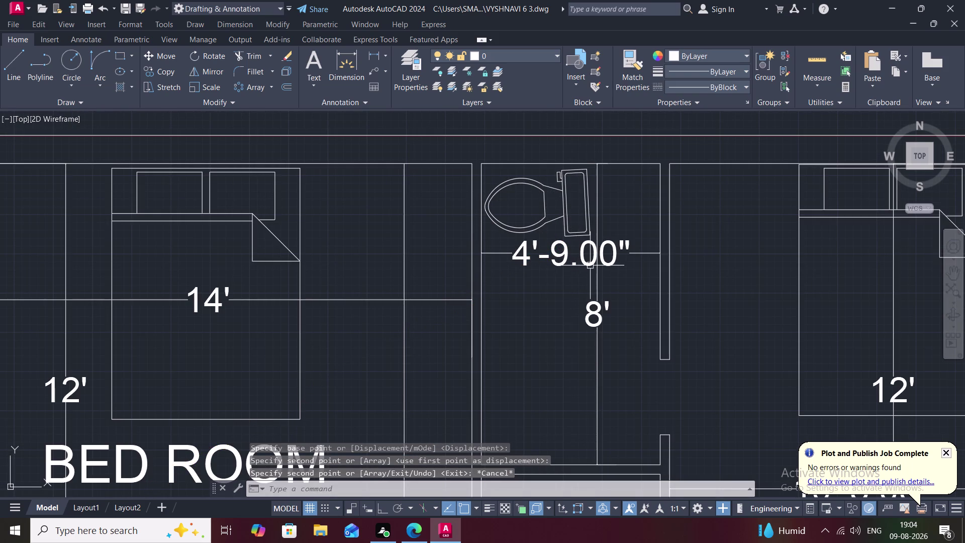
Rotate the copied toilet so its tank backs onto the top outer wall.
text(RO)
key(space)
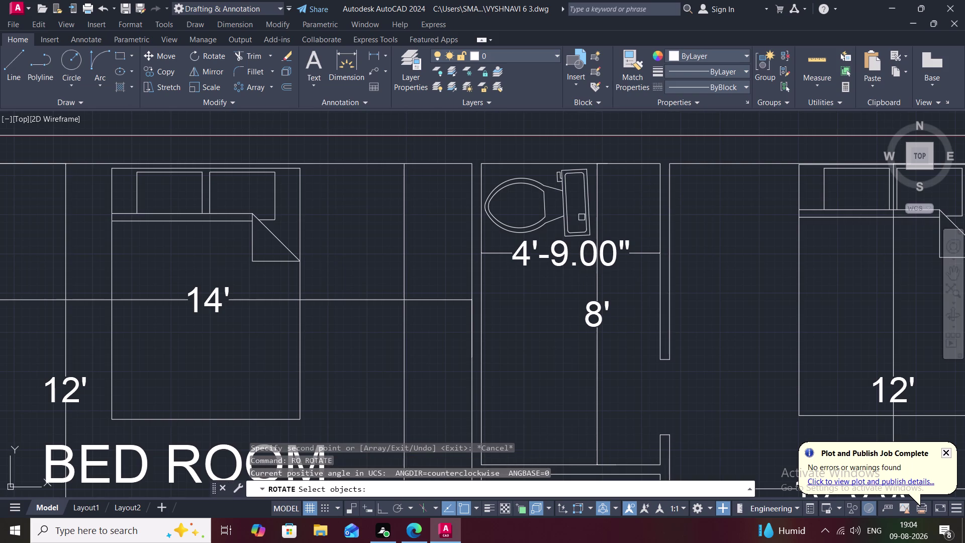
click(586, 219)
right_click(586, 219)
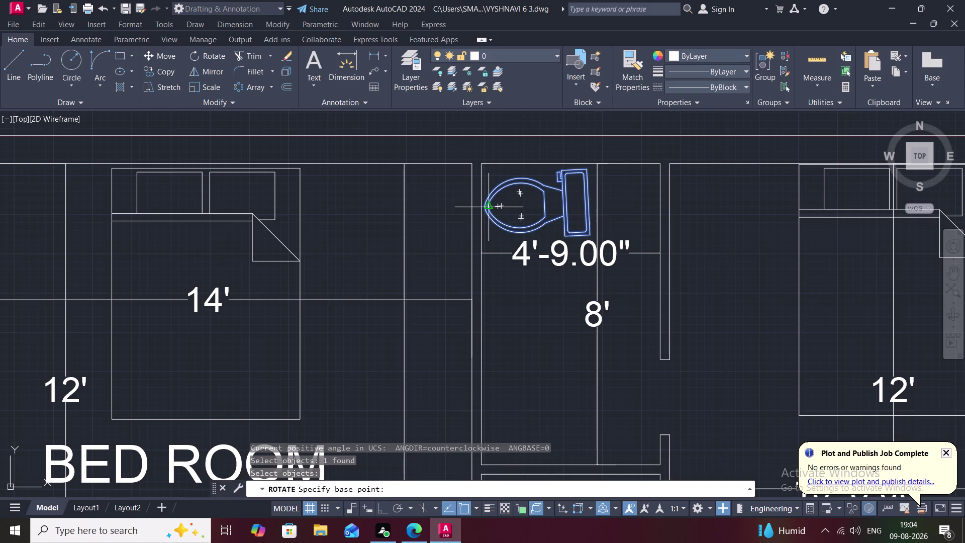
click(483, 207)
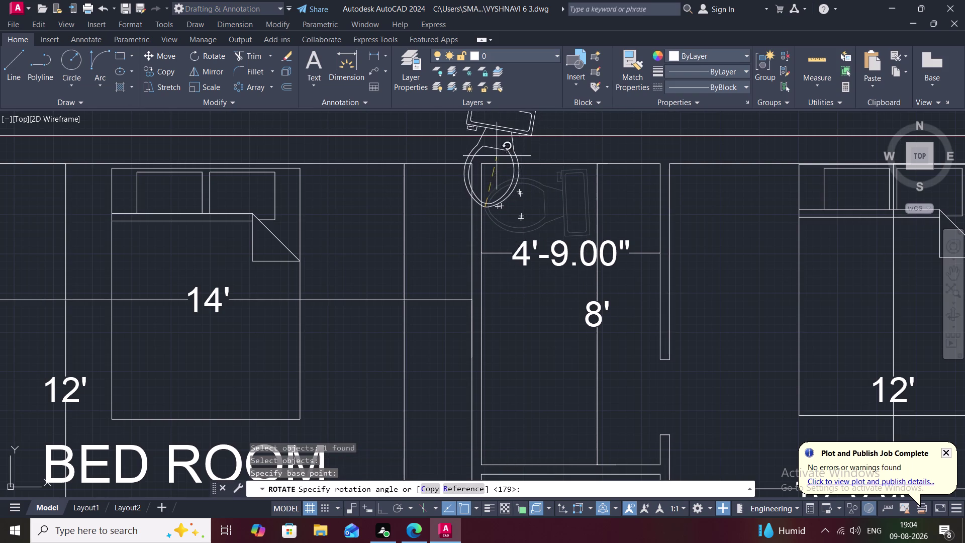
click(490, 111)
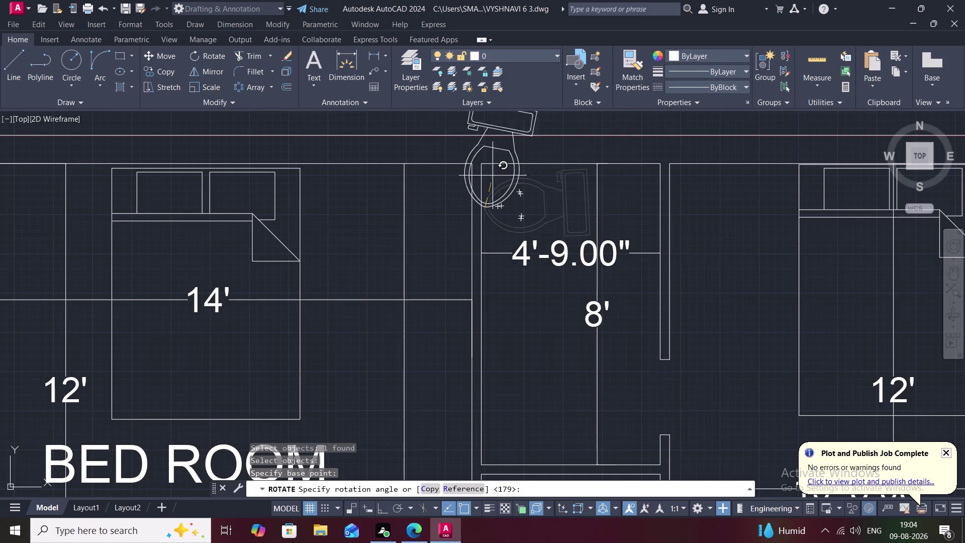
middle_drag(490, 138, 492, 162)
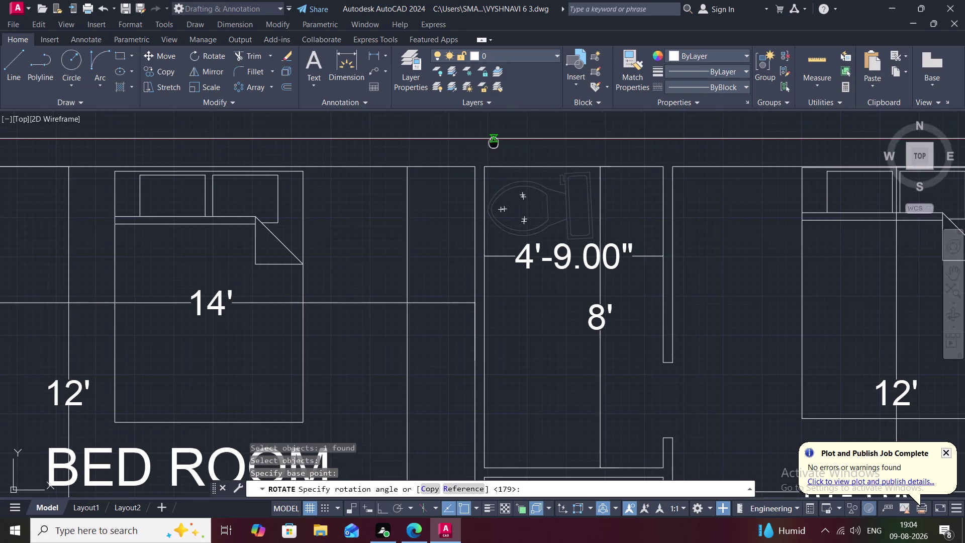
middle_drag(492, 162, 481, 237)
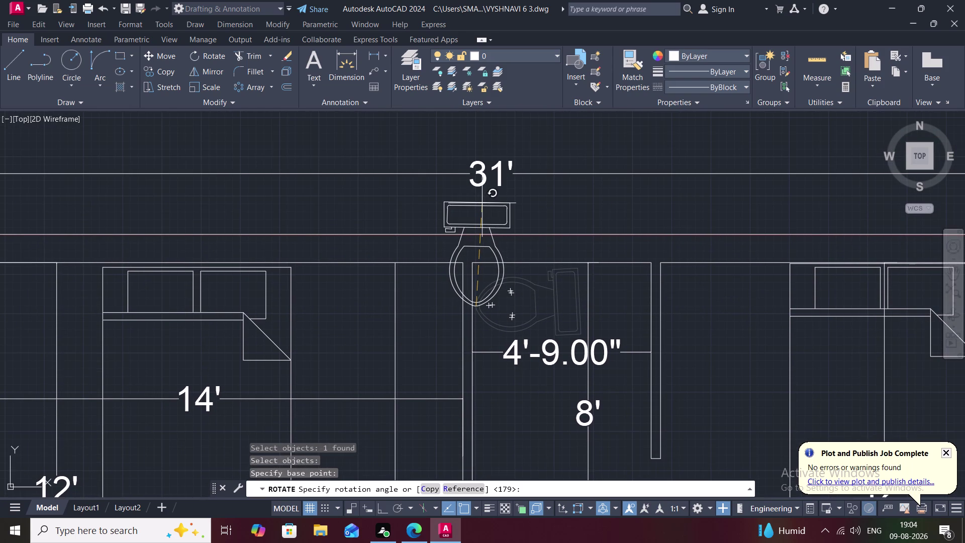
click(481, 176)
key(c)
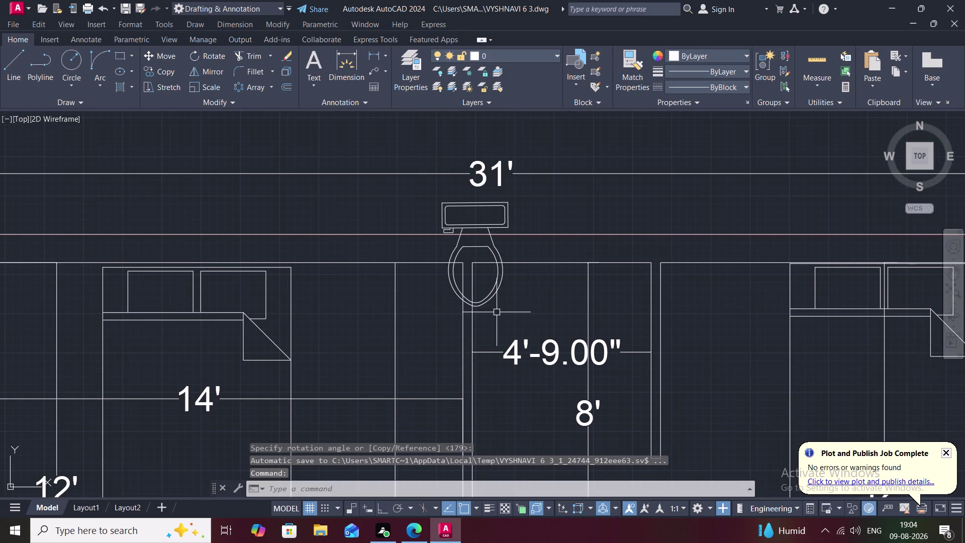
text(O)
key(space)
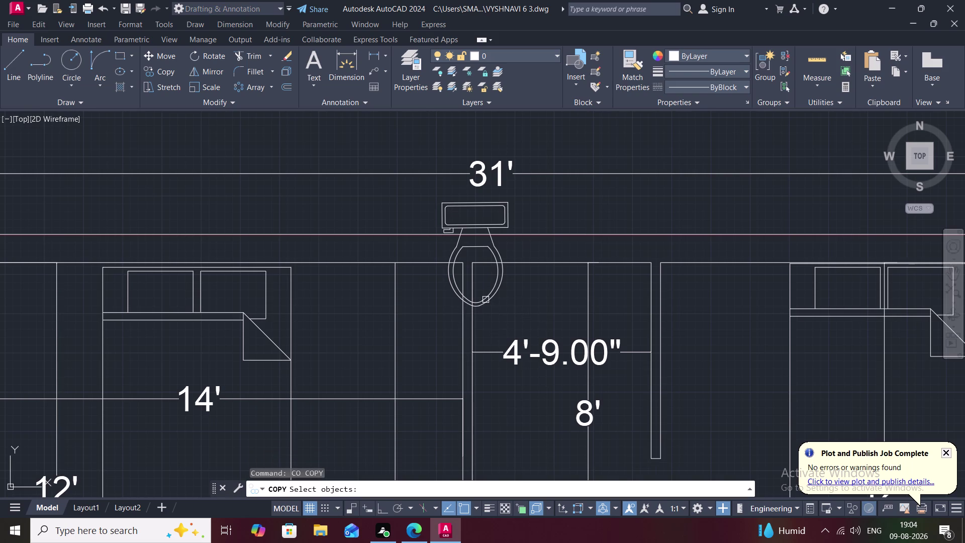
Copy the rotated toilet and place one copy in the upper bathroom.
click(485, 299)
right_click(485, 299)
click(485, 299)
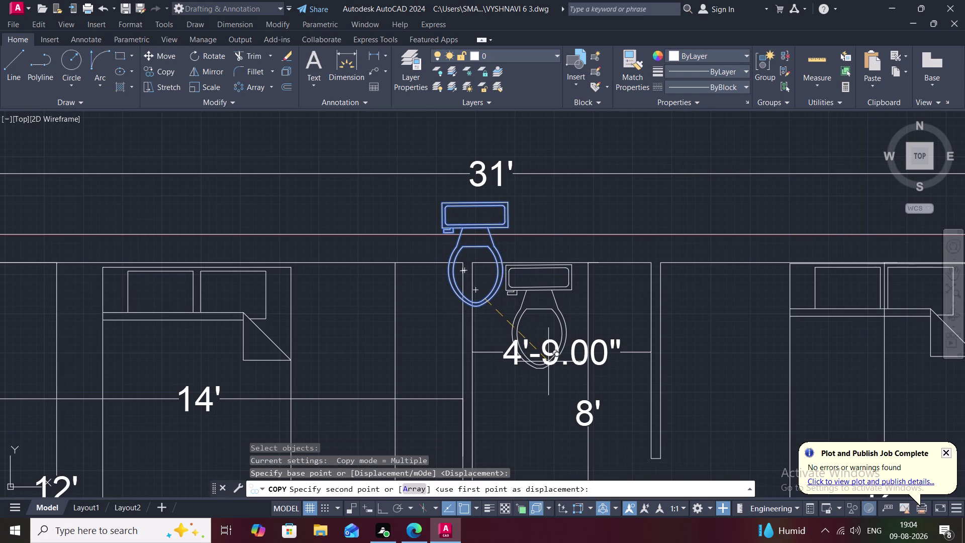
click(550, 362)
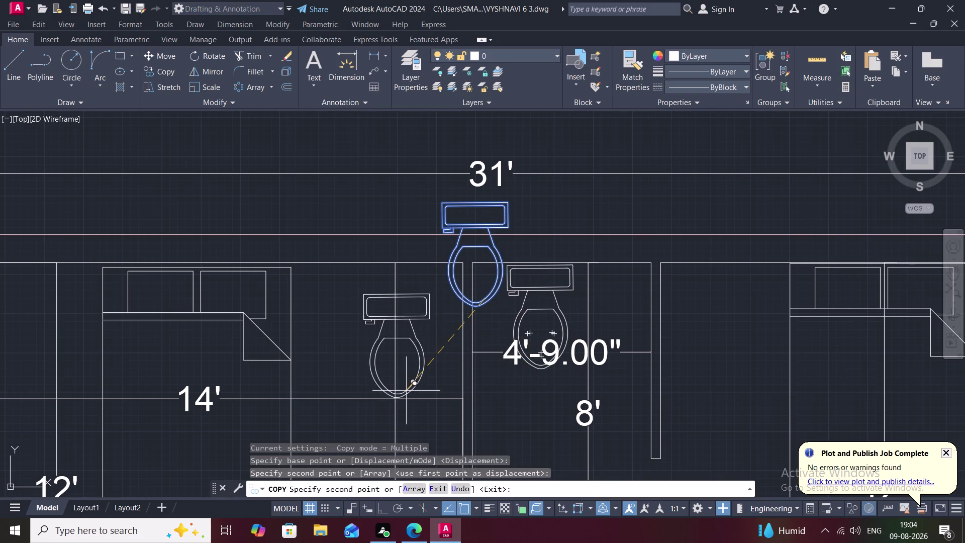
Place another toilet copy in the small 8'-6.00" by 5' bathroom.
middle_drag(406, 390, 435, 196)
scroll(down, 3)
scroll(down, 3)
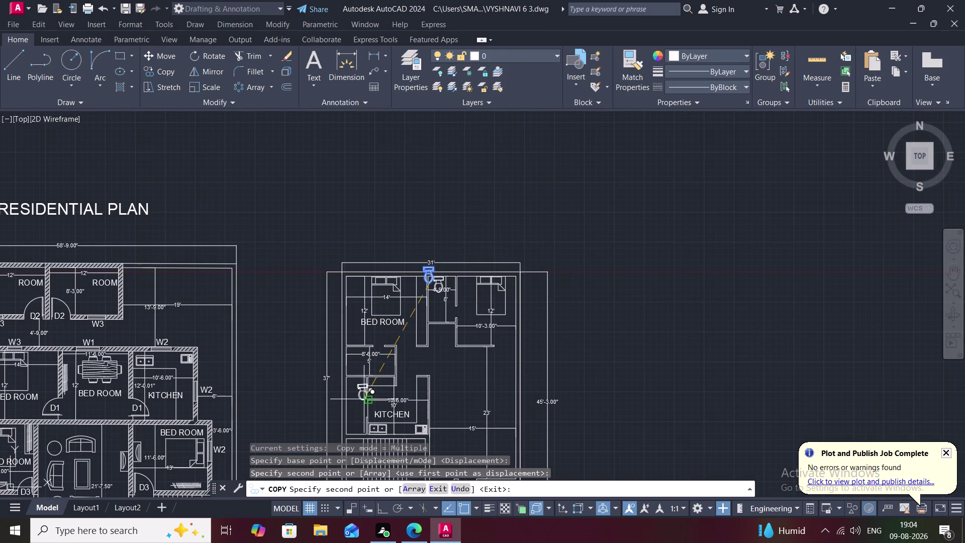
middle_drag(369, 386, 372, 366)
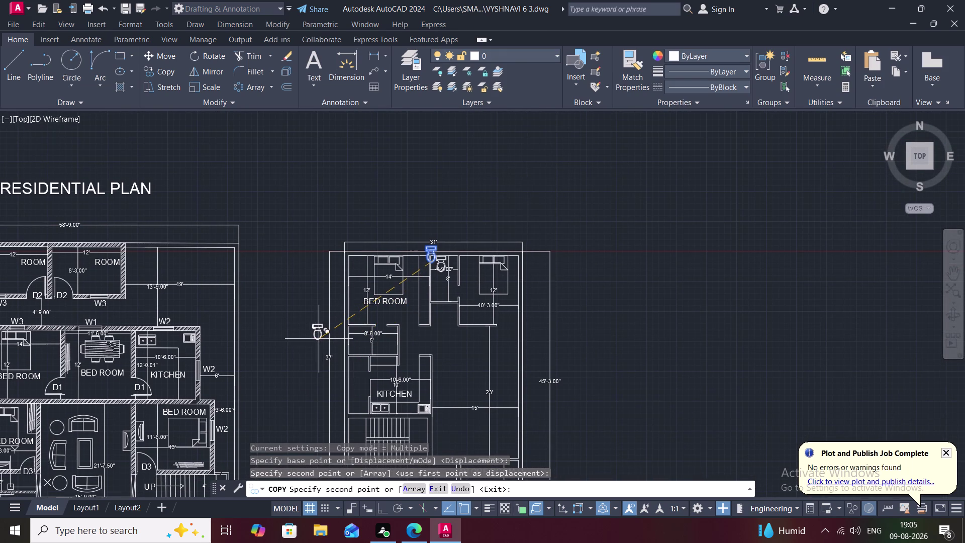
middle_drag(318, 339, 346, 299)
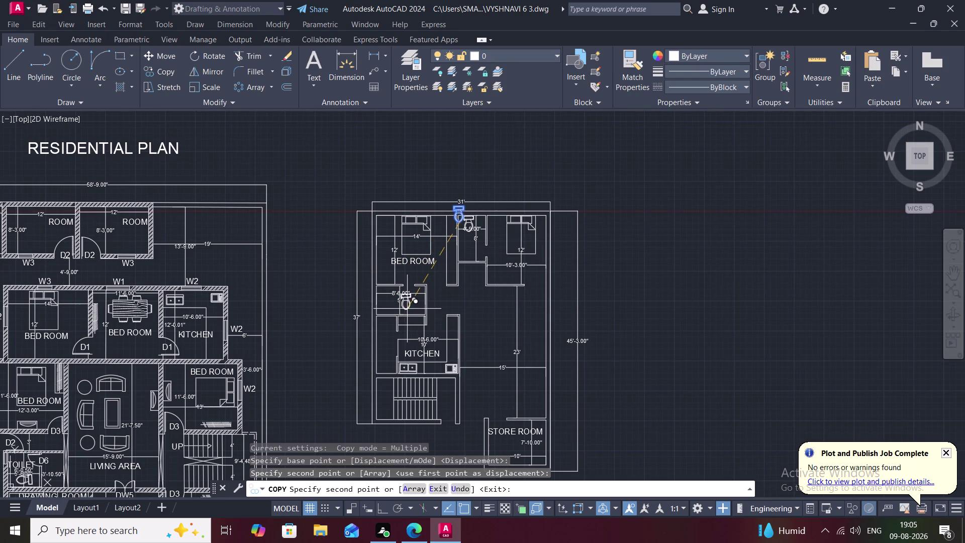
scroll(up, 3)
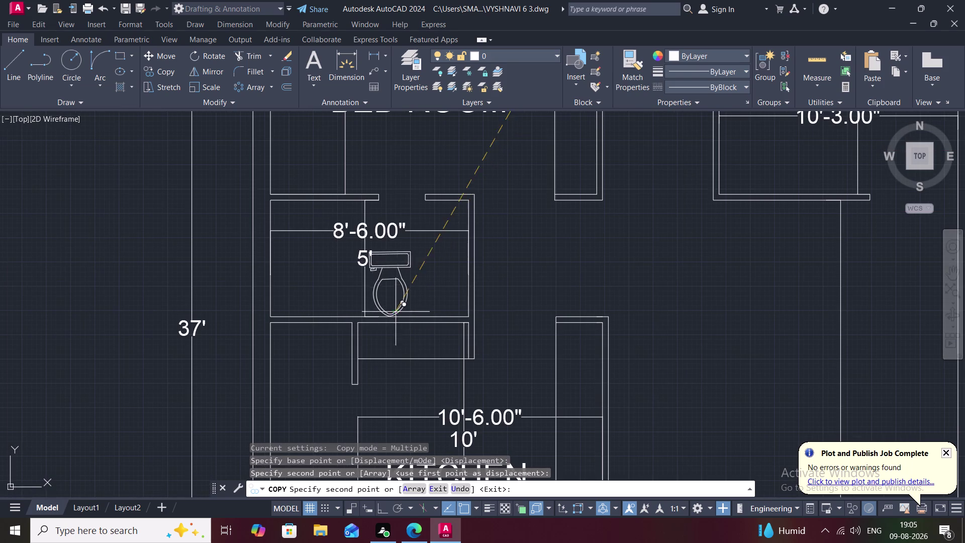
click(314, 309)
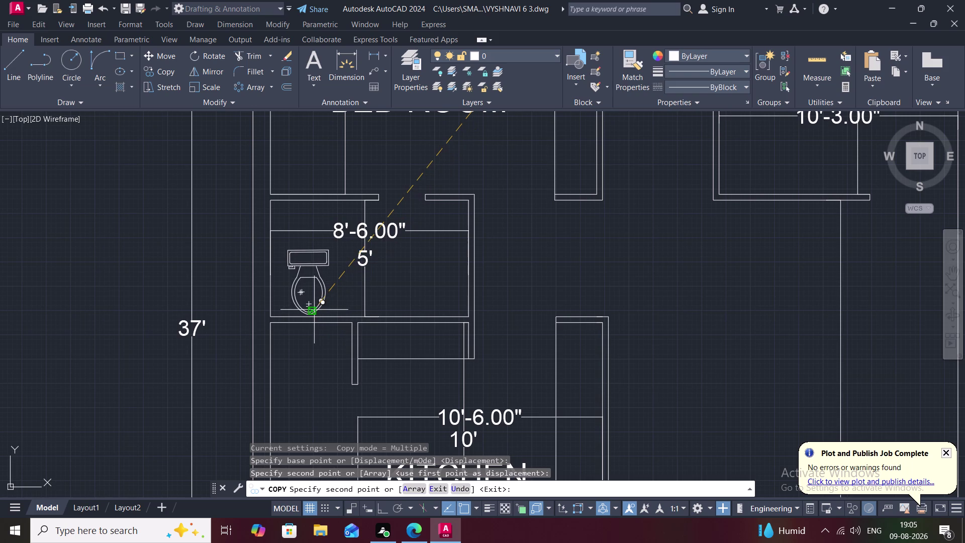
key(Escape)
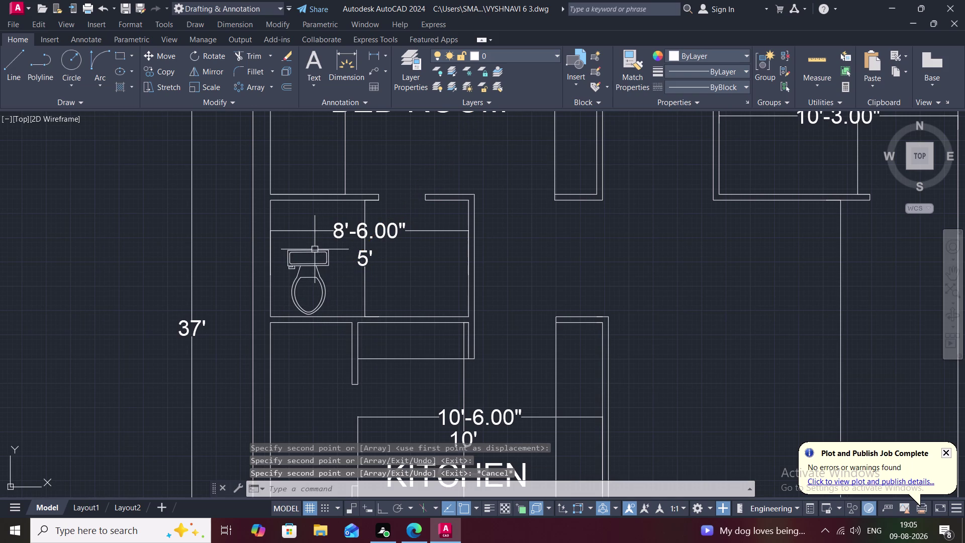
Start mirroring the toilet twice with MI, cancelling both attempts.
text(MI)
key(space)
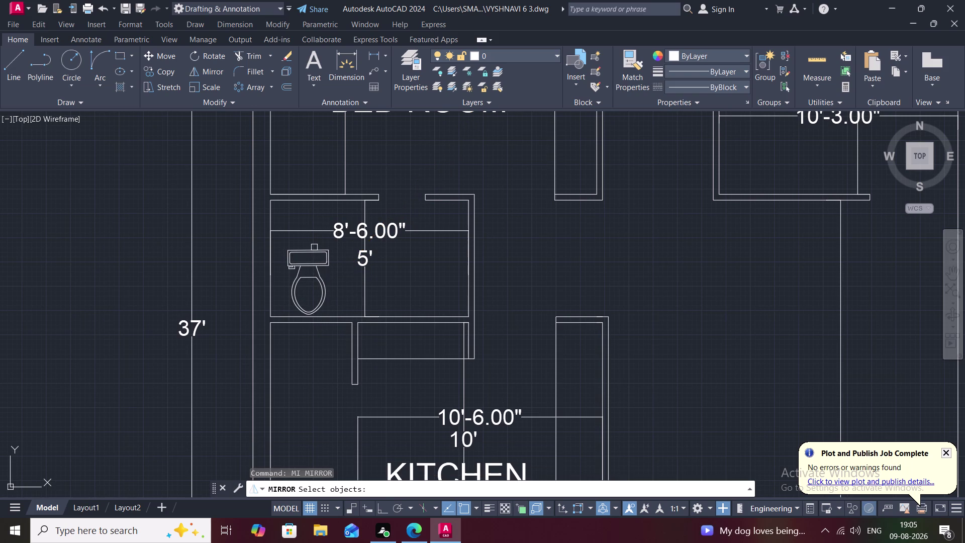
click(313, 248)
right_click(314, 248)
click(314, 249)
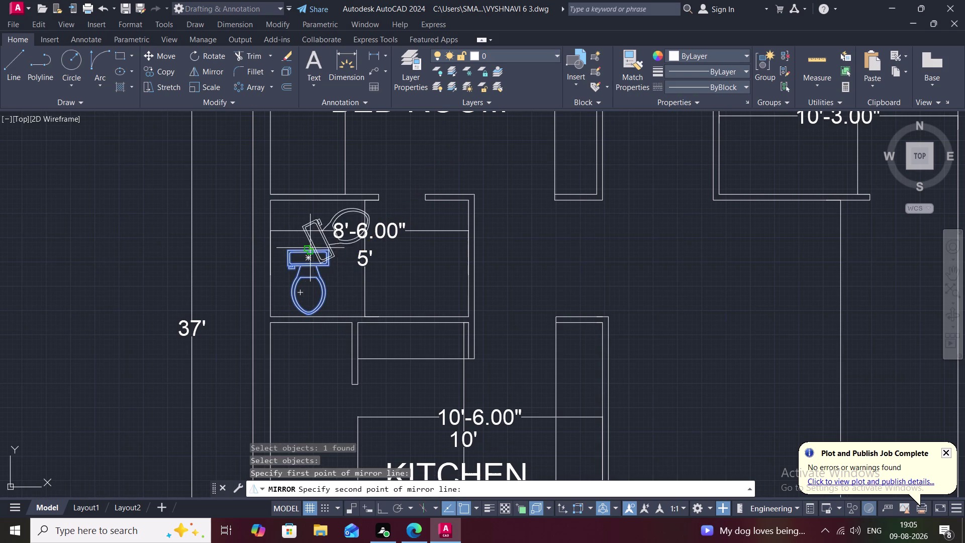
key(Escape)
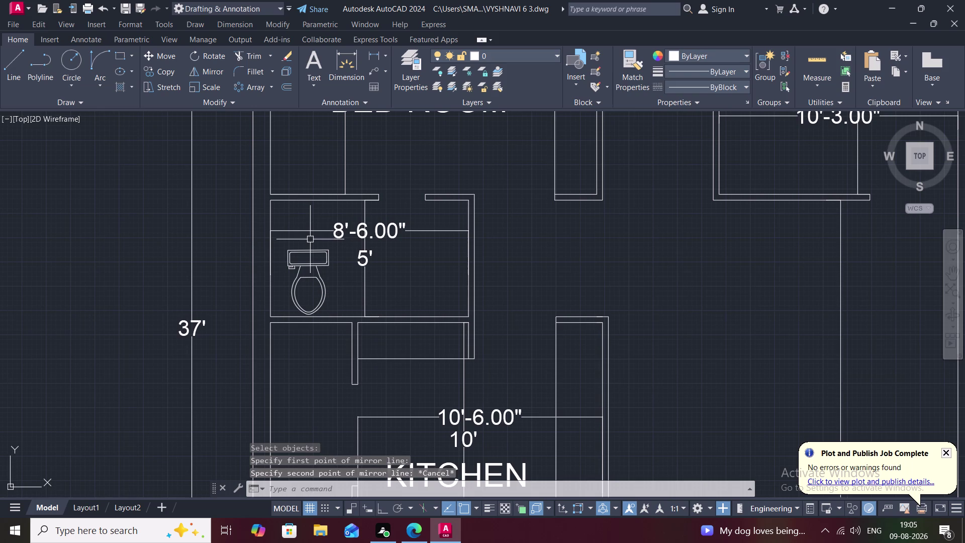
text(MI)
key(space)
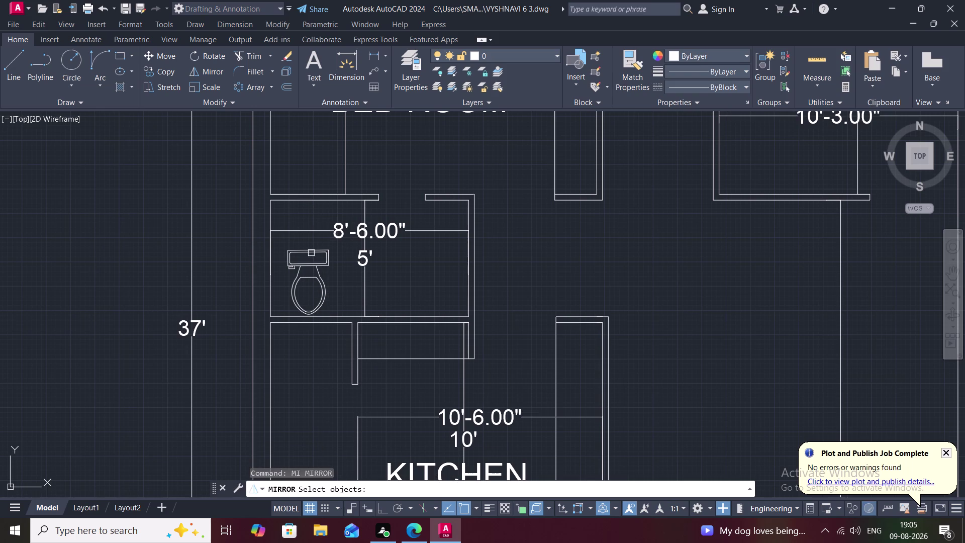
click(311, 246)
right_click(310, 247)
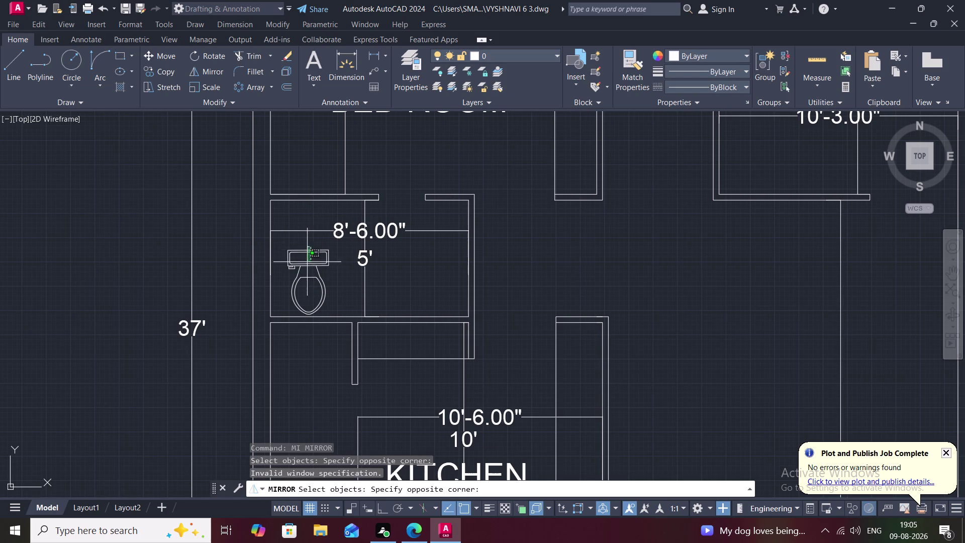
key(Escape)
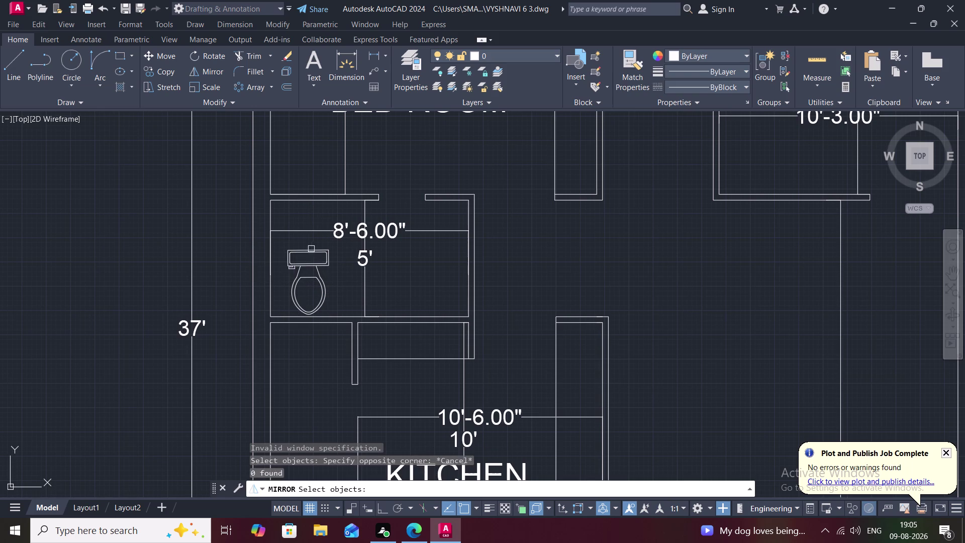
Mirror the toilet about its tank edge, keeping the original.
click(307, 247)
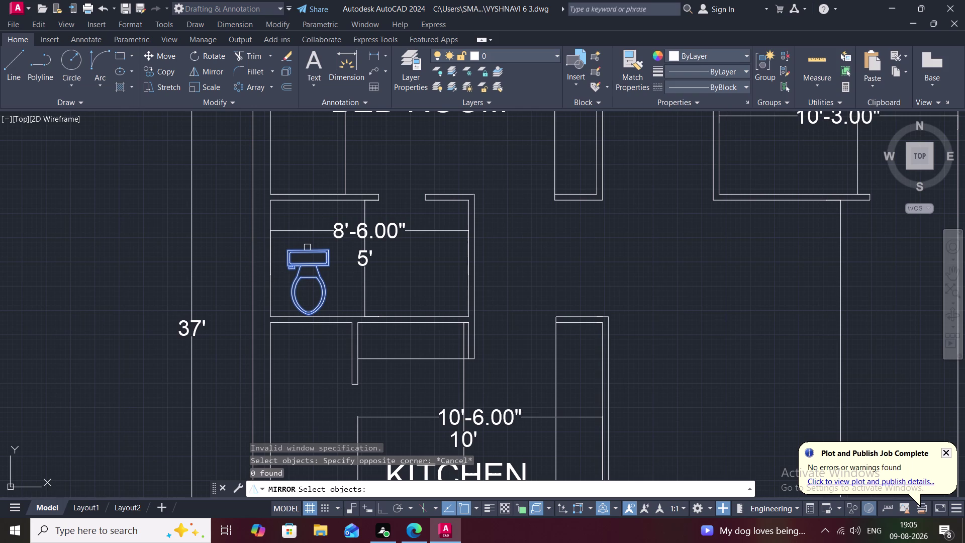
click(307, 248)
right_click(309, 250)
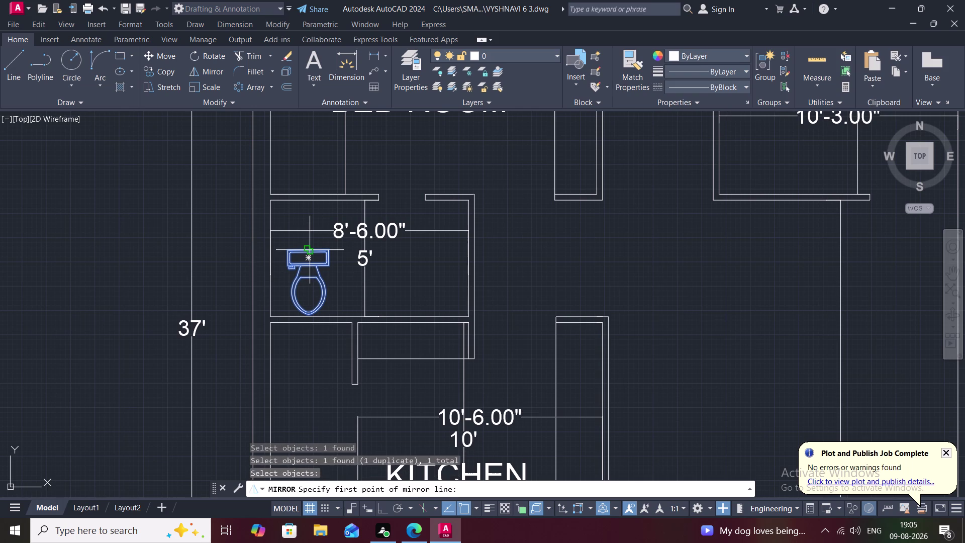
click(310, 251)
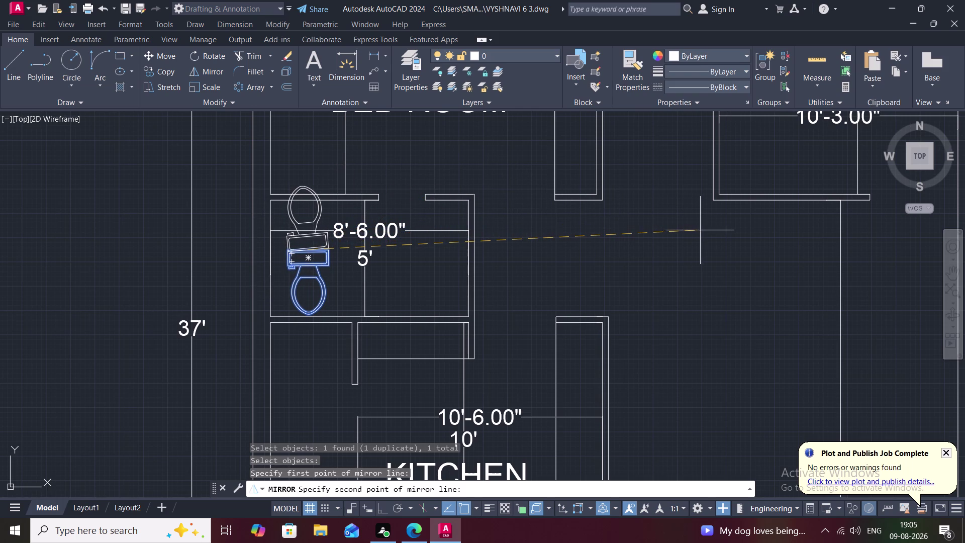
click(730, 240)
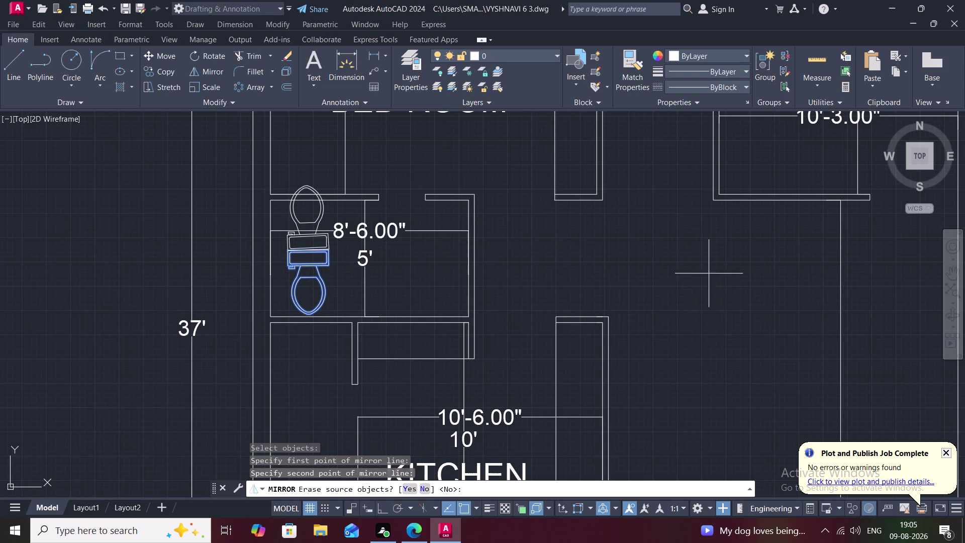
click(425, 495)
click(426, 487)
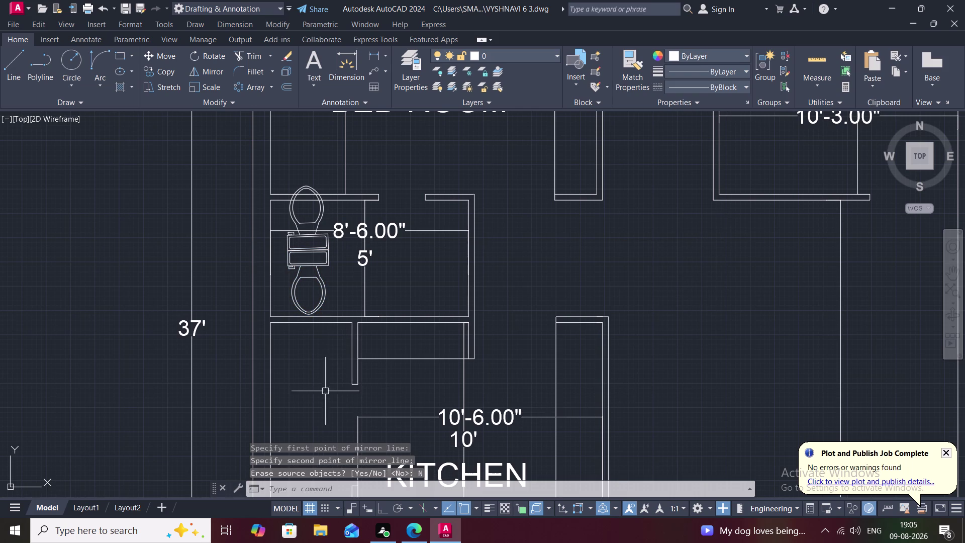
Delete the extra lower toilet copy.
click(304, 296)
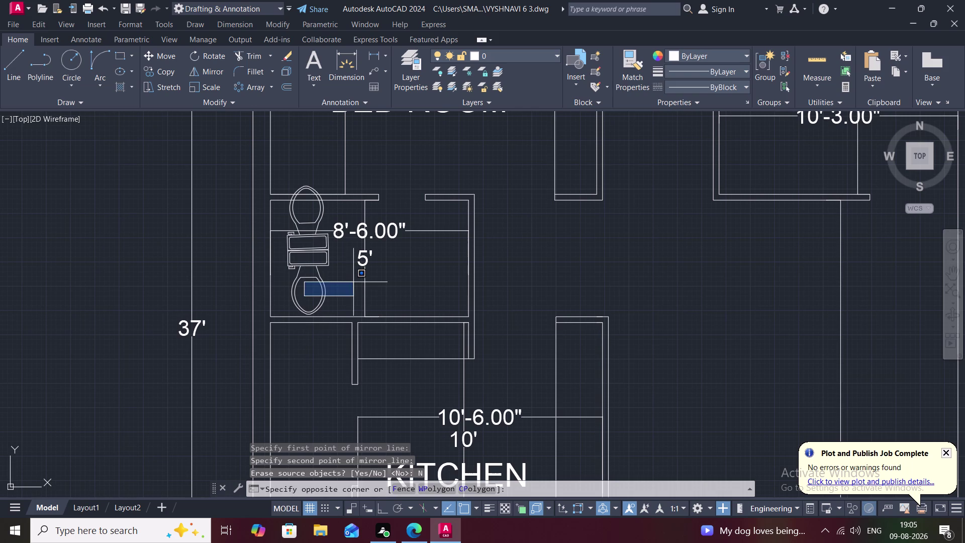
key(Delete)
key(Escape)
click(320, 288)
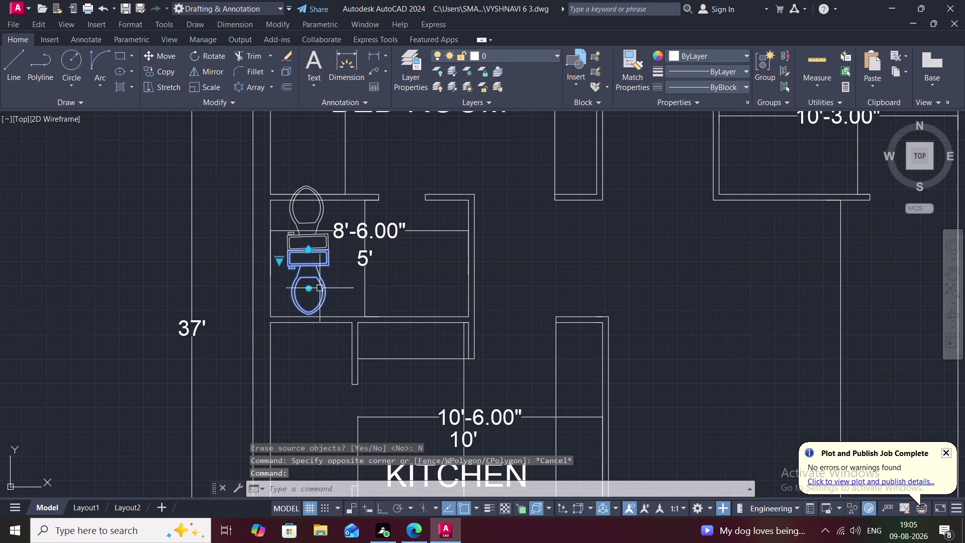
key(Delete)
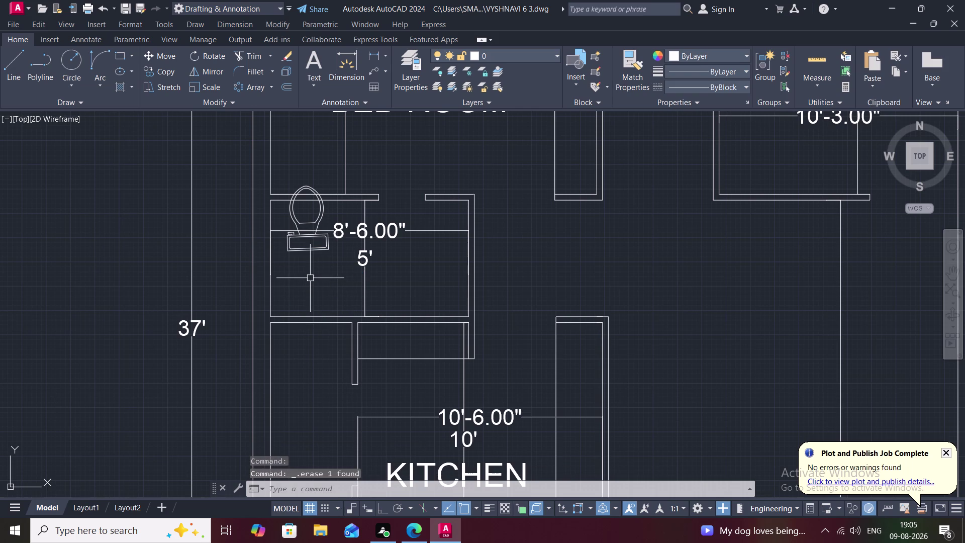
Move the toilet down against the toilet room's lower wall.
text(M)
key(space)
click(308, 246)
right_click(308, 246)
click(308, 246)
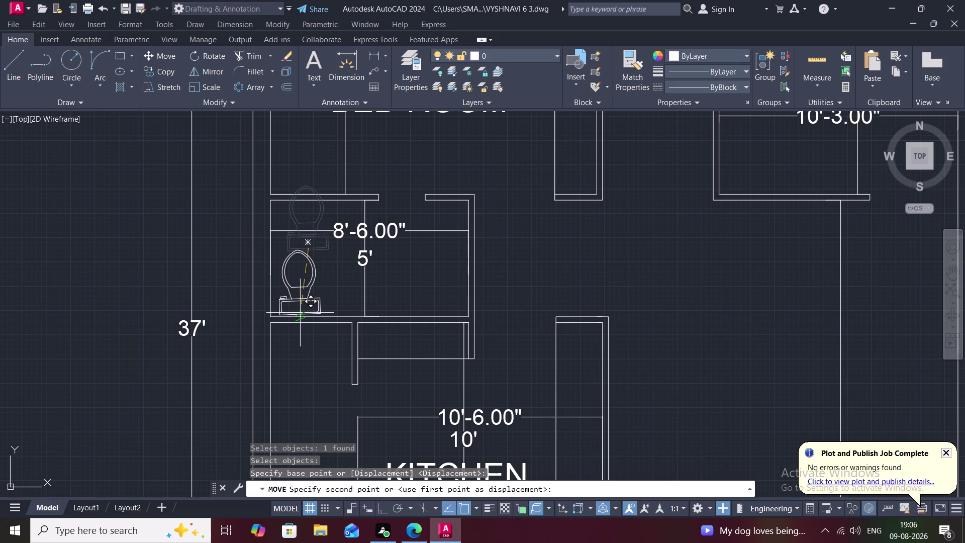
click(300, 313)
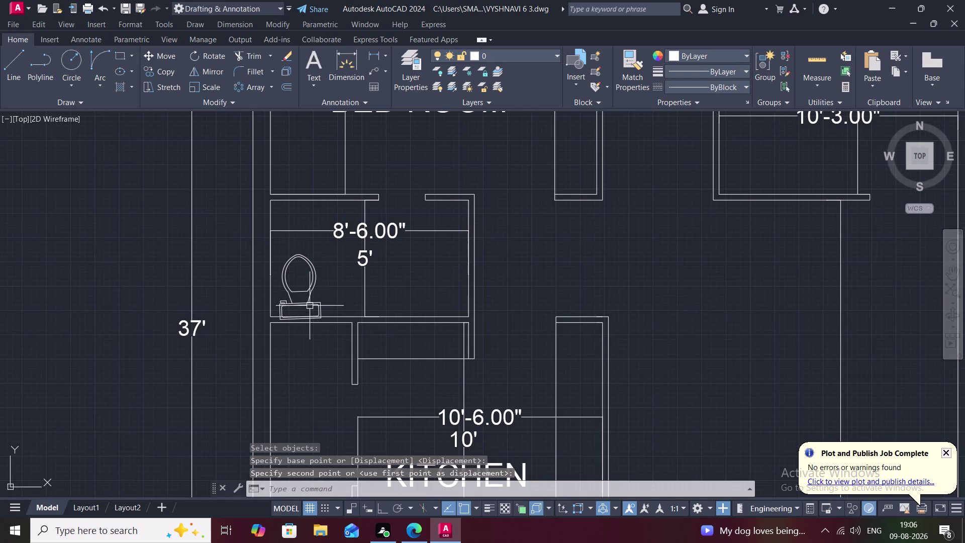
Cancel a second toilet move and zoom out to show both floor plans.
key(m)
key(space)
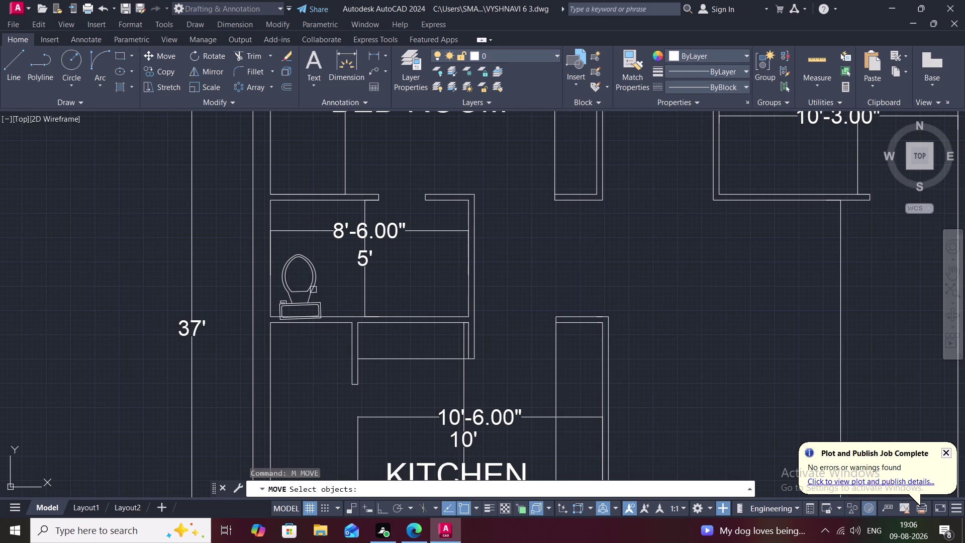
click(313, 289)
right_click(312, 287)
click(310, 287)
click(316, 278)
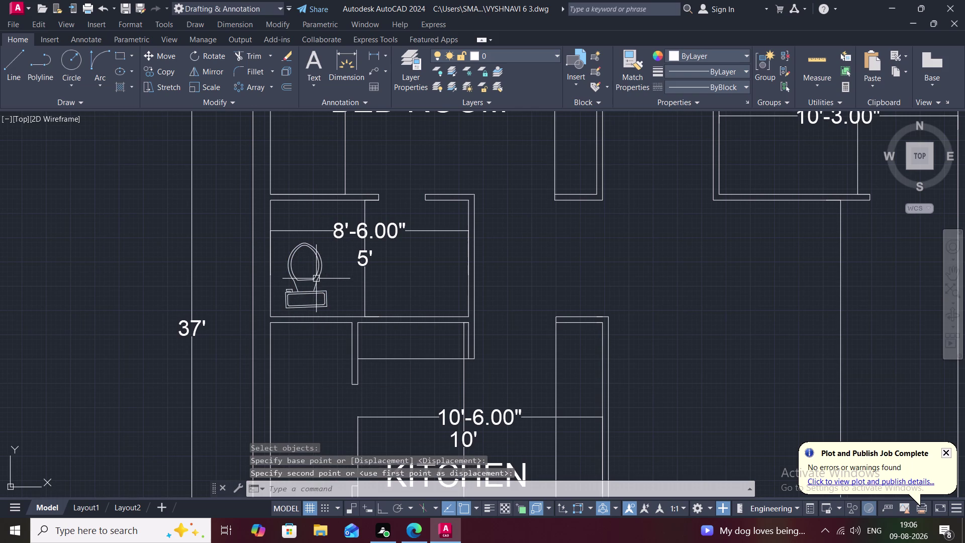
scroll(down, 3)
key(Escape)
scroll(down, 3)
scroll(down, 3)
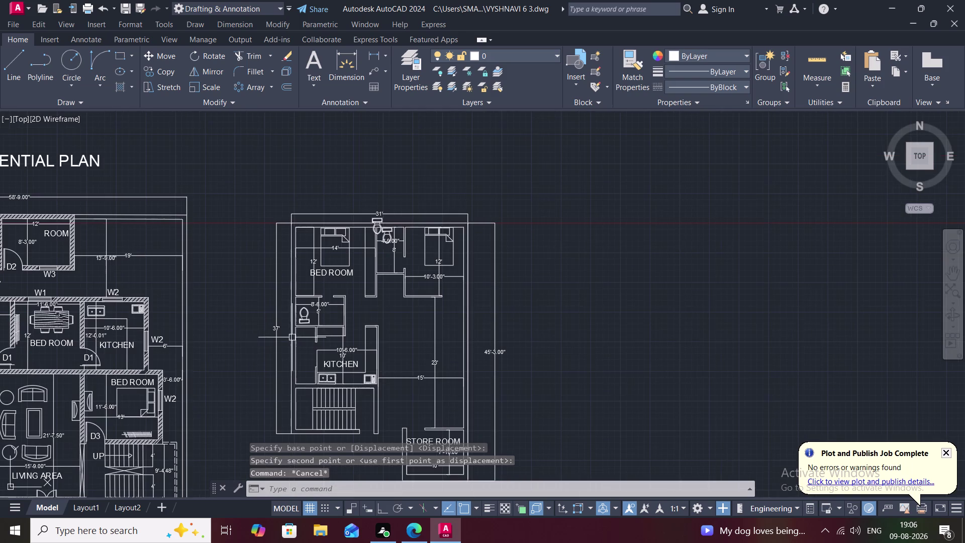
middle_drag(286, 336, 312, 302)
scroll(down, 3)
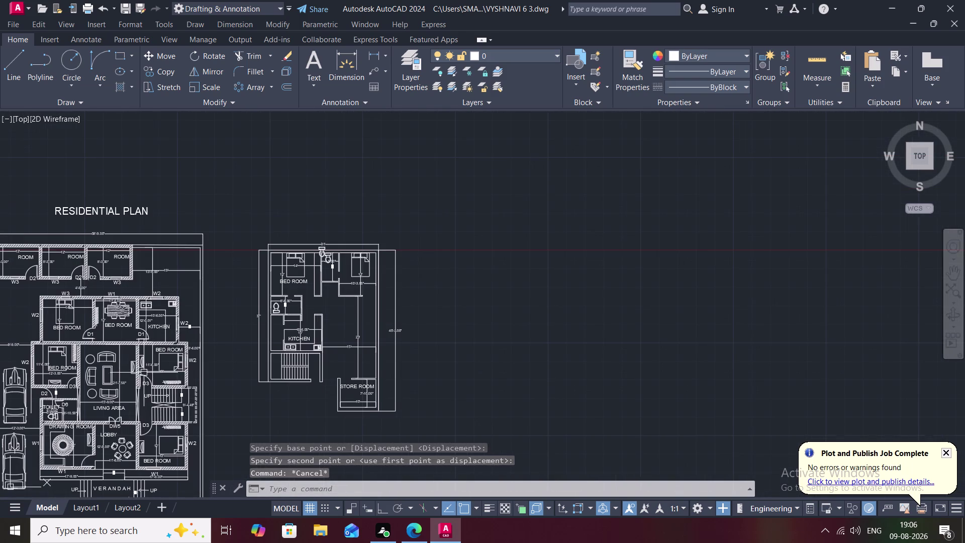
middle_drag(171, 357, 182, 345)
scroll(up, 3)
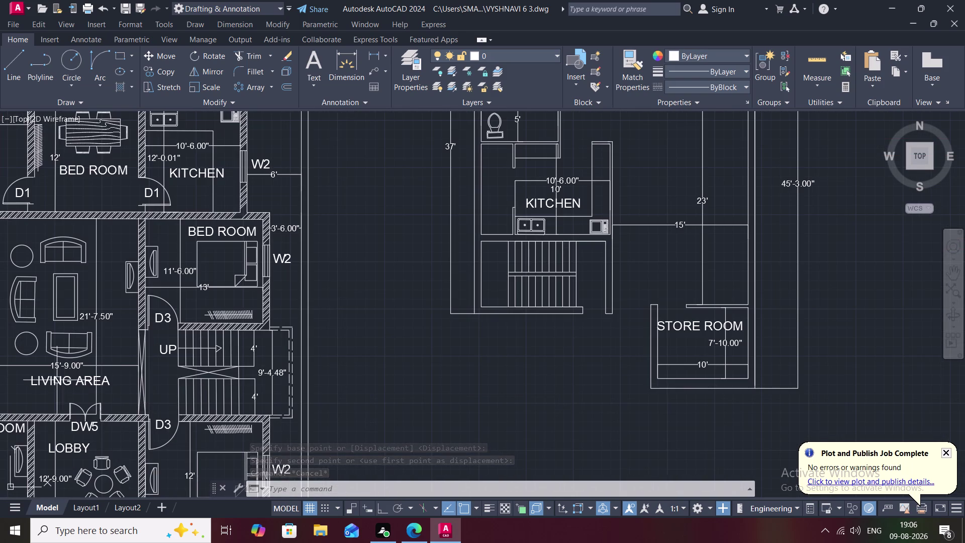
Copy the ground-floor LIVING AREA label into the second-floor living room.
text(CO)
key(space)
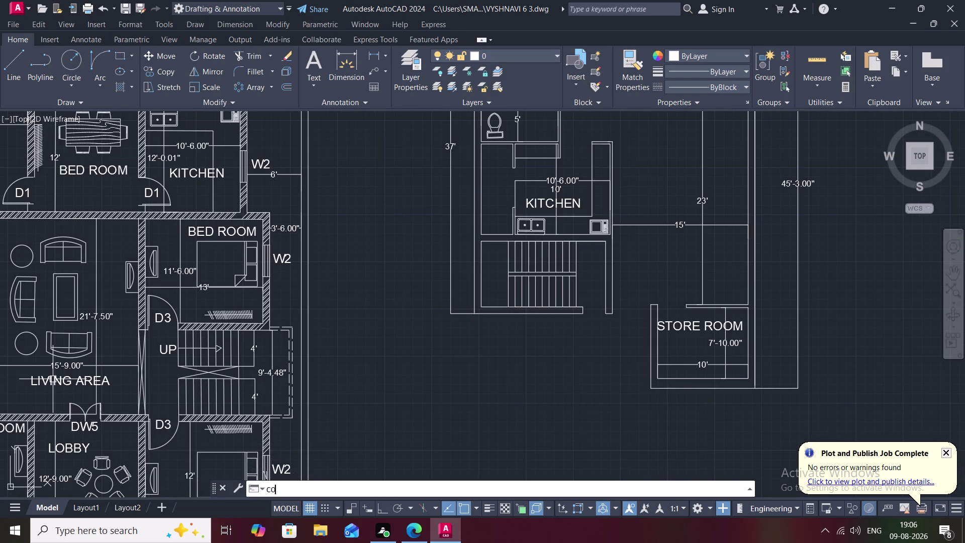
click(52, 378)
right_click(52, 379)
click(53, 379)
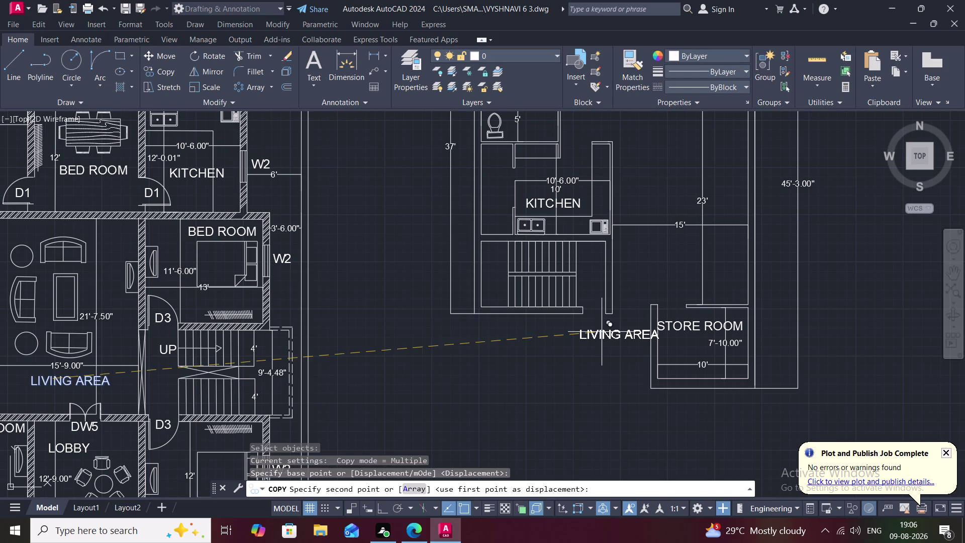
click(682, 176)
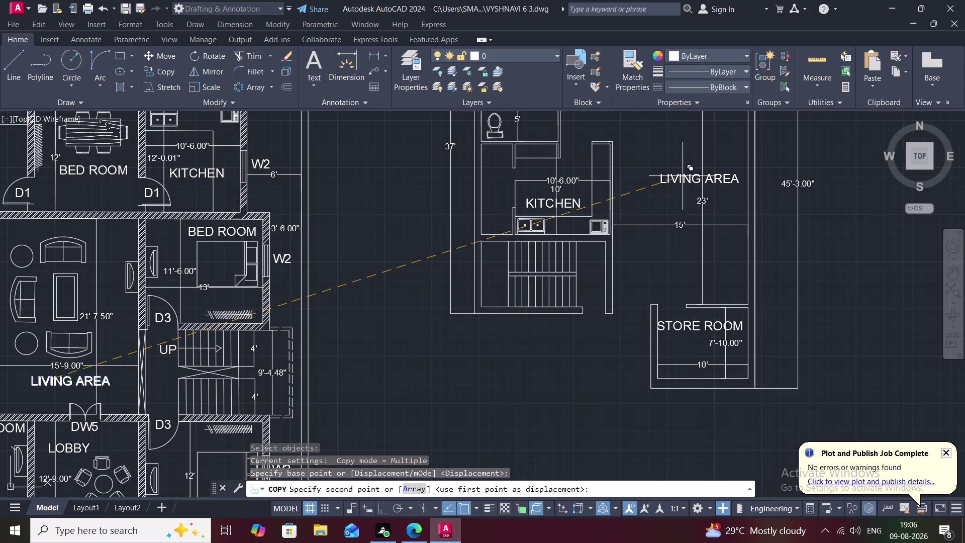
key(Escape)
Start copying the ground-floor TOILET label from its base point.
middle_drag(238, 322, 294, 299)
scroll(down, 3)
middle_drag(224, 341, 241, 329)
scroll(up, 3)
text(CO)
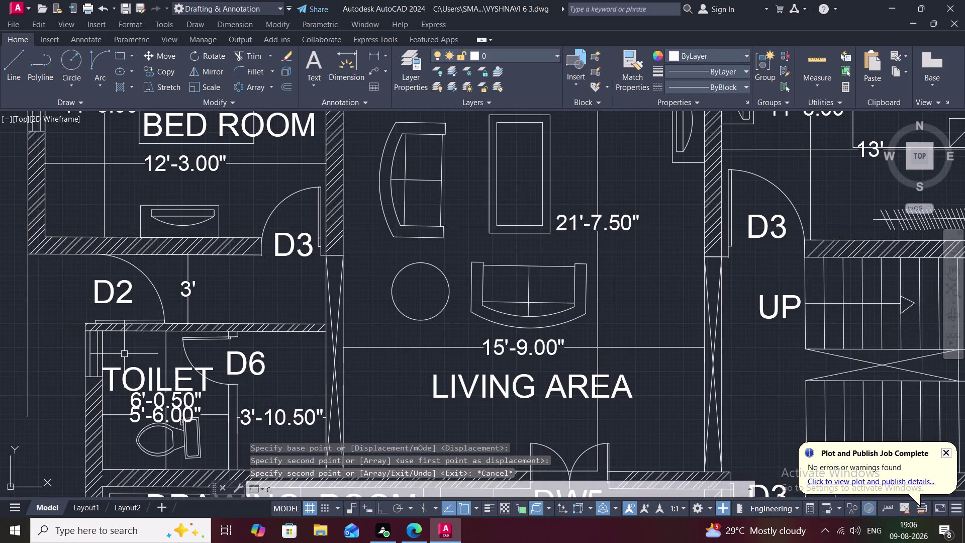
key(space)
click(131, 372)
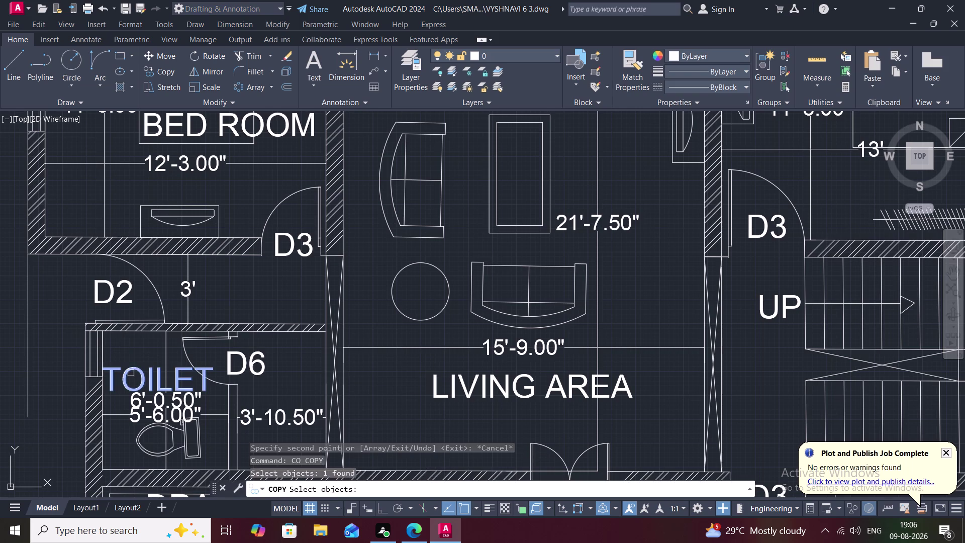
right_click(133, 370)
click(133, 369)
Place TOILET label copies in the lower and upper second-floor toilets.
middle_drag(413, 393, 295, 385)
scroll(down, 3)
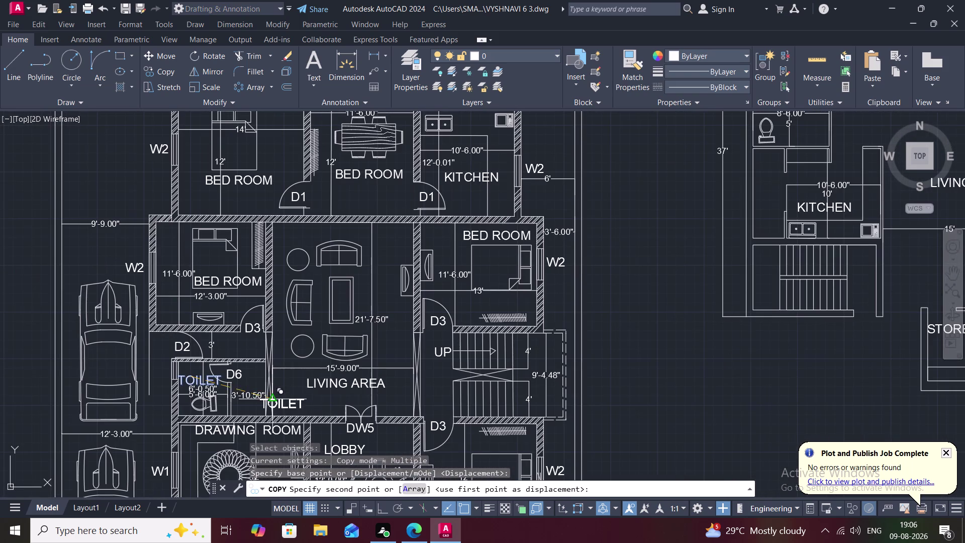
middle_drag(773, 319, 547, 441)
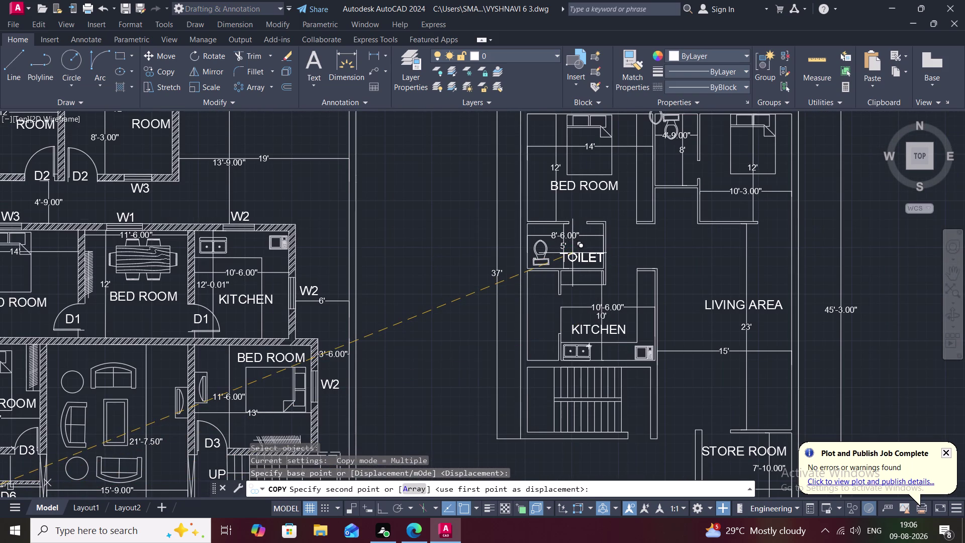
click(569, 253)
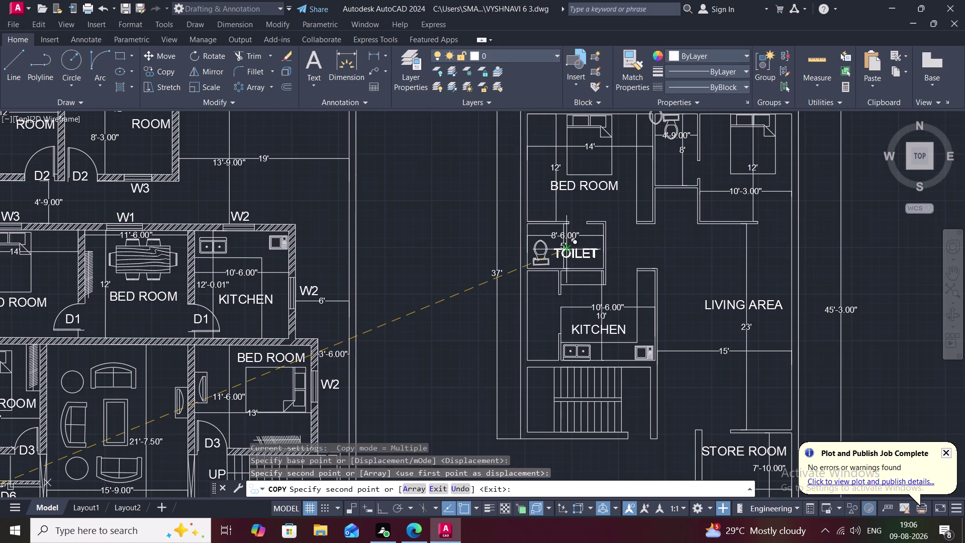
middle_drag(647, 161, 601, 293)
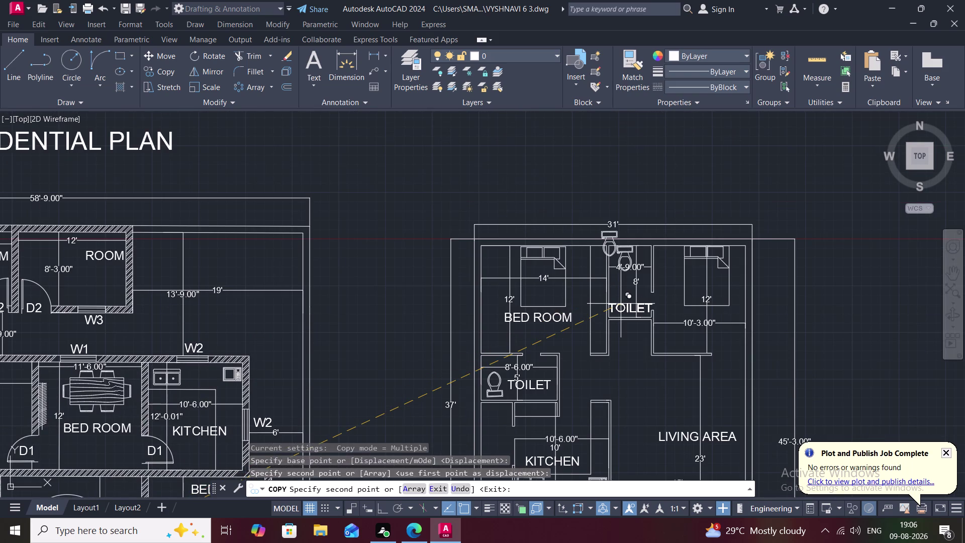
click(621, 304)
scroll(down, 3)
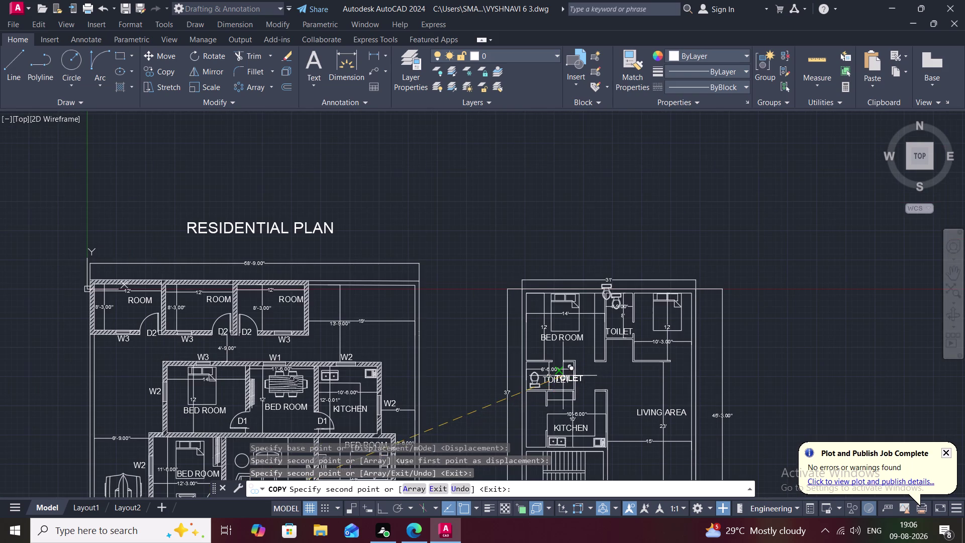
middle_drag(486, 399, 464, 276)
scroll(down, 3)
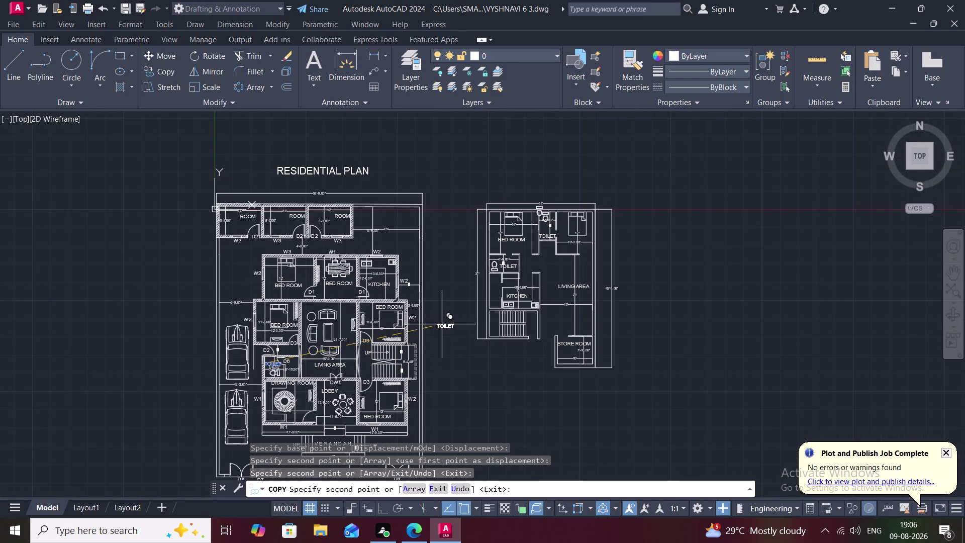
scroll(up, 3)
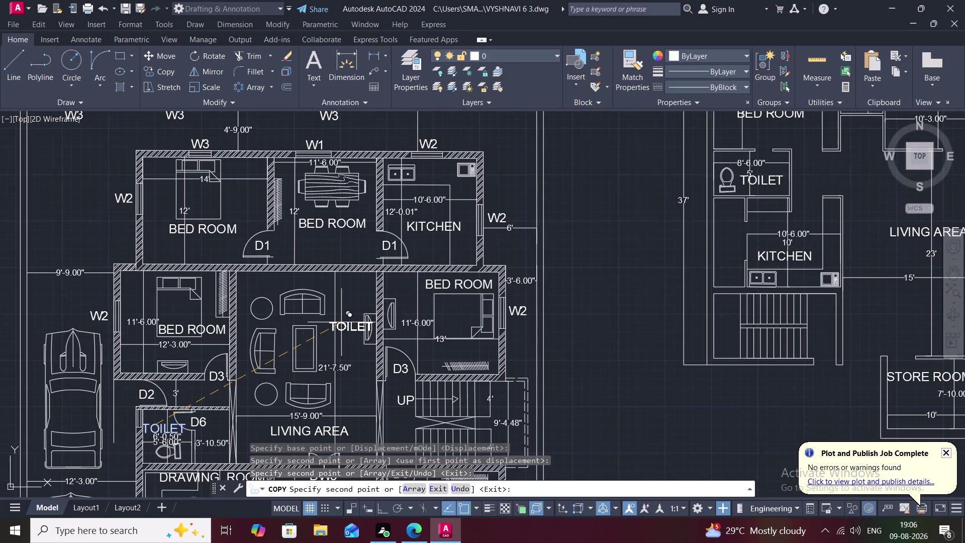
key(Escape)
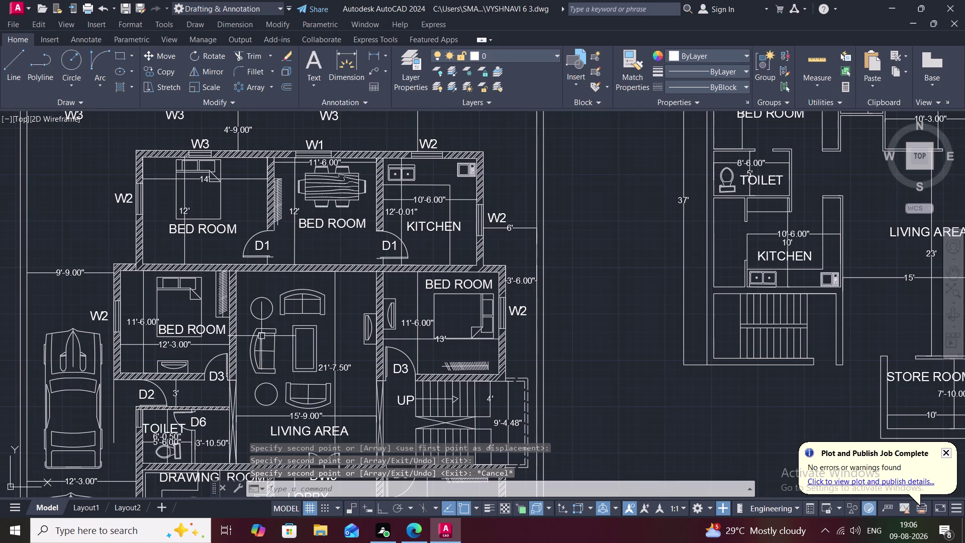
Select the ground-floor living room furniture and start a copy, then cancel it.
drag(242, 288, 320, 284)
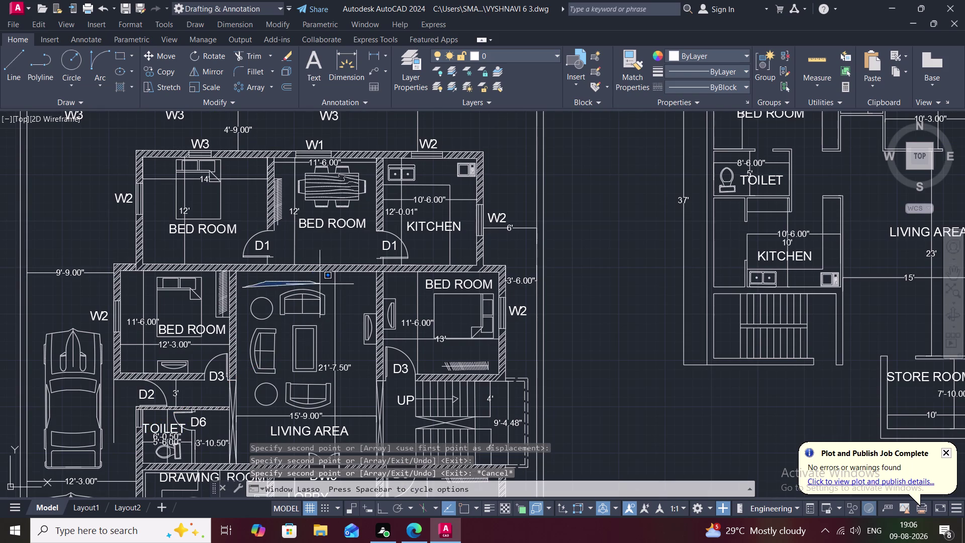
drag(320, 284, 319, 411)
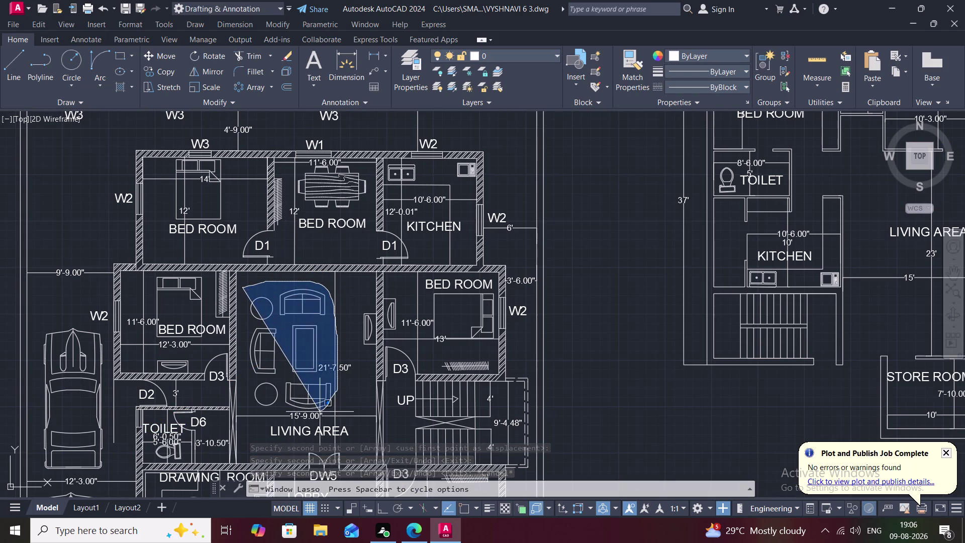
drag(319, 411, 244, 412)
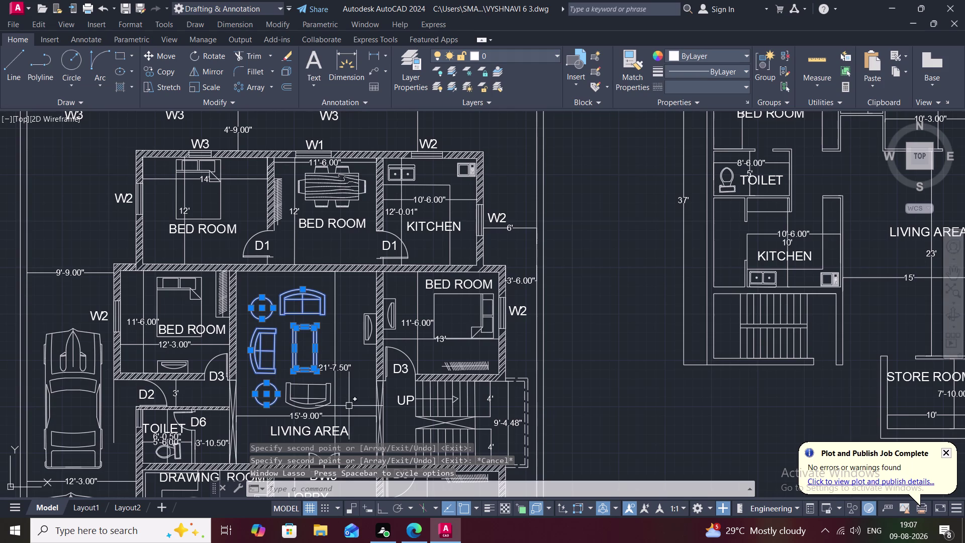
text(CO)
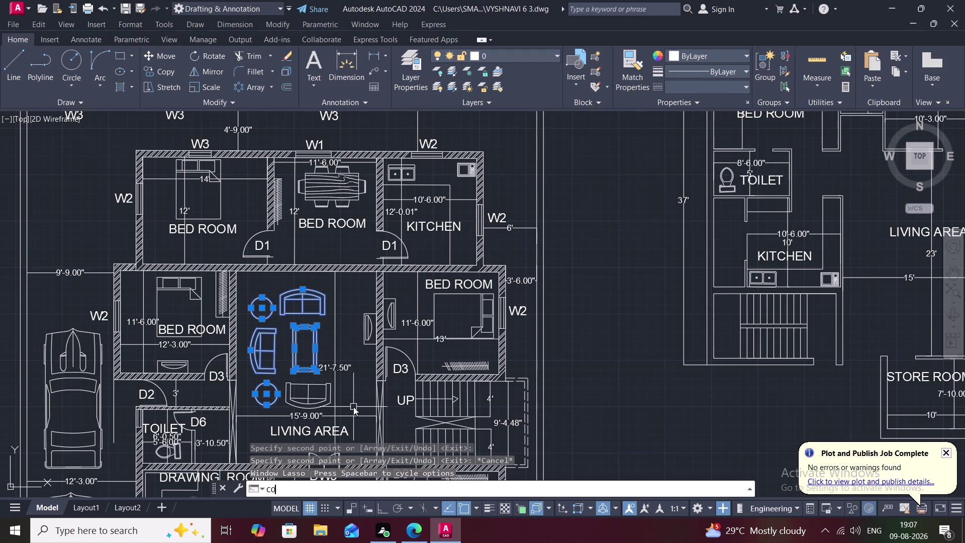
key(space)
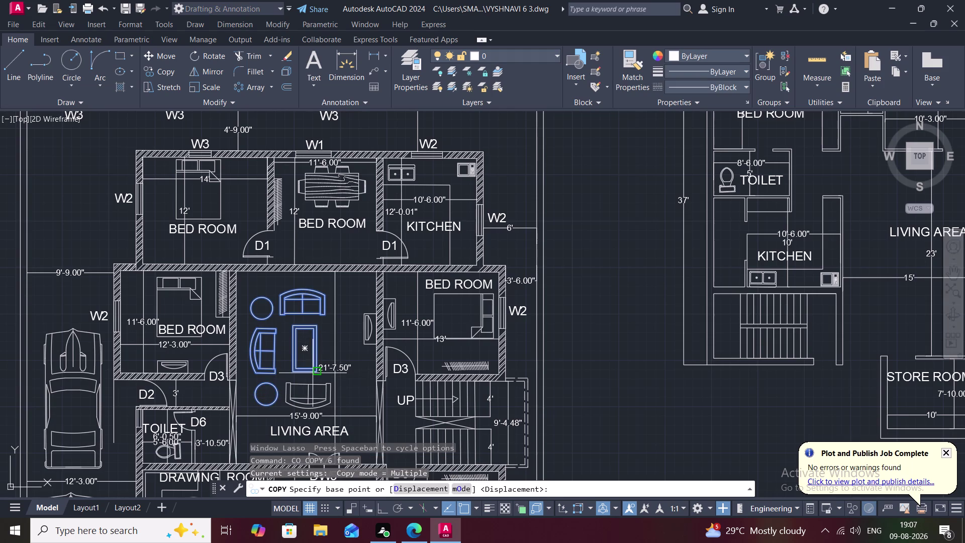
drag(314, 373, 319, 376)
middle_drag(745, 434, 590, 414)
scroll(down, 3)
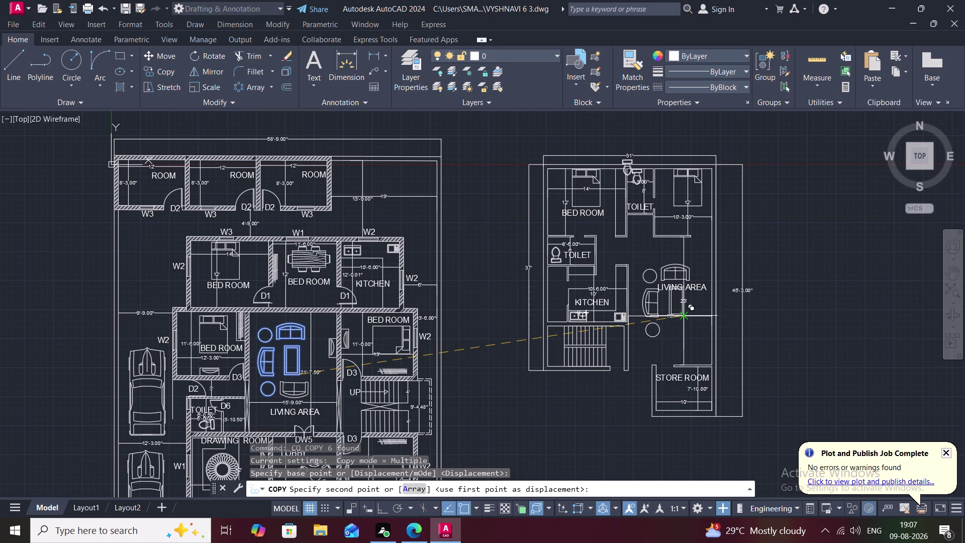
key(Escape)
key(v)
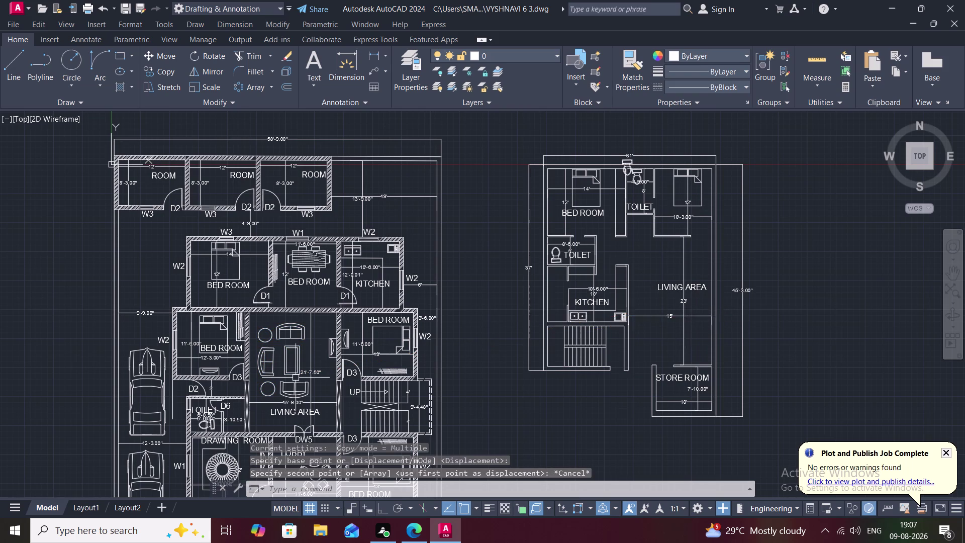
key(Escape)
Copy one armchair from the left living area into the right living area.
key(c)
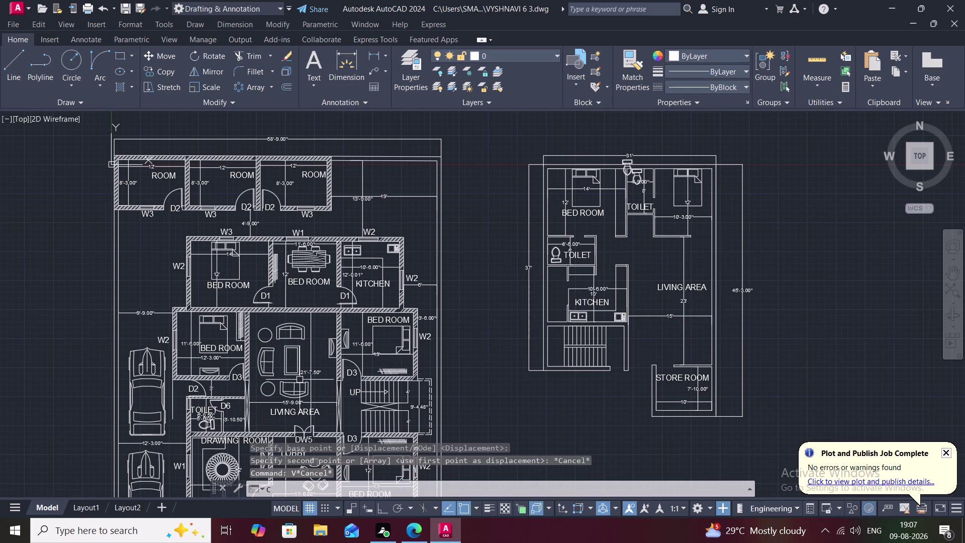
text(O)
key(space)
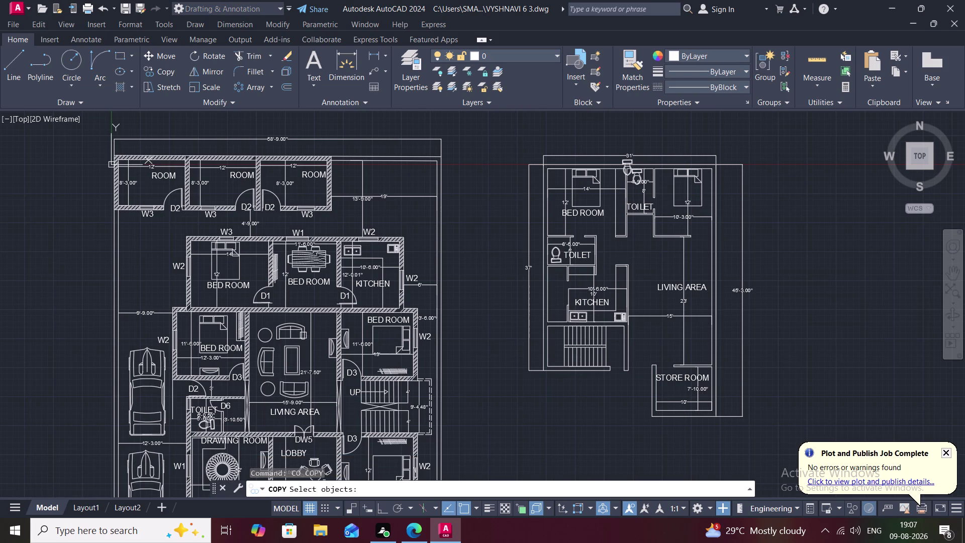
click(304, 392)
right_click(303, 392)
click(303, 392)
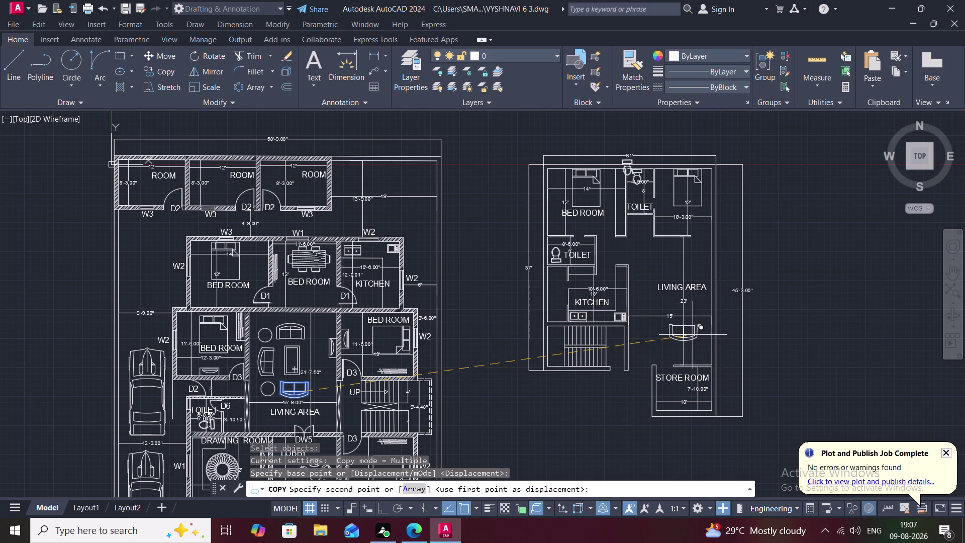
click(693, 335)
key(grave)
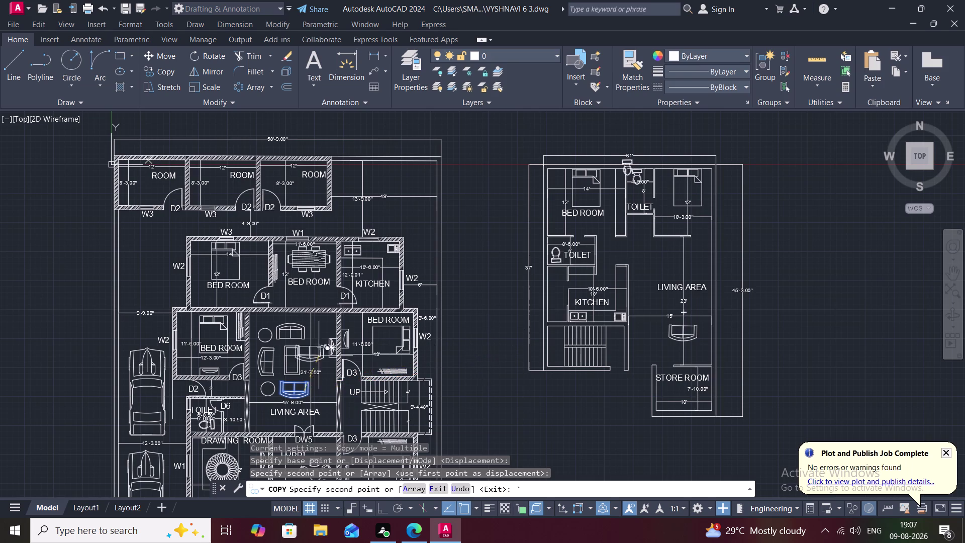
key(Escape)
Copy the upper left armchair to sit above the second-floor LIVING AREA label.
key(space)
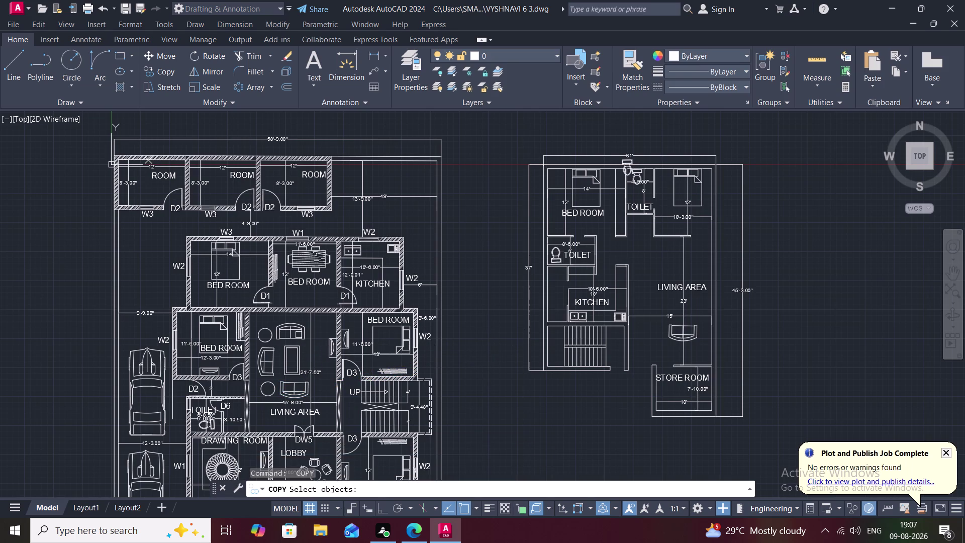
click(298, 335)
right_click(299, 335)
click(298, 334)
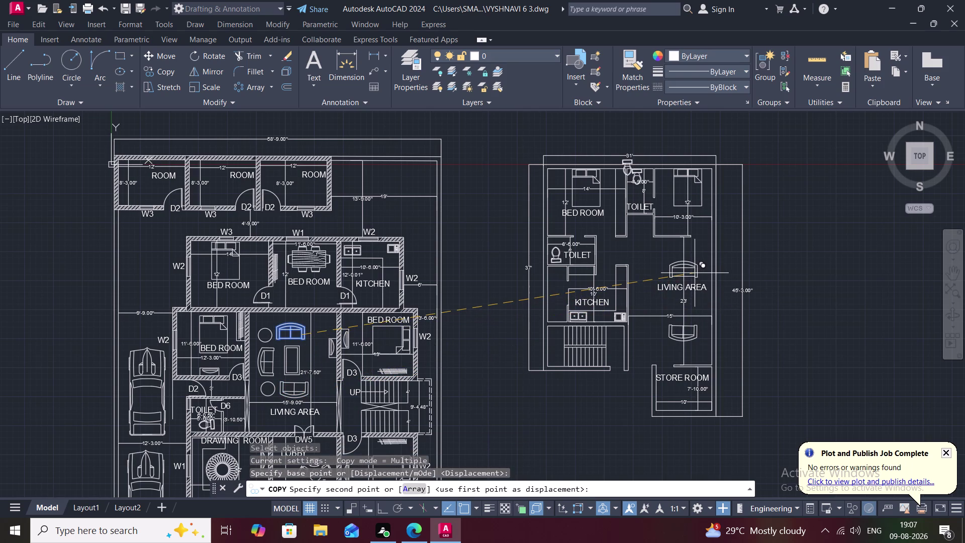
click(694, 273)
key(Escape)
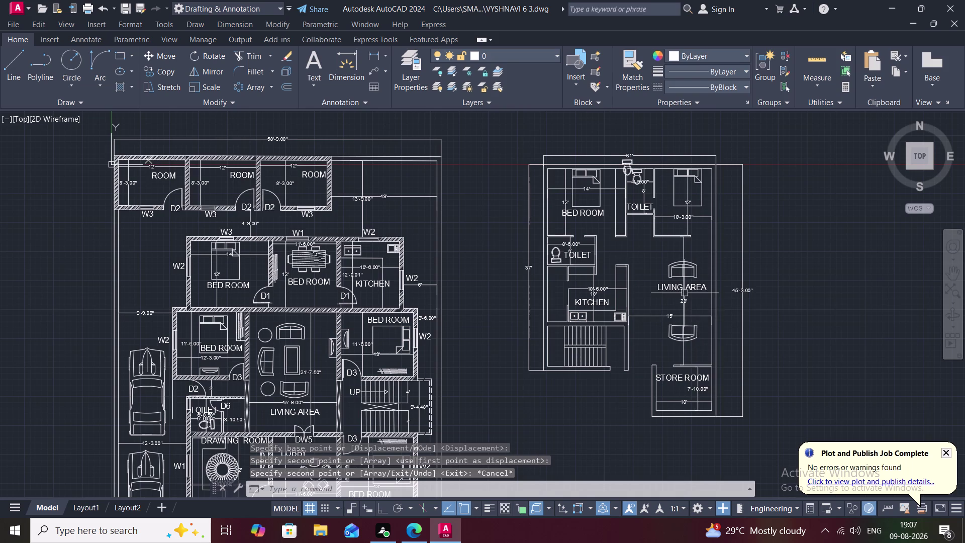
Move the second-floor LIVING AREA label higher in the room.
text(M)
key(space)
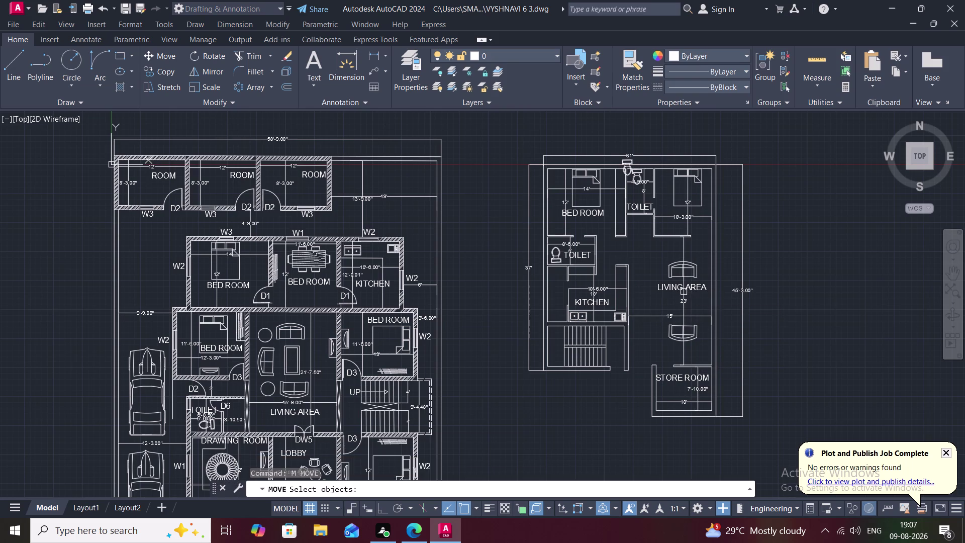
click(679, 288)
click(679, 289)
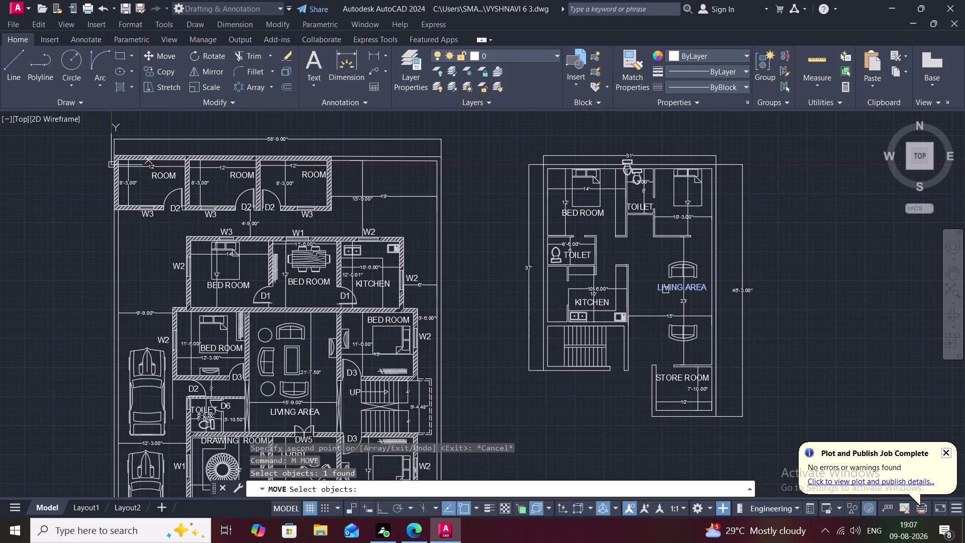
right_click(666, 290)
click(665, 291)
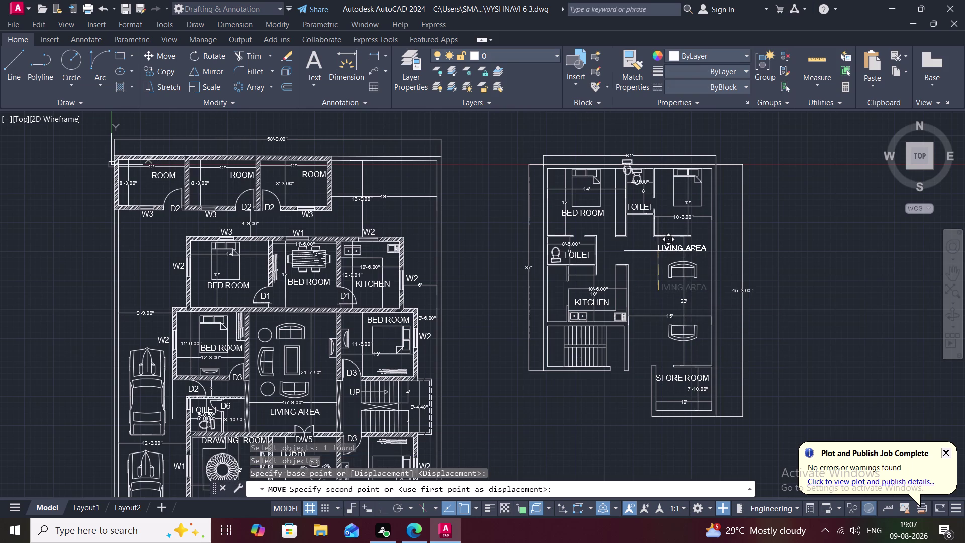
click(658, 251)
key(Escape)
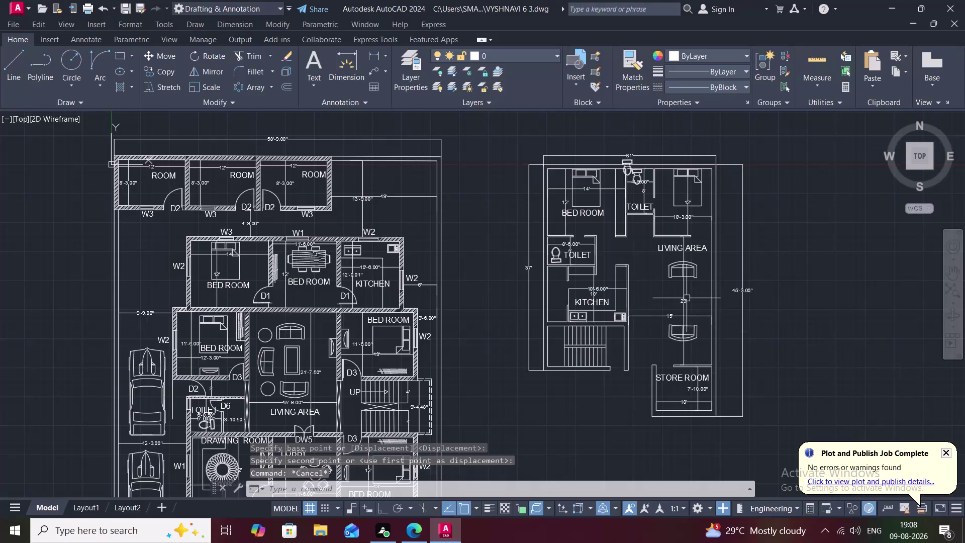
Move the living area's vertical dimension to the left.
click(684, 305)
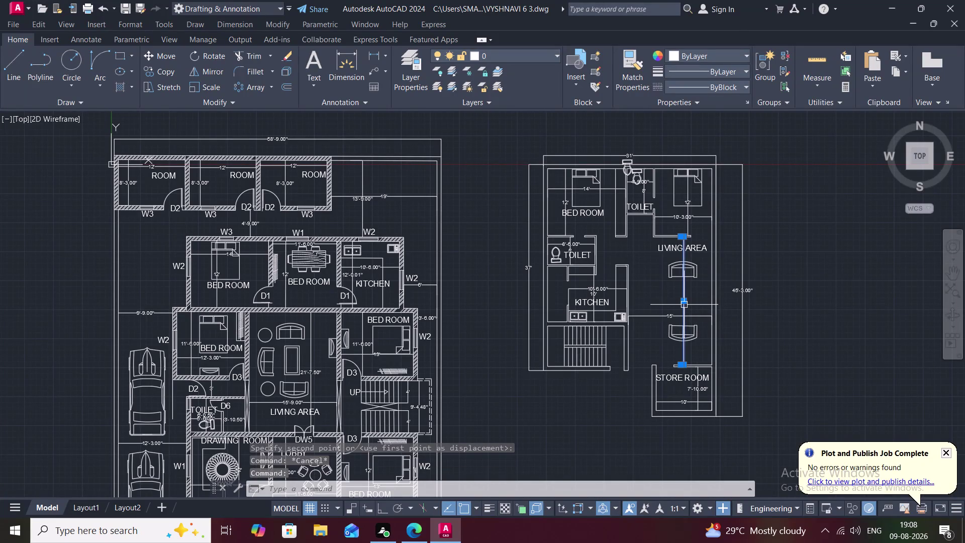
text(M)
key(space)
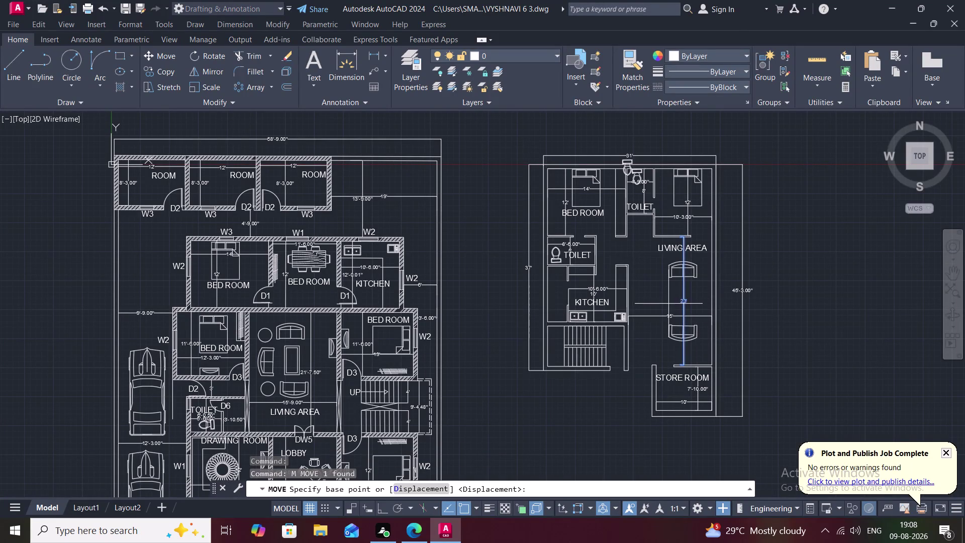
click(685, 304)
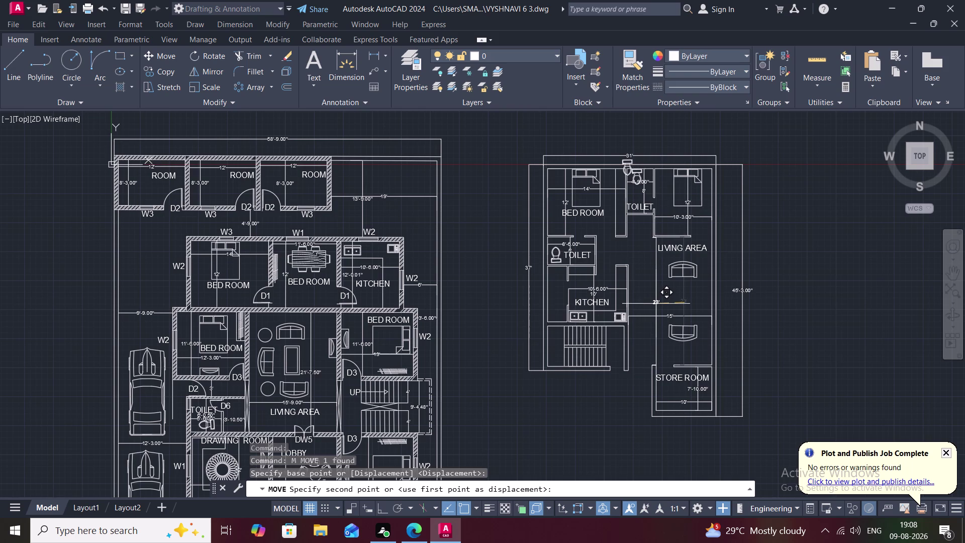
click(657, 303)
key(Escape)
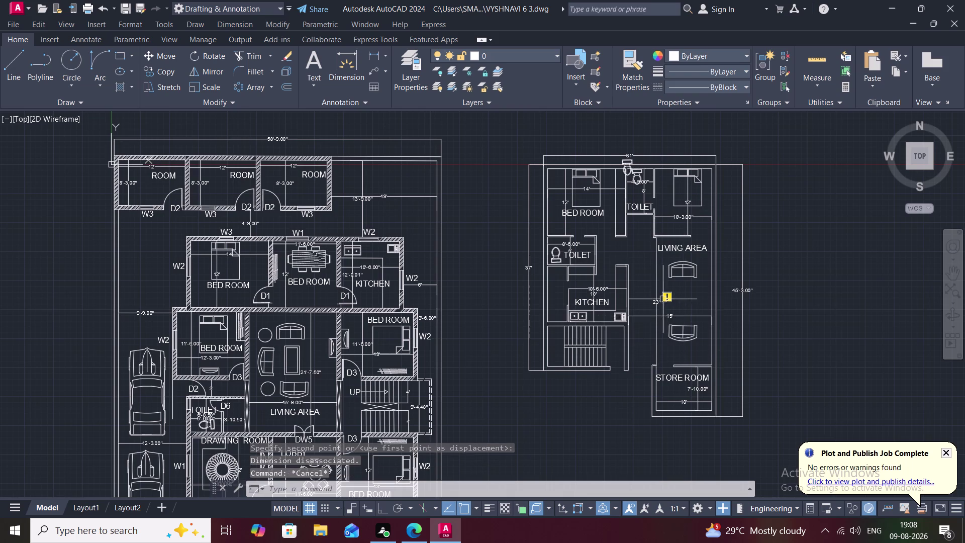
Delete the 23' vertical dimension crossing the second-floor living area.
click(657, 302)
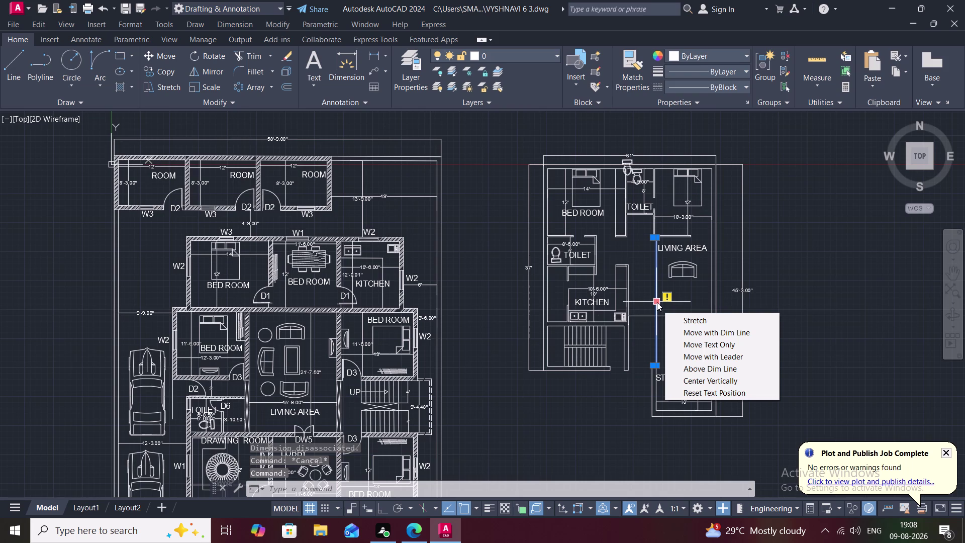
key(Delete)
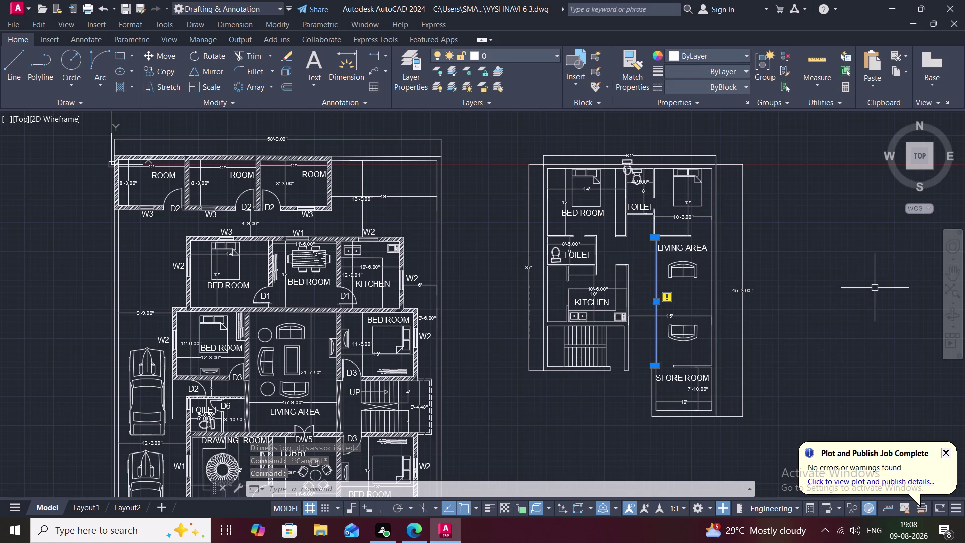
key(Delete)
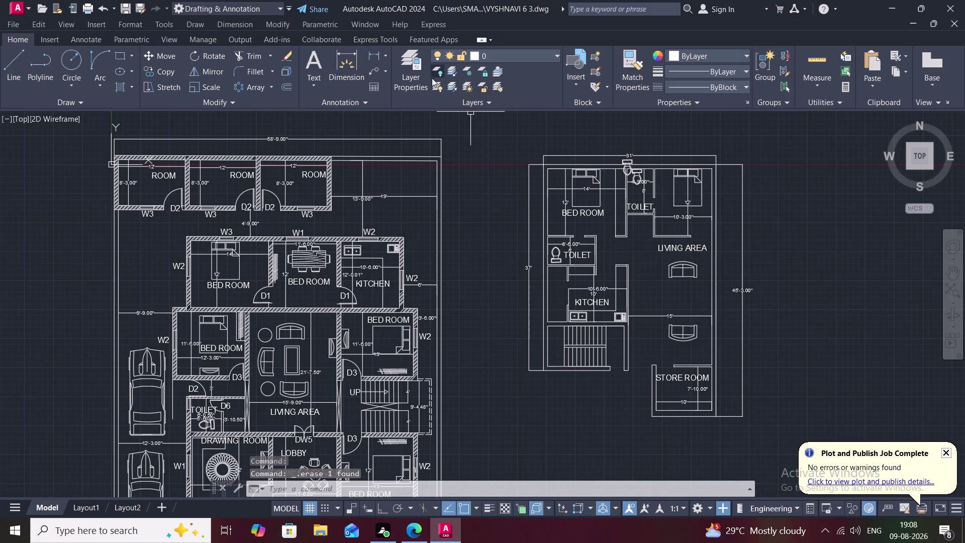
click(370, 48)
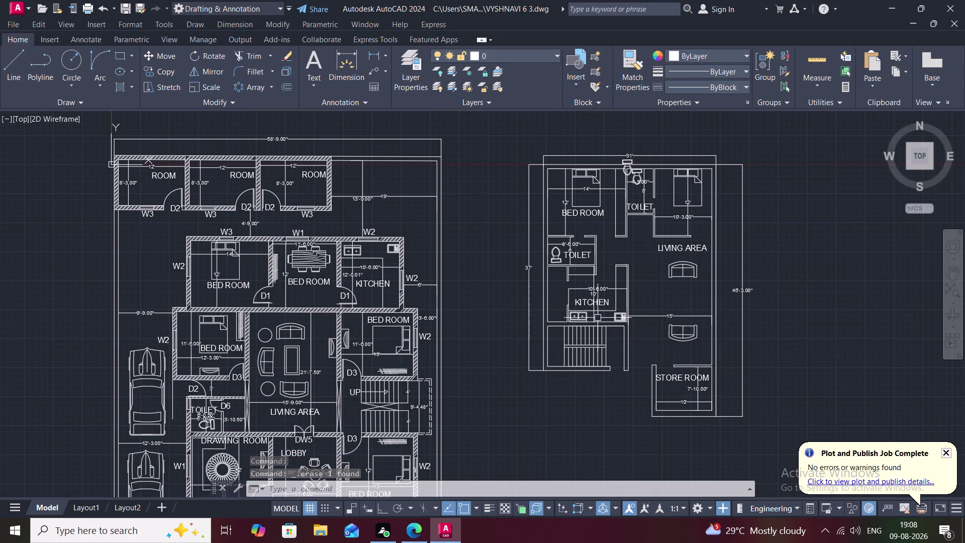
scroll(up, 3)
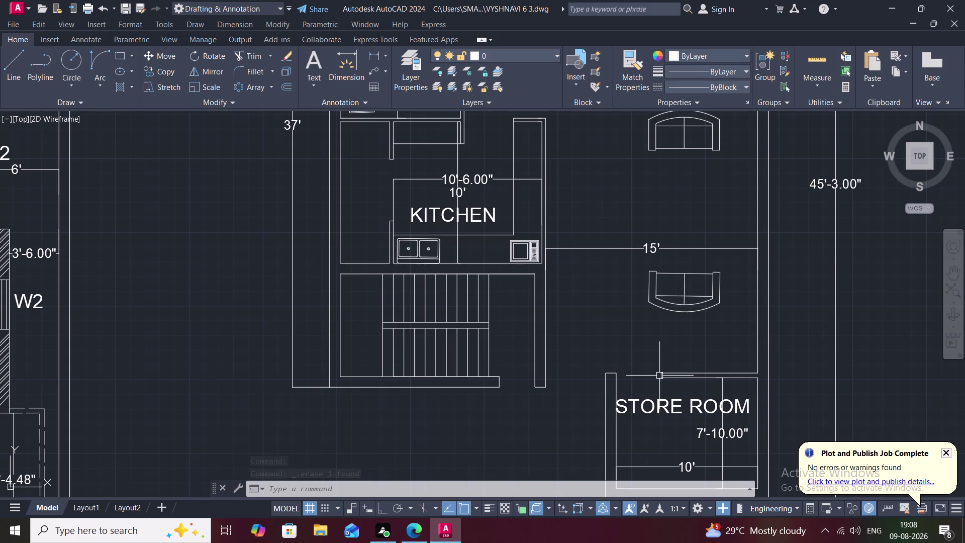
Draw a 23' vertical linear dimension beside the second-floor living area armchairs.
click(372, 50)
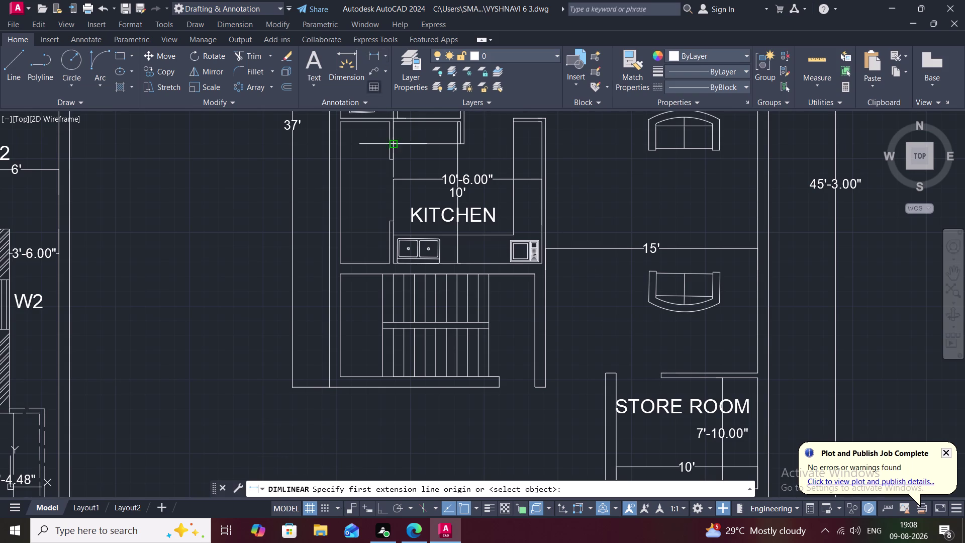
click(662, 371)
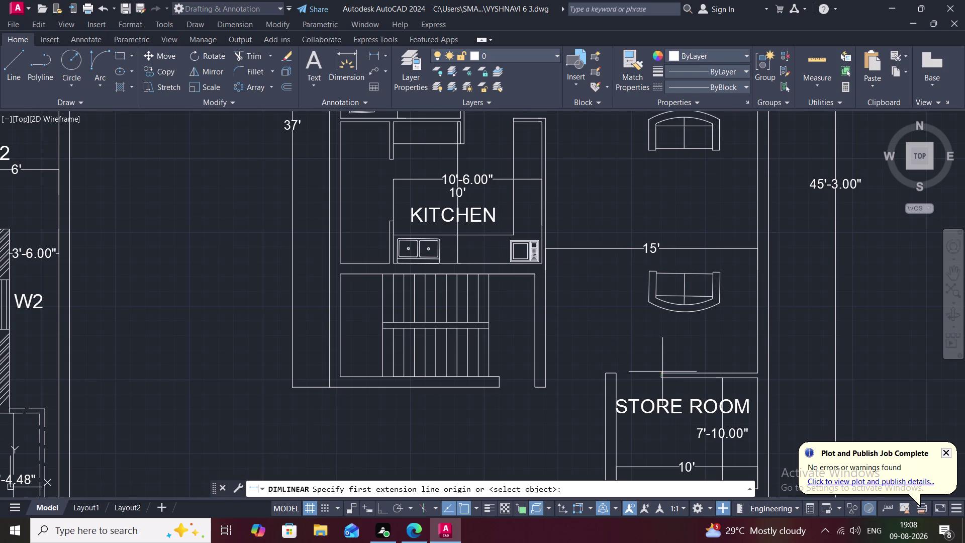
middle_drag(656, 202, 670, 337)
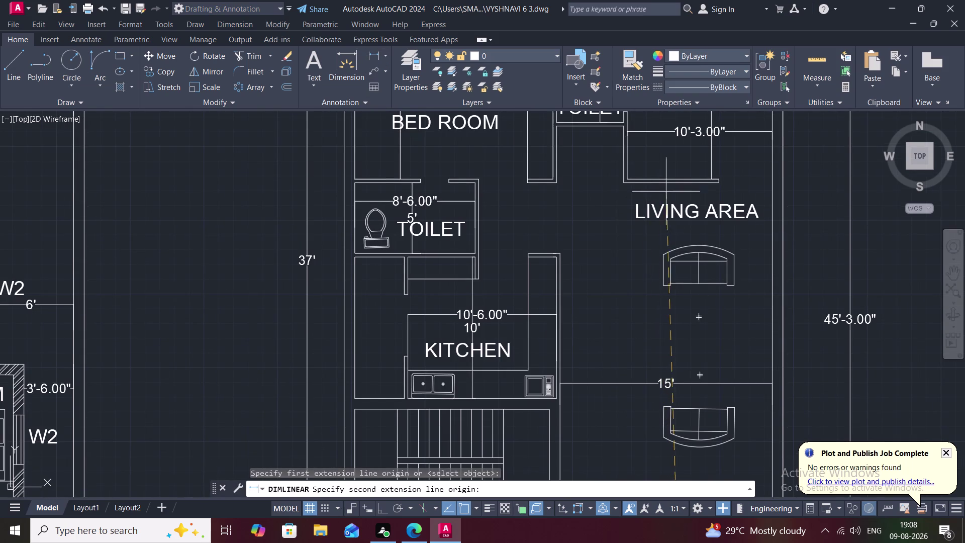
click(675, 183)
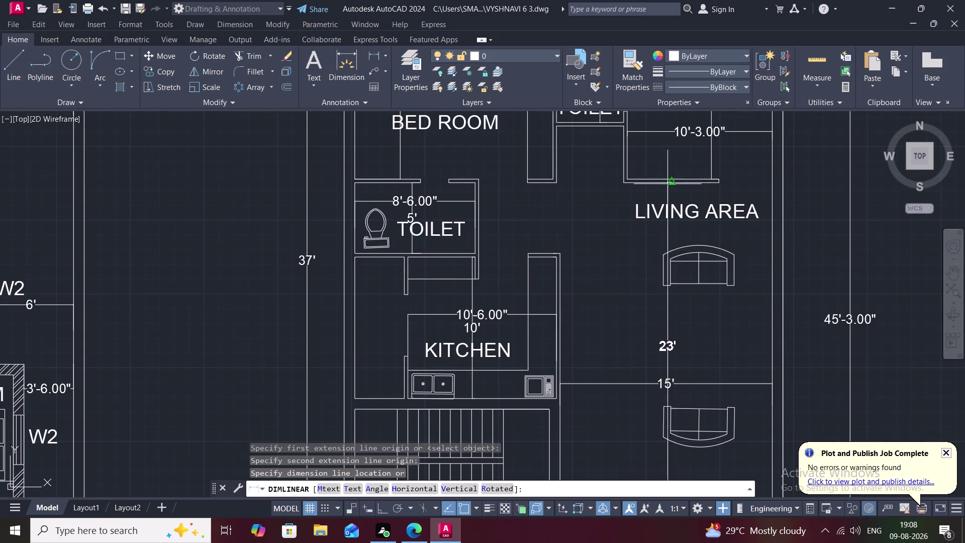
click(631, 183)
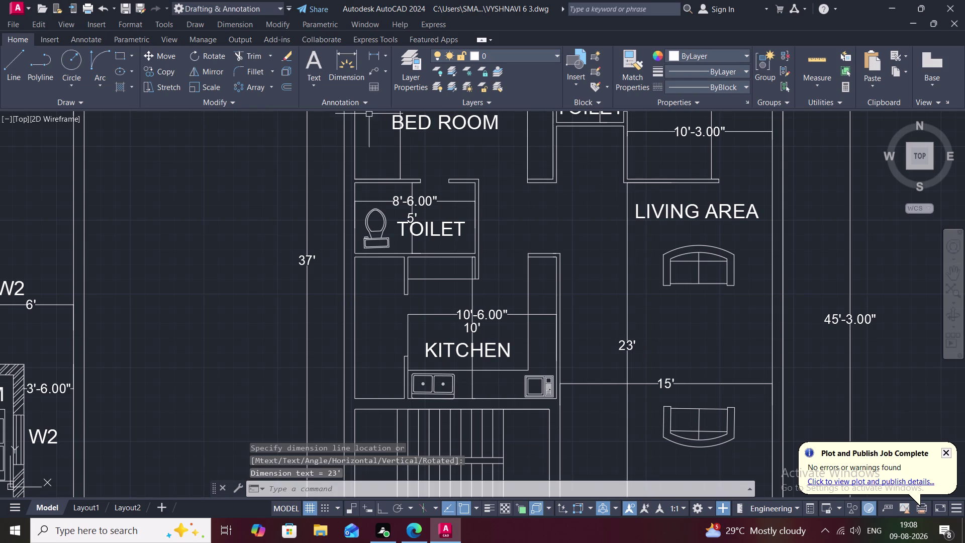
scroll(down, 3)
middle_drag(361, 170, 434, 106)
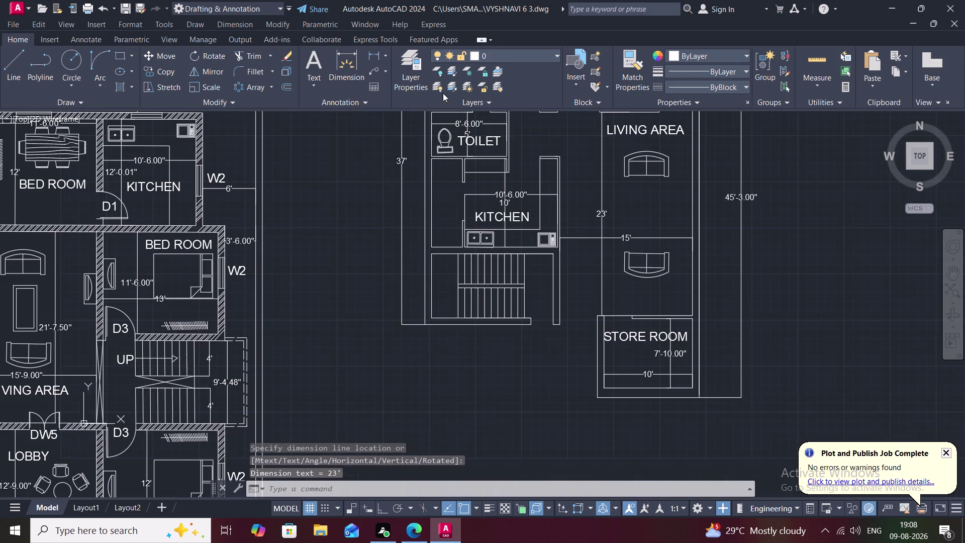
Select the ground-floor centre table, cancelling an accidental stretch.
scroll(down, 3)
middle_drag(275, 239, 411, 205)
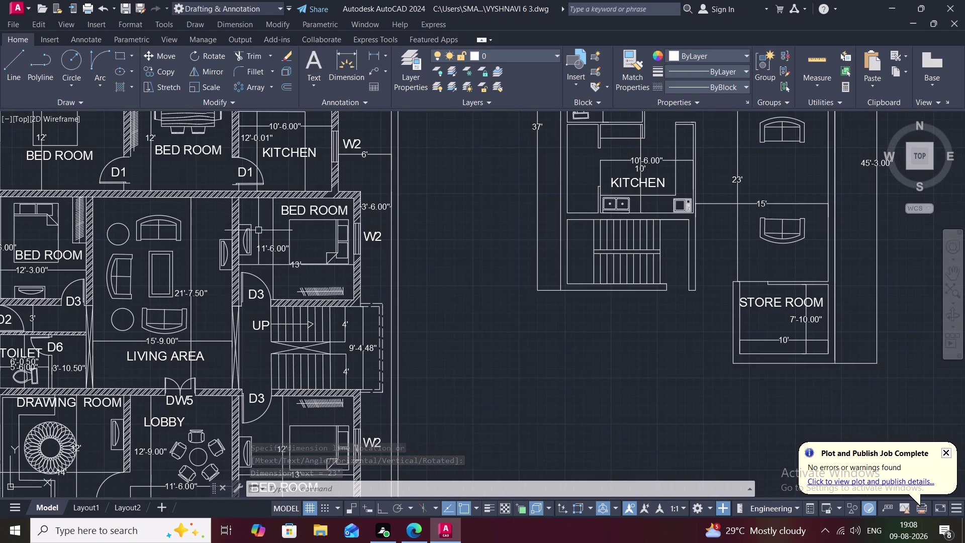
click(148, 270)
click(151, 272)
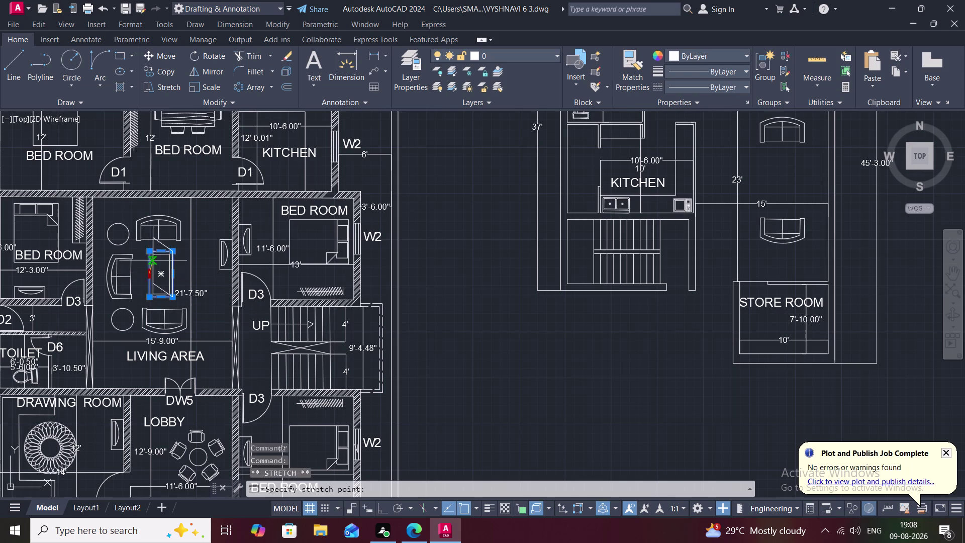
scroll(up, 3)
key(Escape)
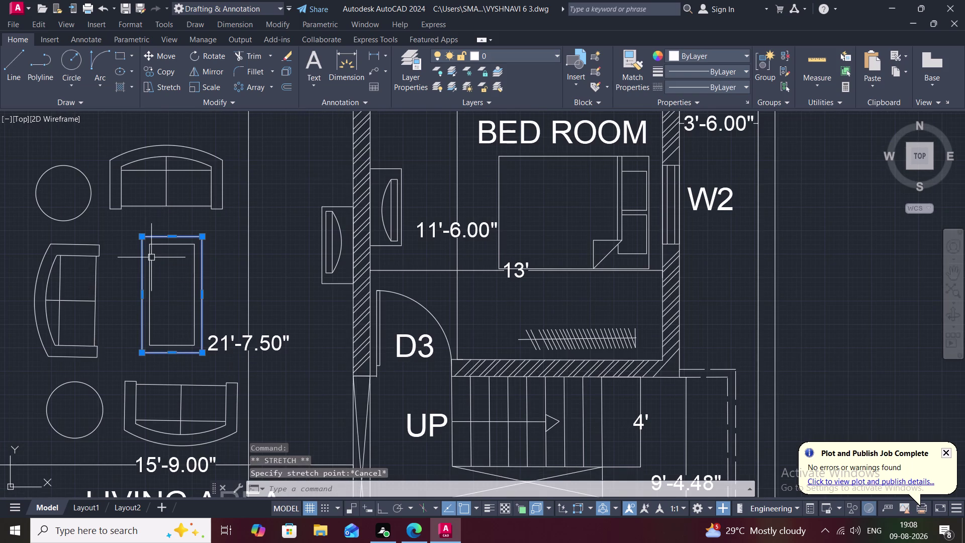
click(149, 263)
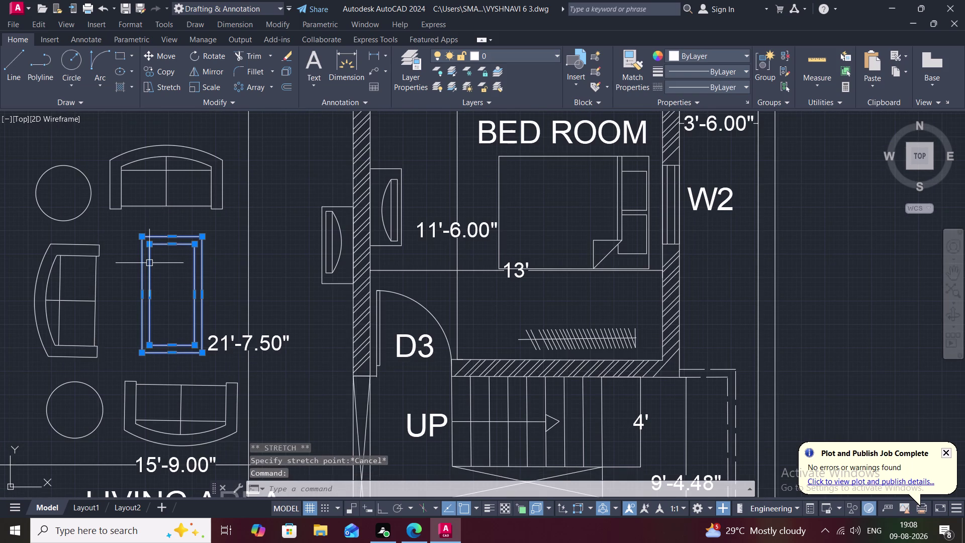
Copy the centre table into the second-floor living area.
text(CO)
key(space)
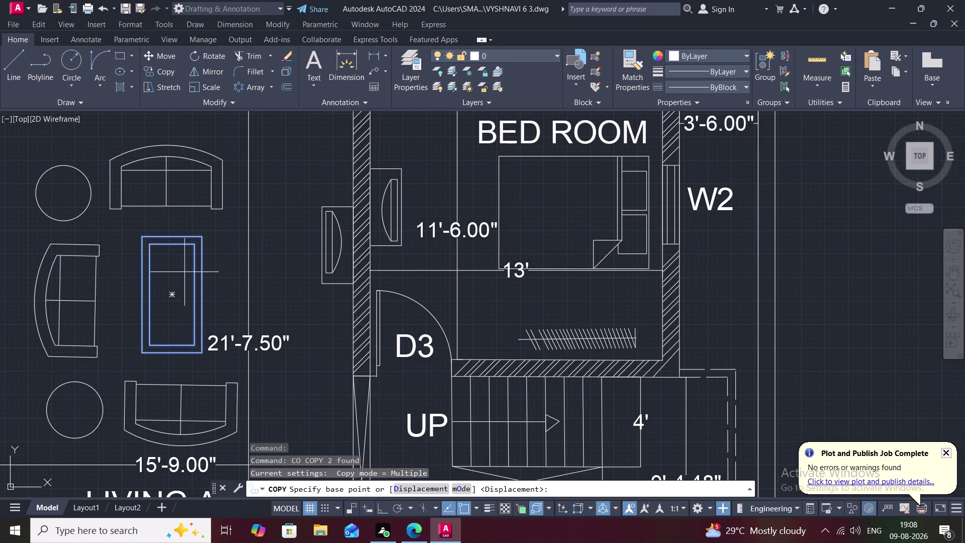
click(172, 292)
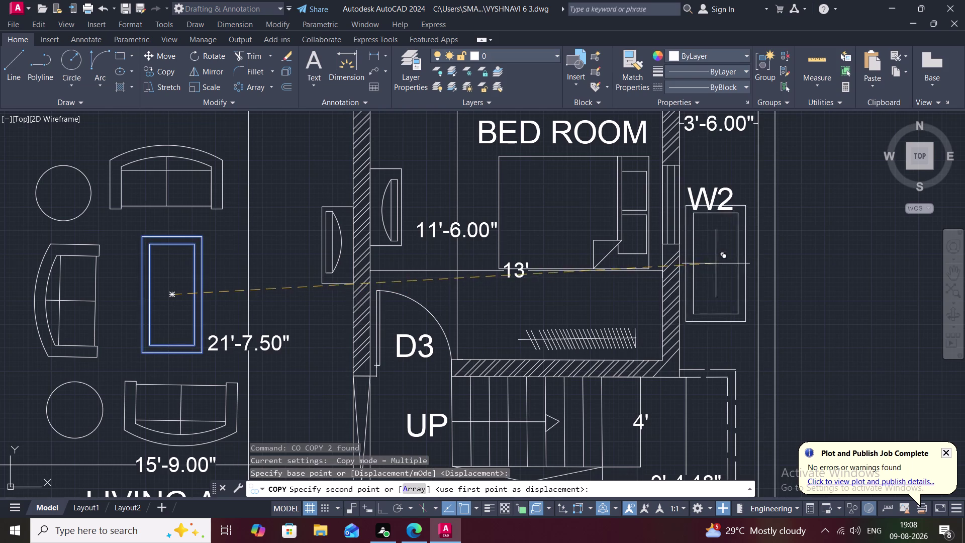
scroll(down, 3)
middle_drag(698, 270, 581, 293)
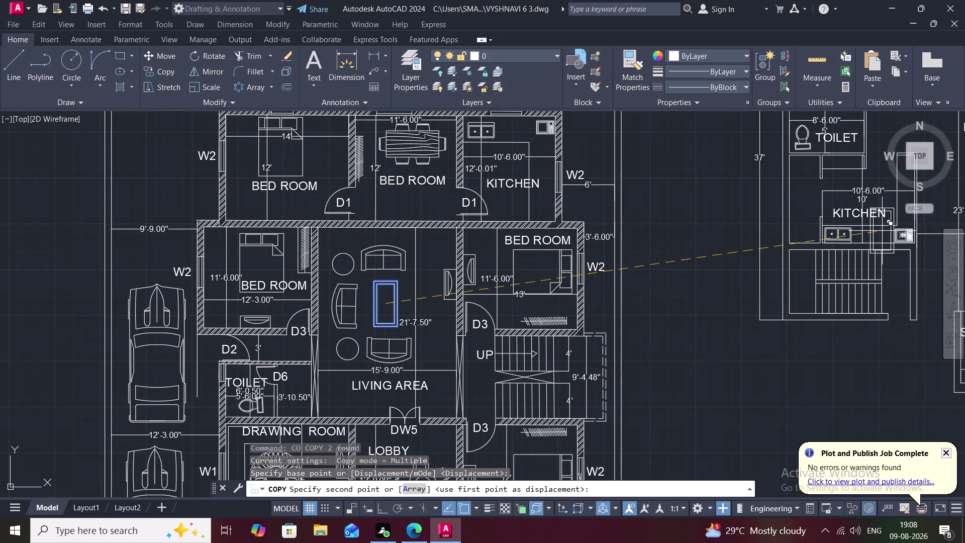
middle_drag(882, 230, 727, 316)
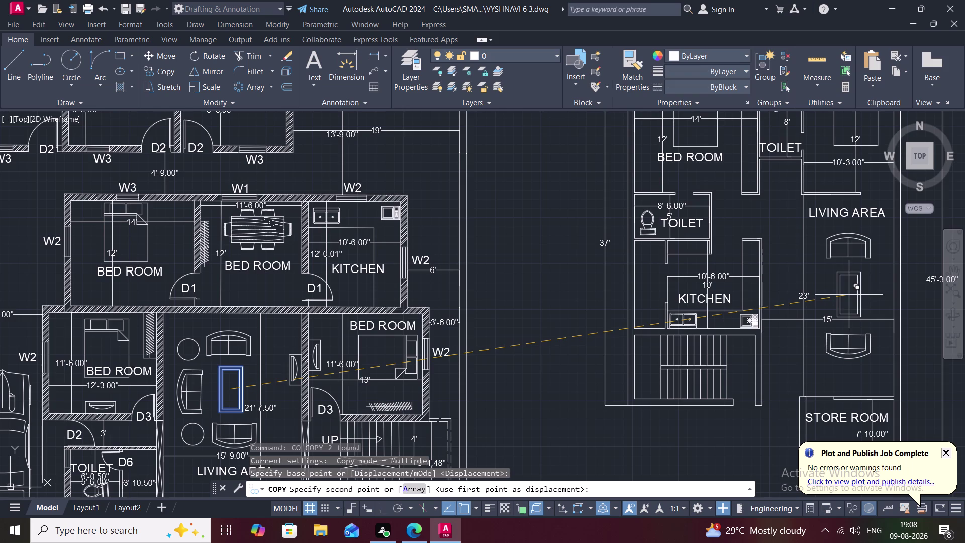
click(849, 295)
key(Escape)
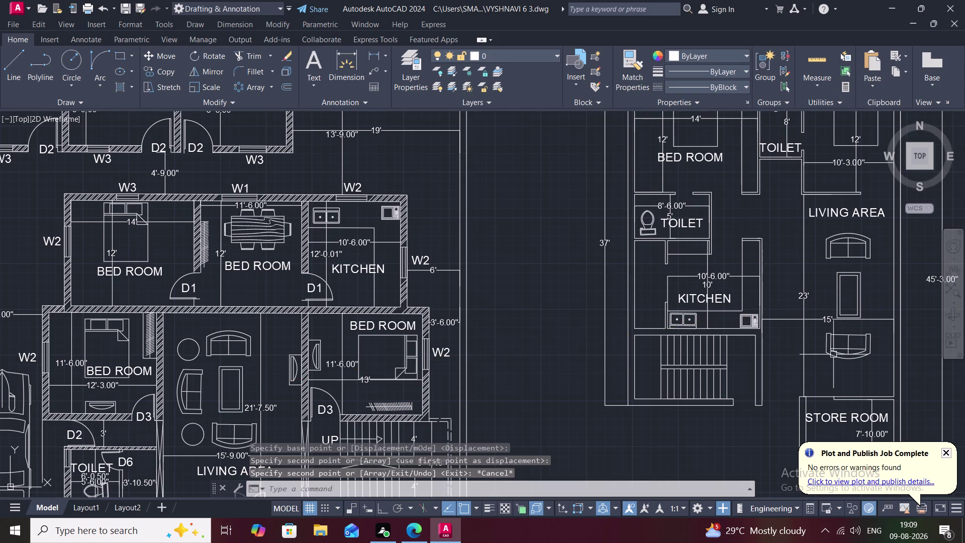
Copy the sofa below the living area table to a spot outside the plan.
middle_drag(842, 352, 668, 351)
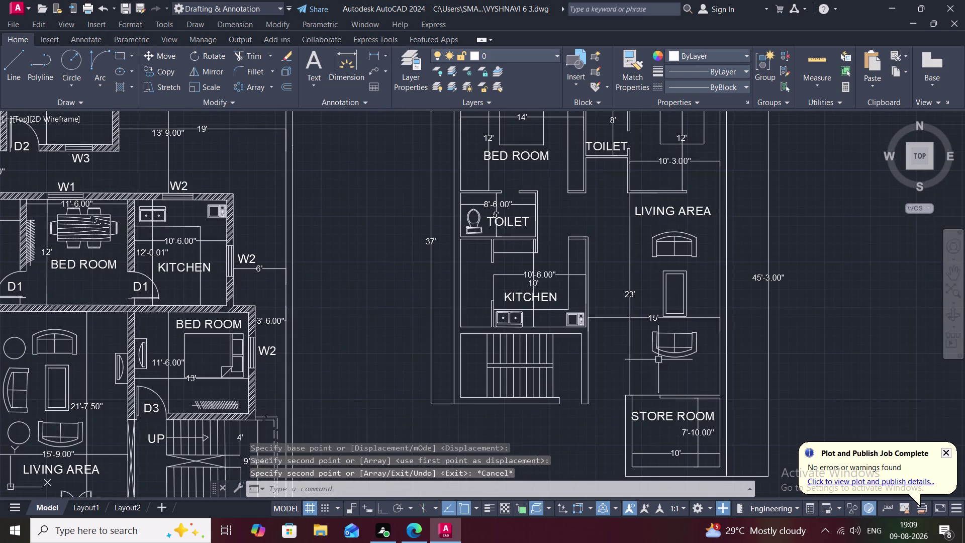
text(CO)
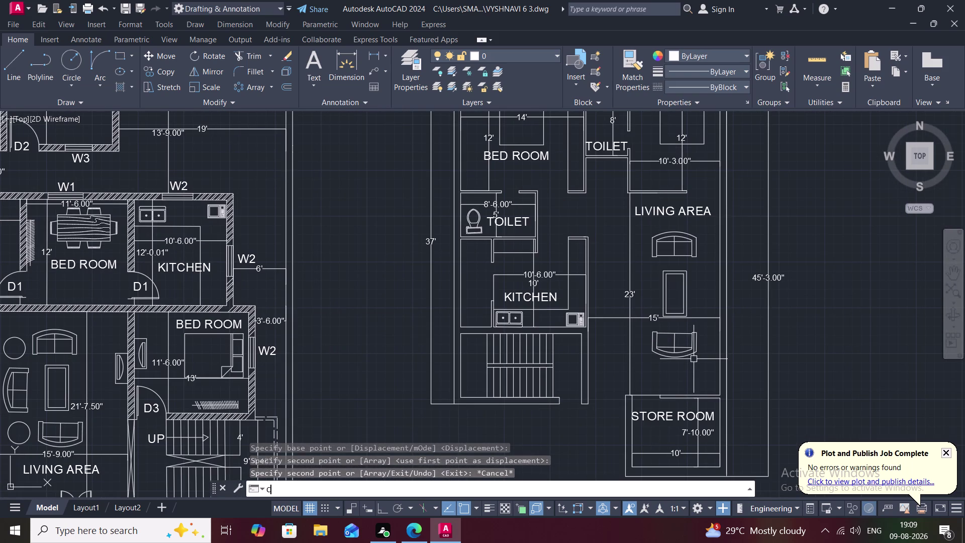
key(space)
click(681, 354)
right_click(682, 354)
click(682, 353)
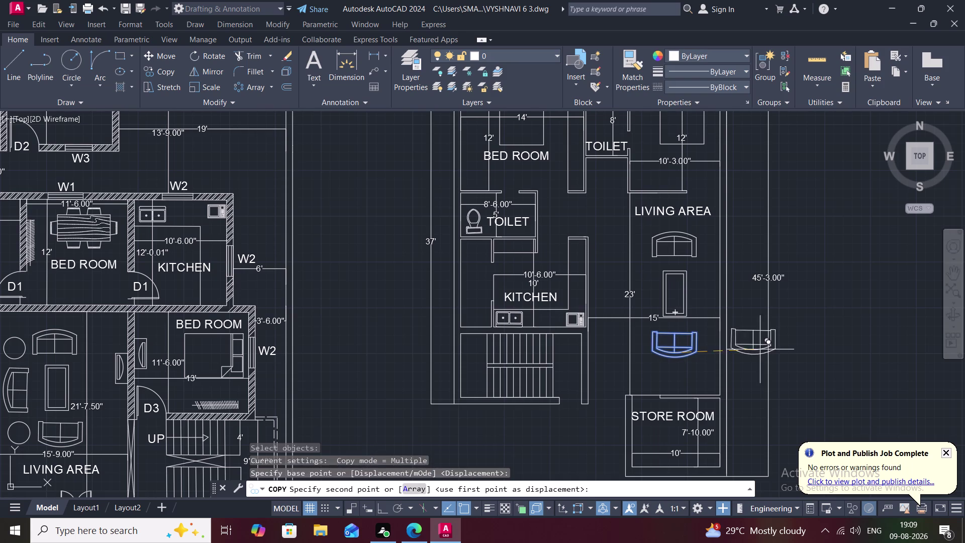
click(833, 325)
key(Escape)
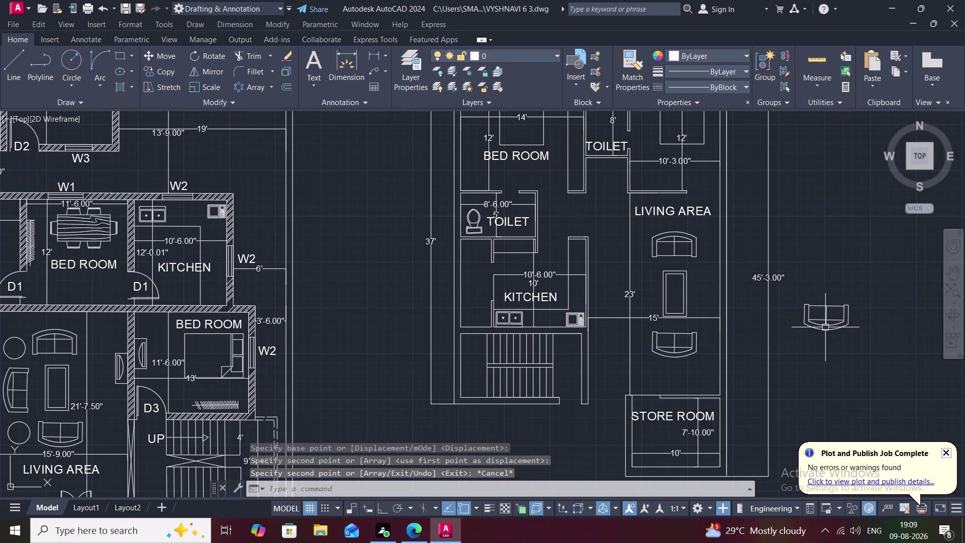
Rotate the outside sofa copy so it faces sideways.
text(RO)
key(space)
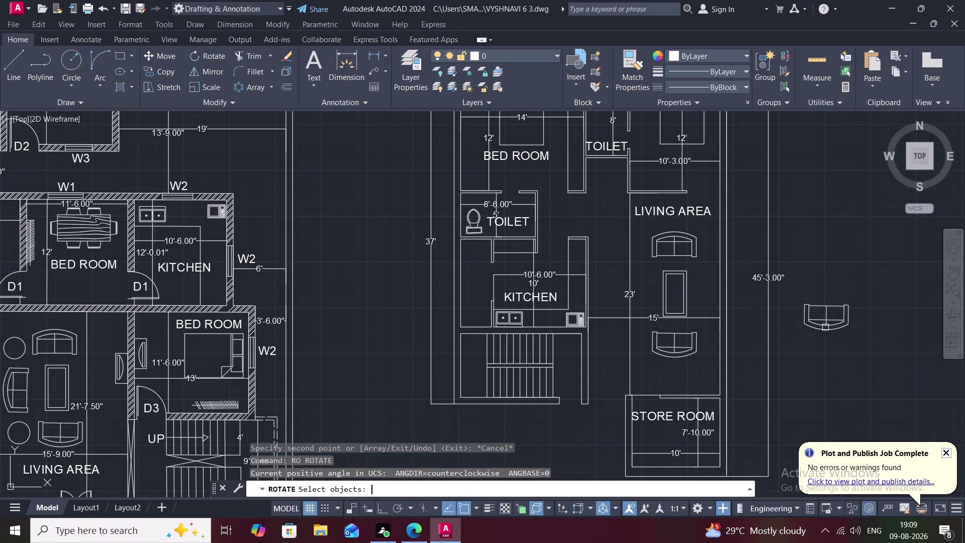
click(829, 329)
right_click(829, 330)
click(829, 329)
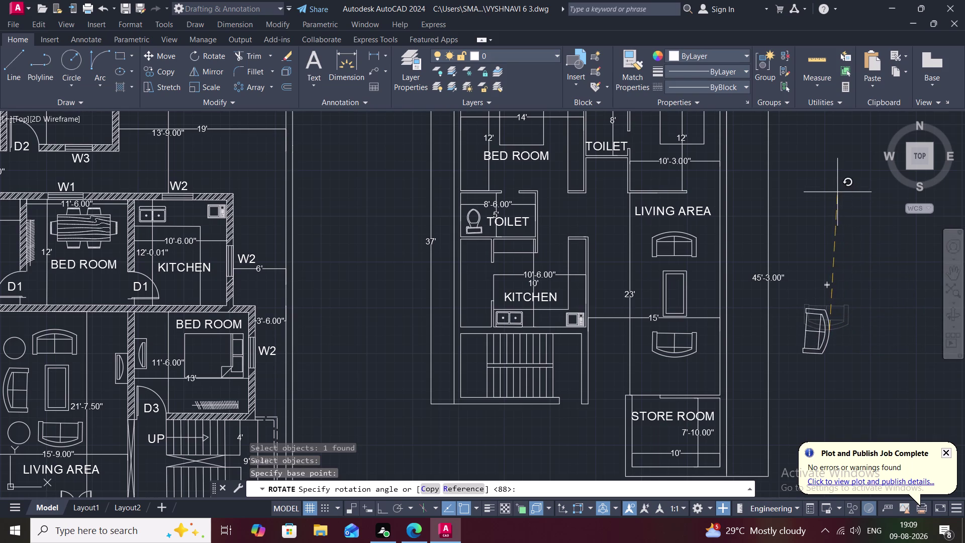
click(826, 159)
key(c)
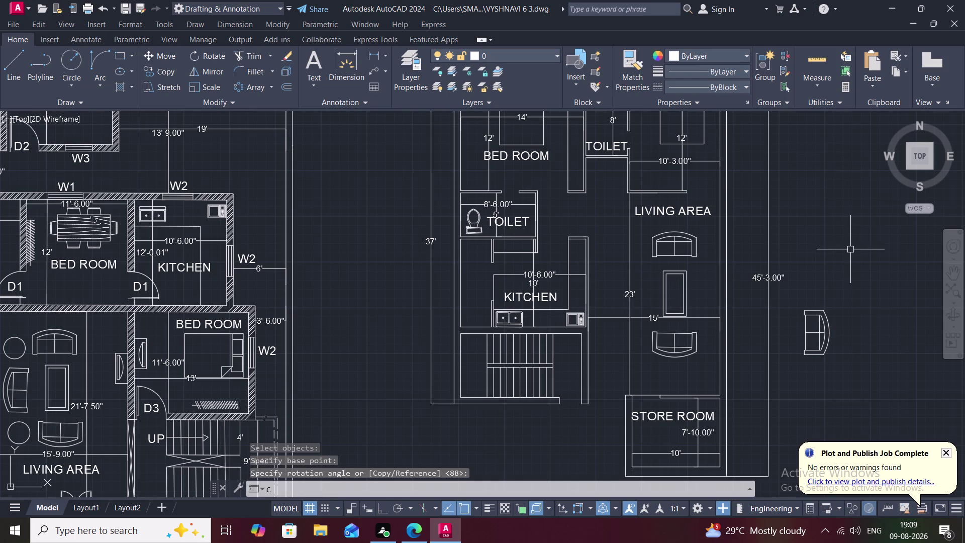
Copy the rotated sofa beside the second-floor living area table.
key(o)
key(space)
click(830, 332)
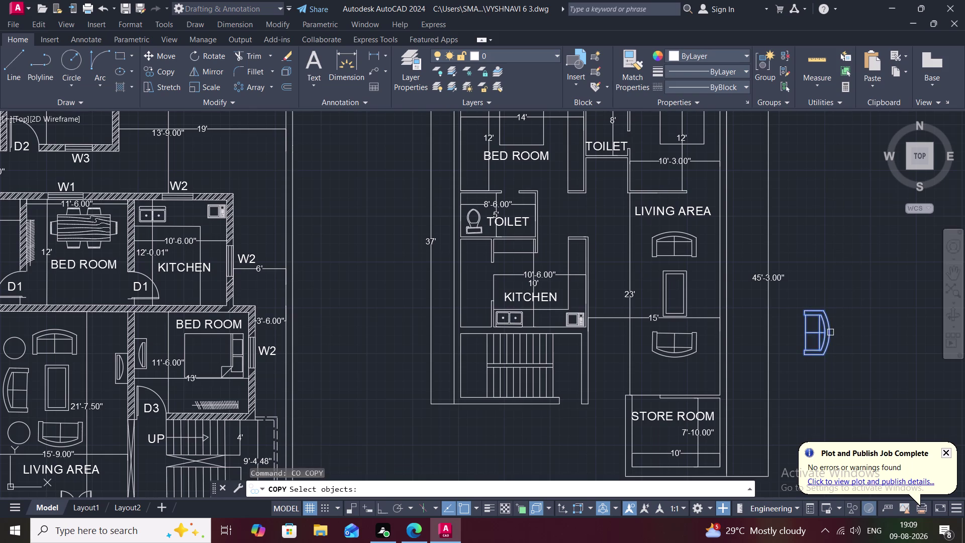
right_drag(830, 332, 825, 329)
click(825, 329)
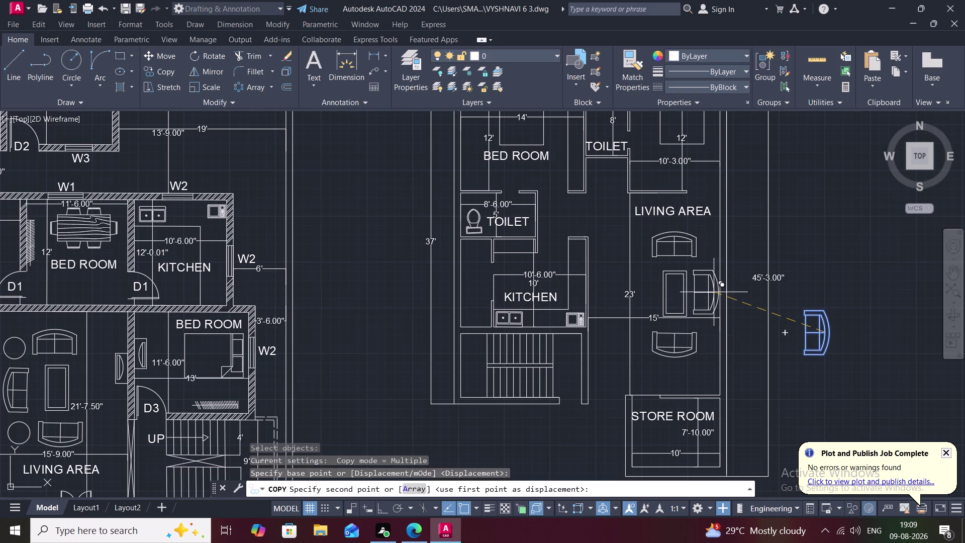
click(714, 292)
key(Escape)
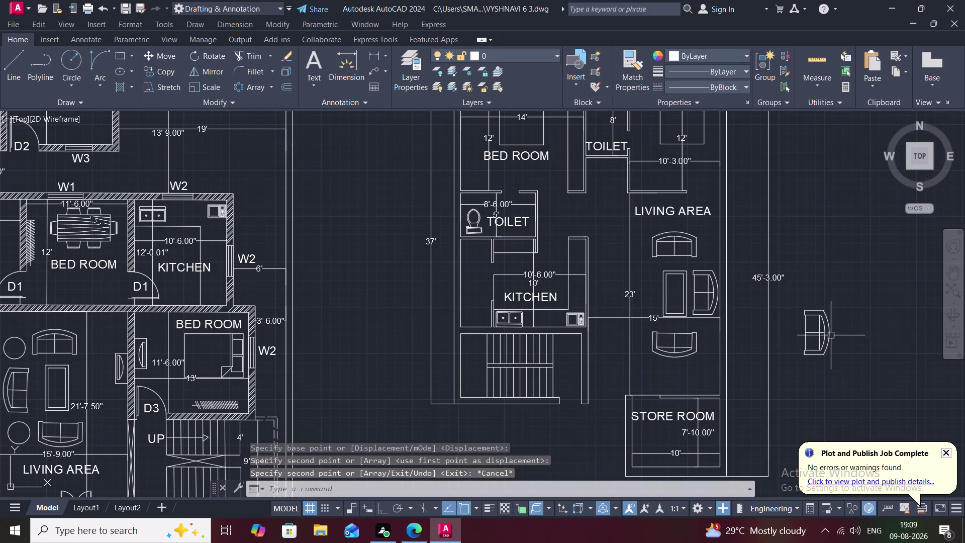
Delete the leftover sofa copy outside the plan.
click(831, 335)
key(Delete)
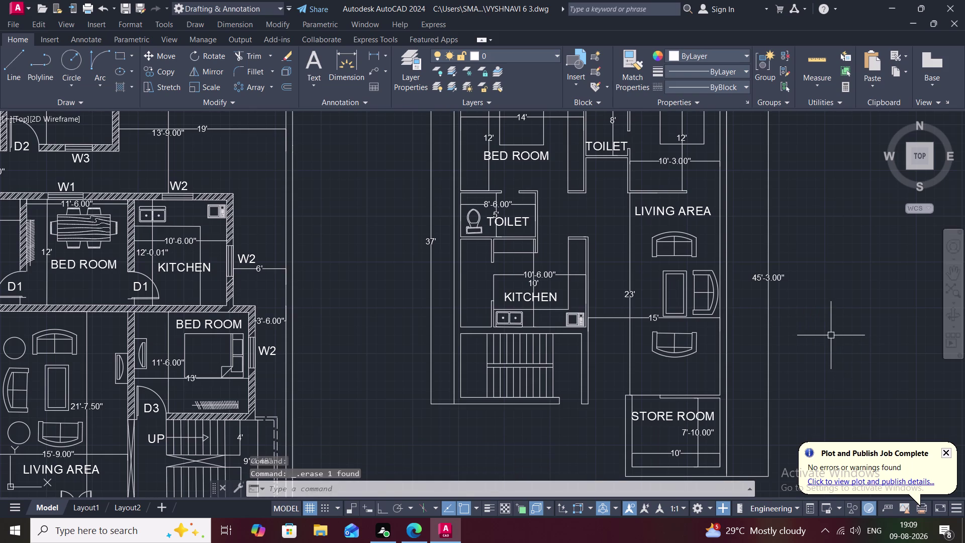
scroll(down, 3)
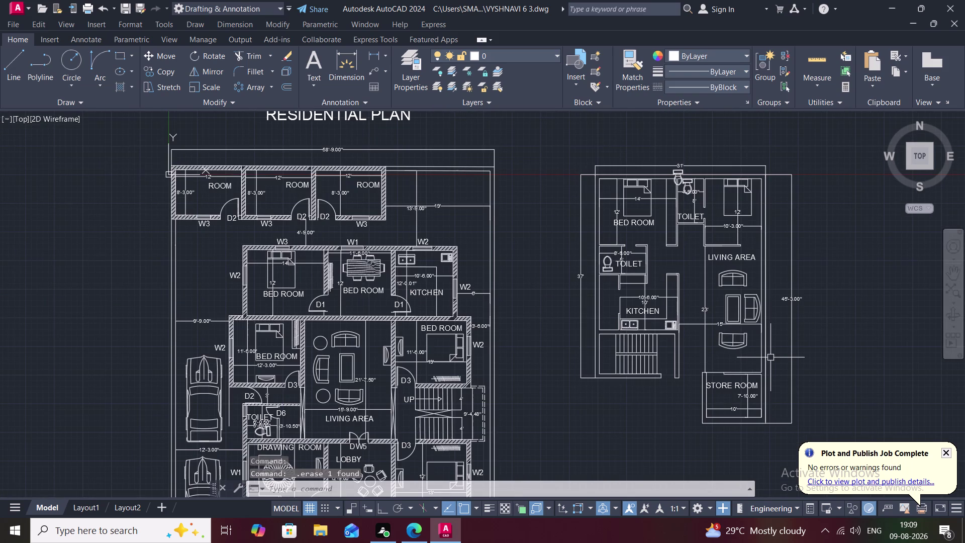
Outline the wall opening beside the staircase with a closed four-segment line.
middle_drag(712, 356, 706, 348)
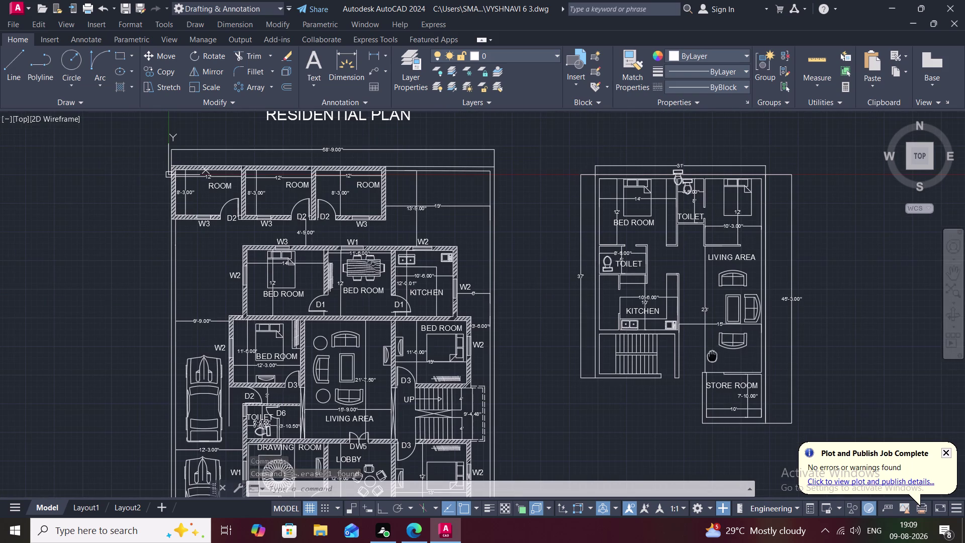
middle_drag(706, 347, 688, 305)
scroll(up, 3)
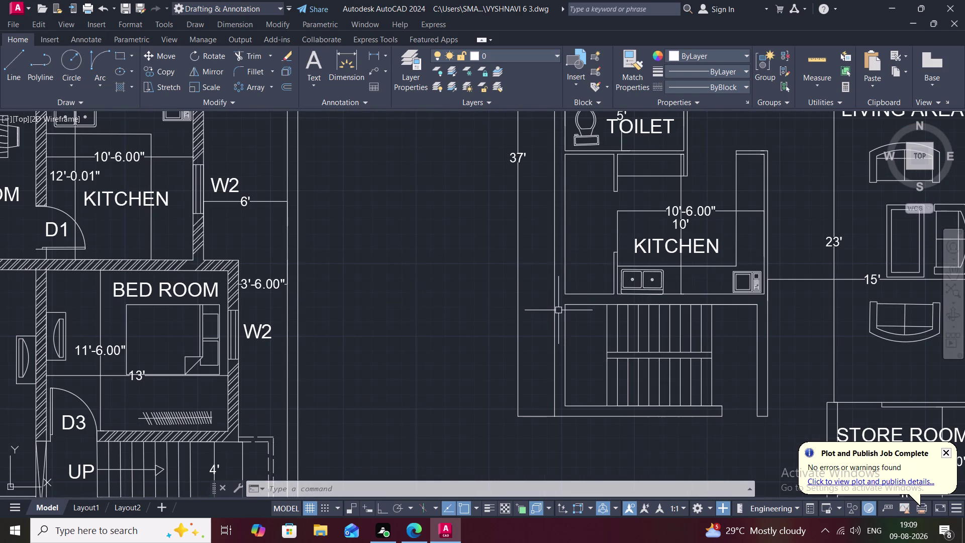
text(L)
key(space)
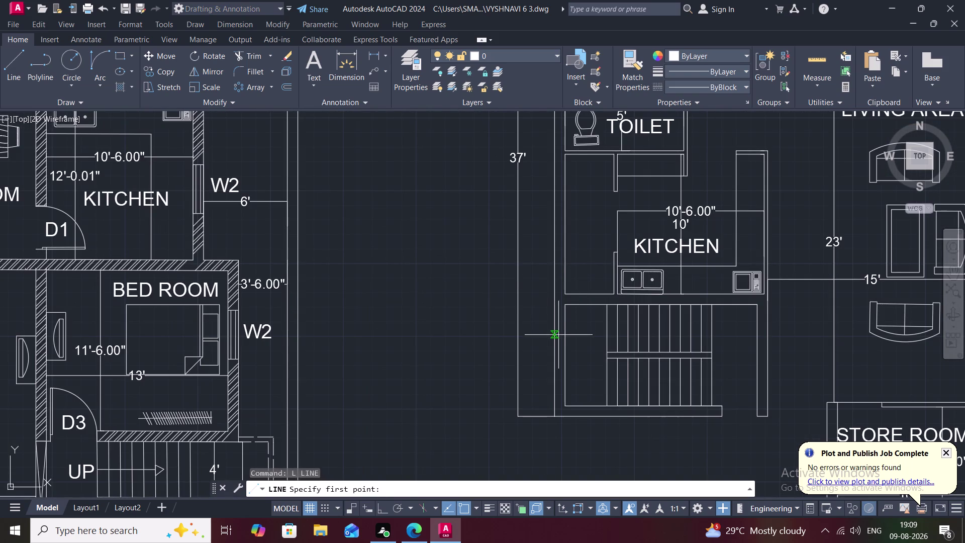
click(557, 335)
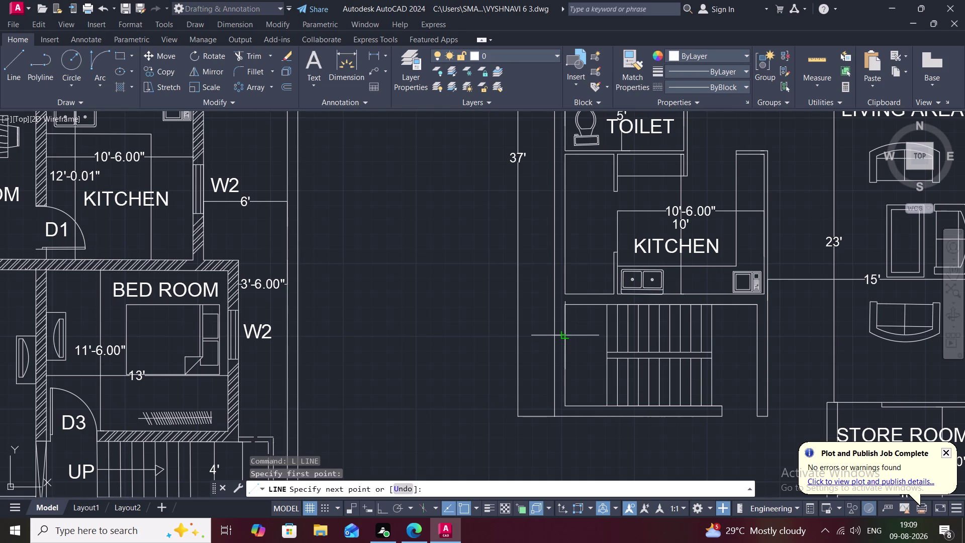
click(567, 338)
click(566, 382)
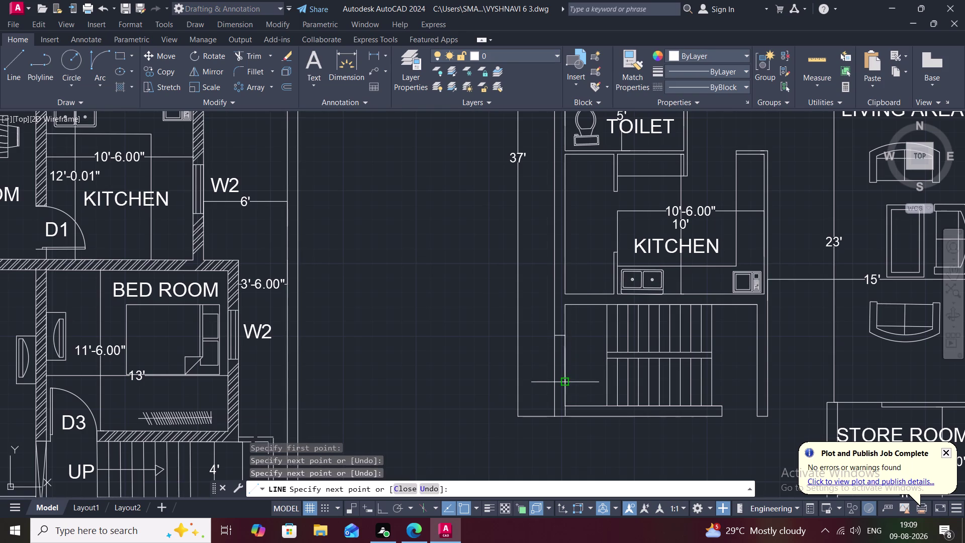
click(556, 384)
click(555, 336)
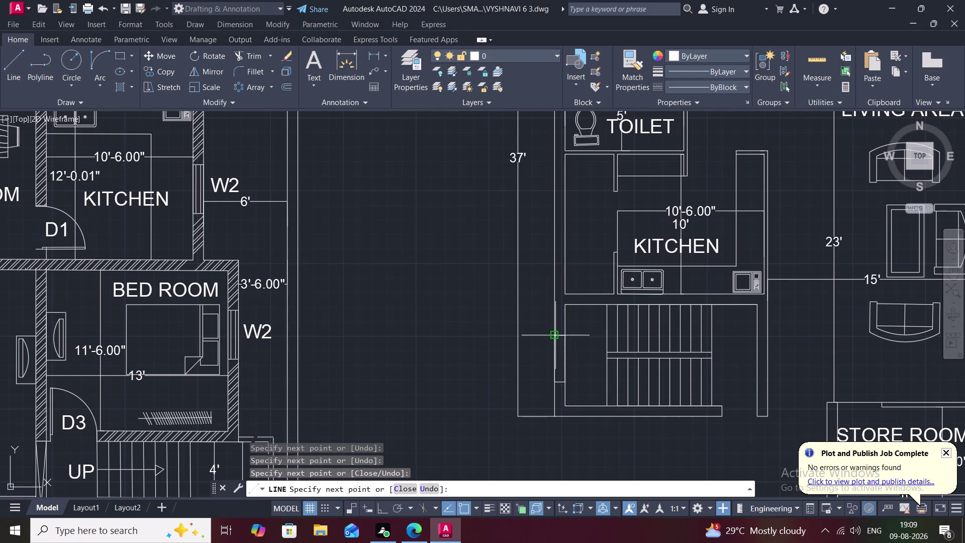
key(space)
Draw the opening lines beside the kitchen, changing the 4' length to 3'.
middle_drag(582, 250, 601, 312)
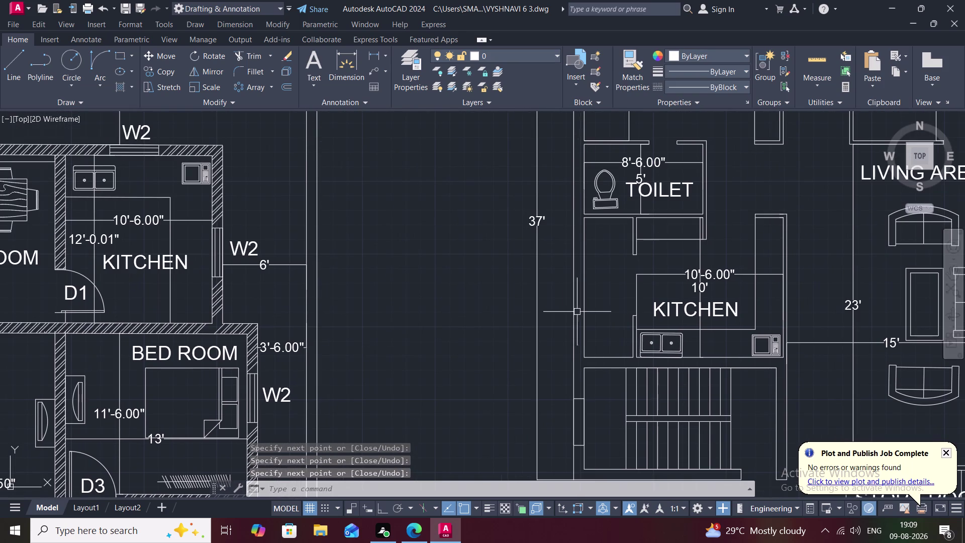
key(space)
click(575, 324)
drag(586, 326, 590, 316)
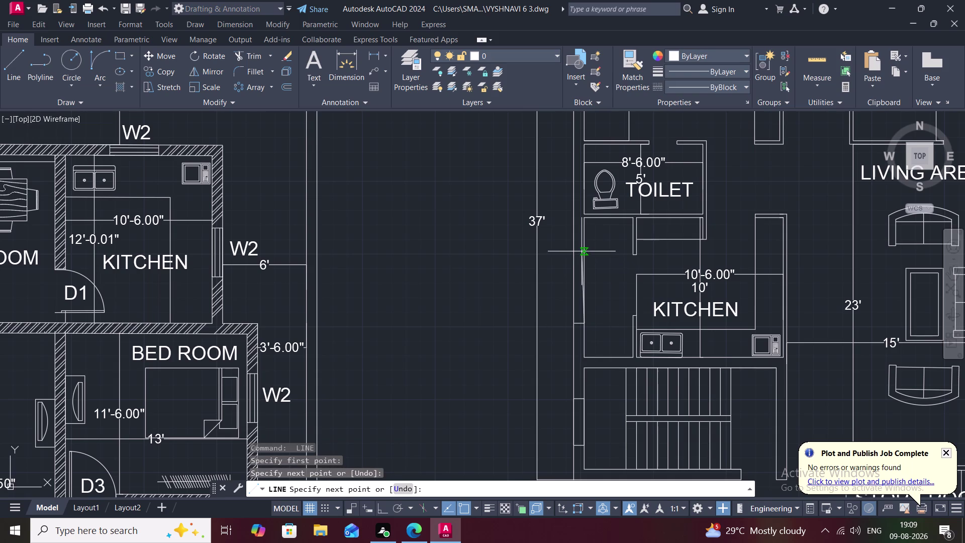
text(4')
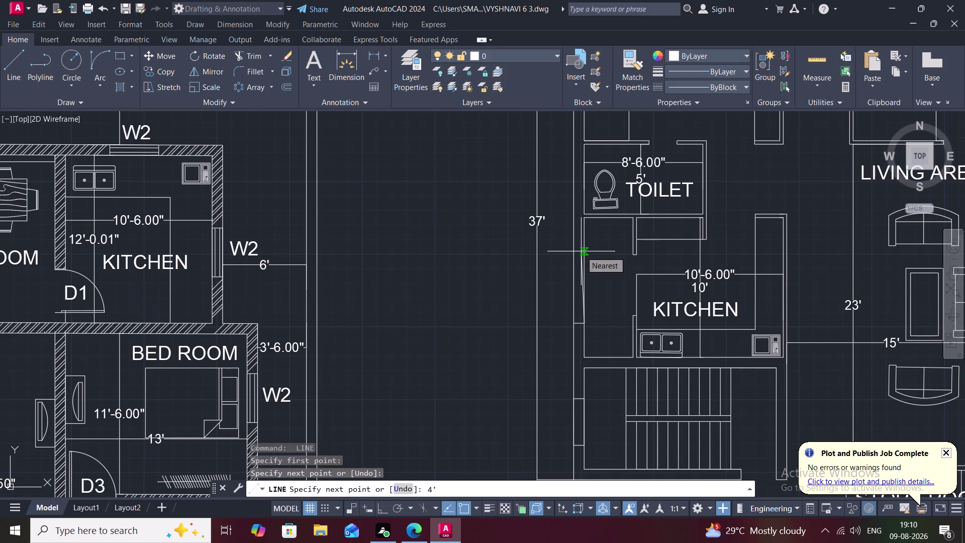
key(BackSpace)
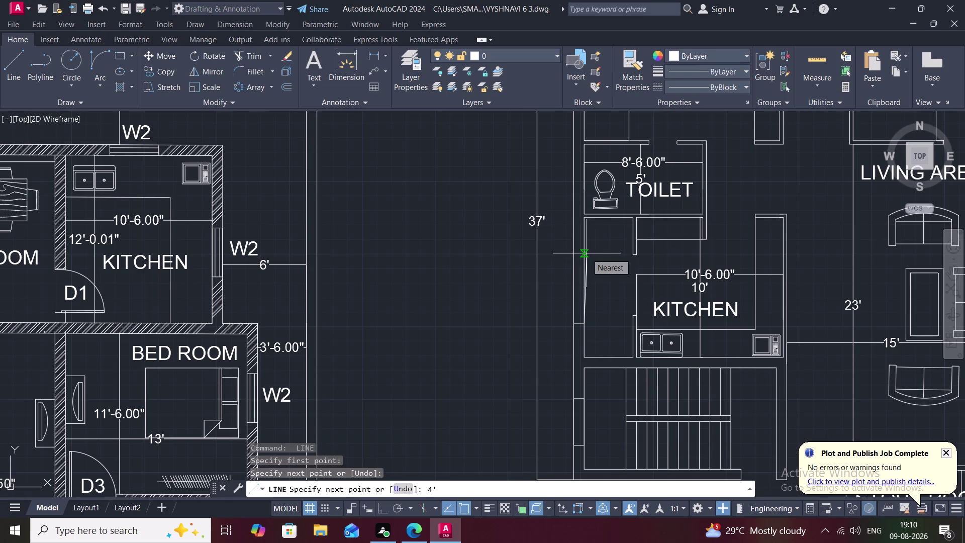
key(BackSpace)
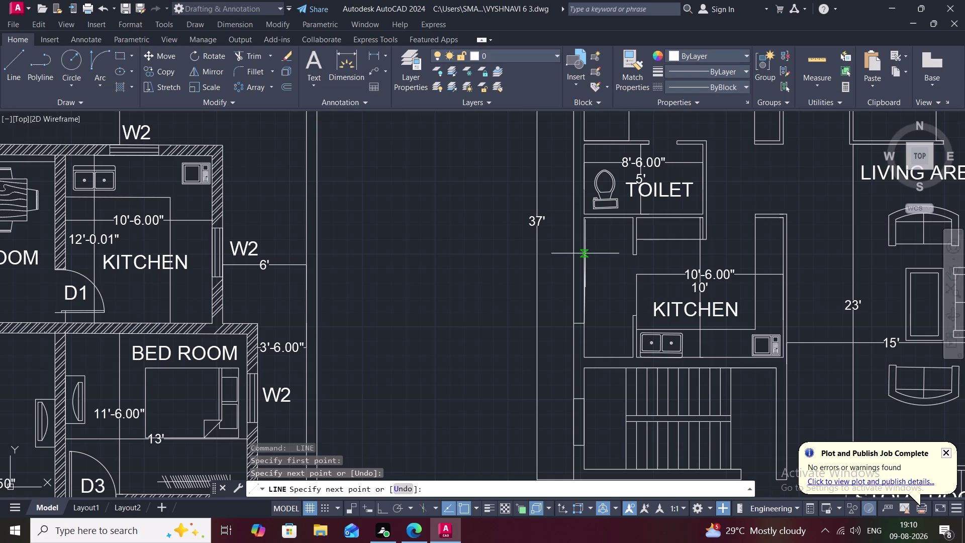
text(3')
key(space)
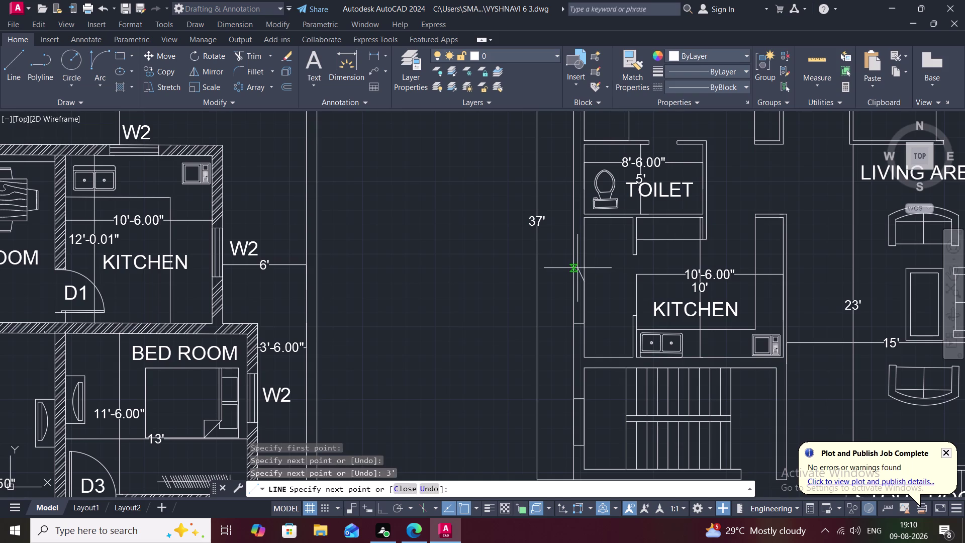
click(575, 282)
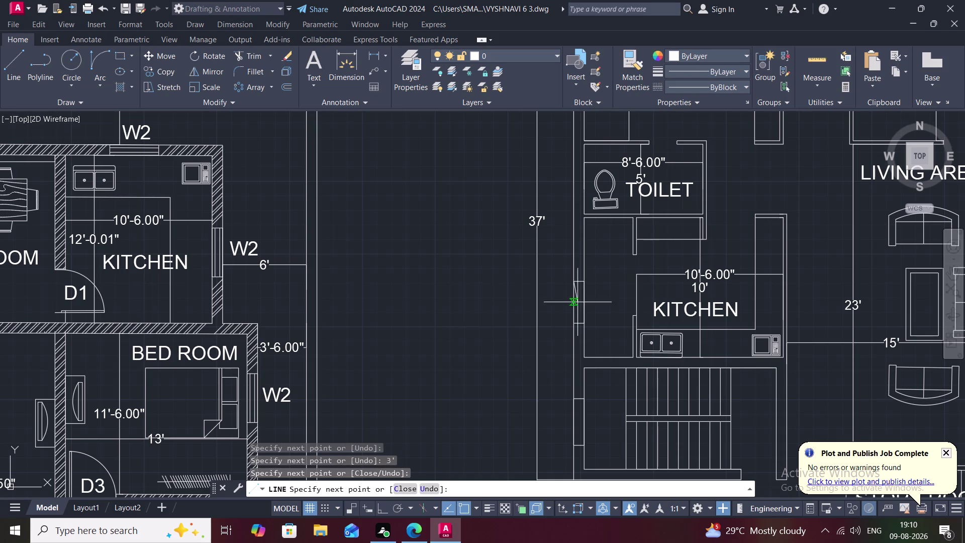
click(572, 321)
key(space)
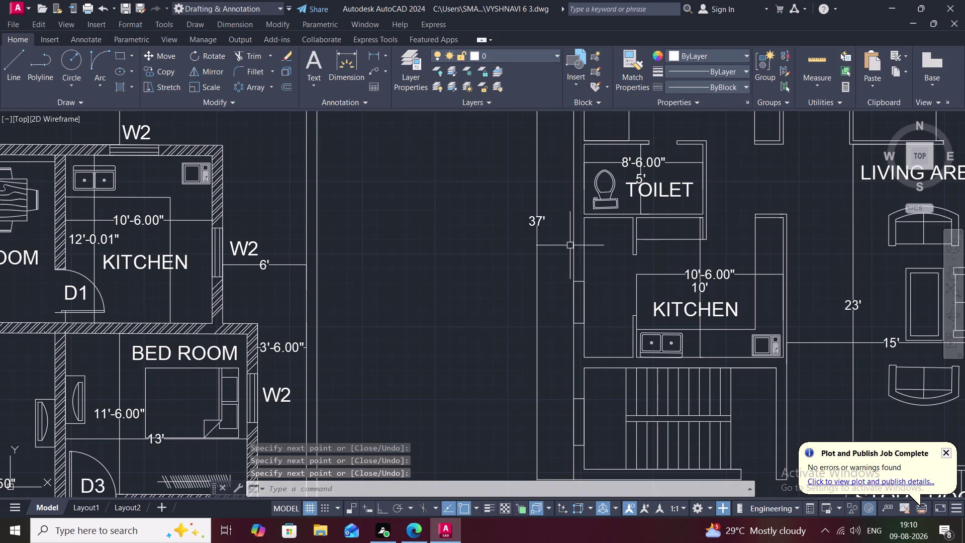
middle_drag(570, 244, 580, 316)
key(space)
Draw a 2' opening outline on the wall beside the toilet.
click(583, 271)
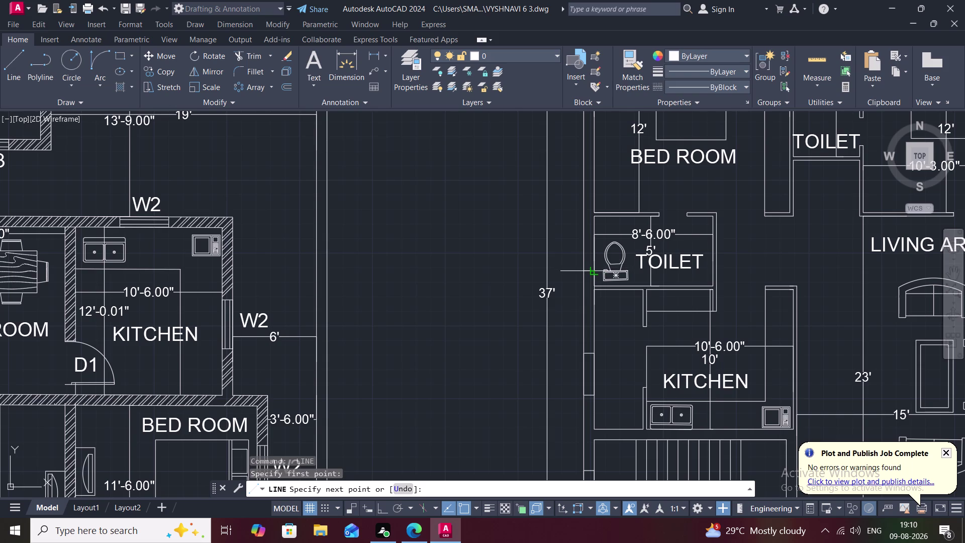
click(594, 273)
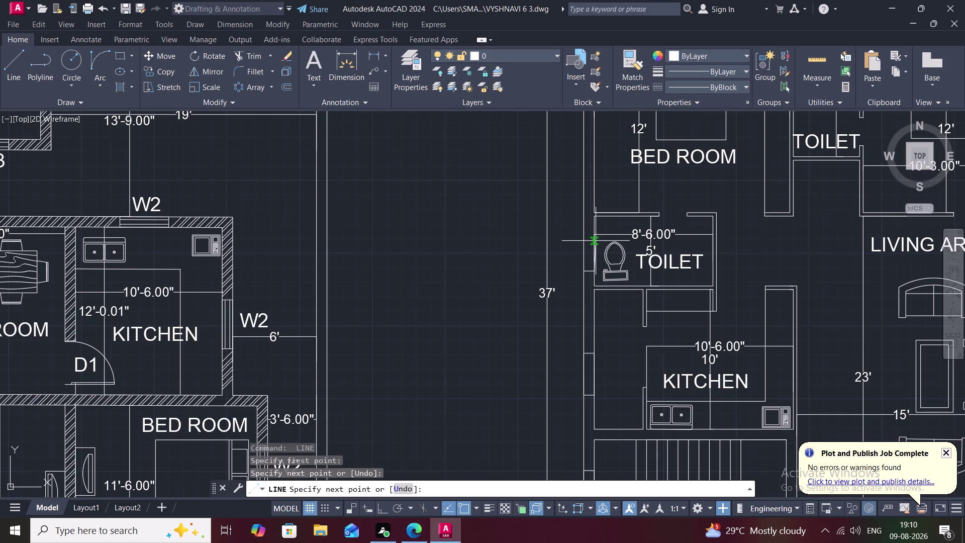
text(2')
key(space)
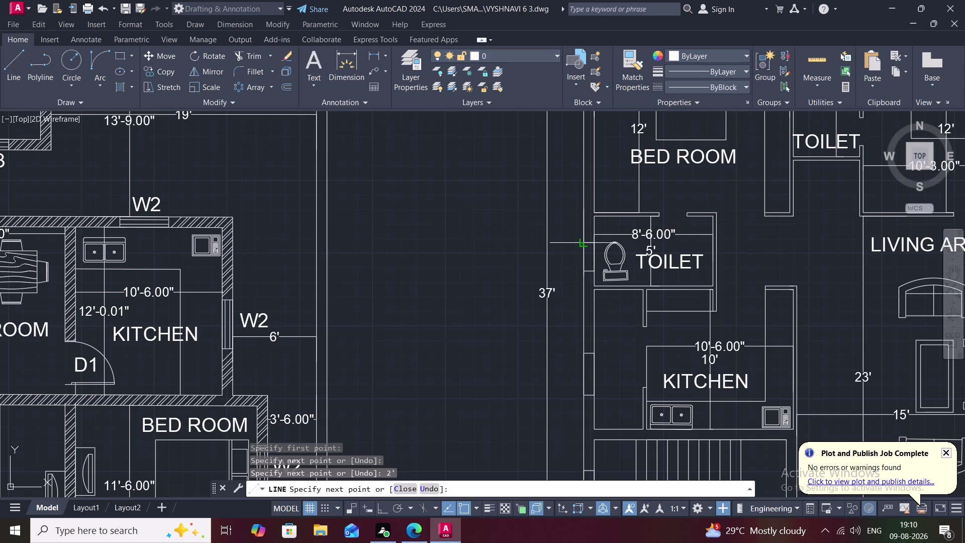
click(585, 242)
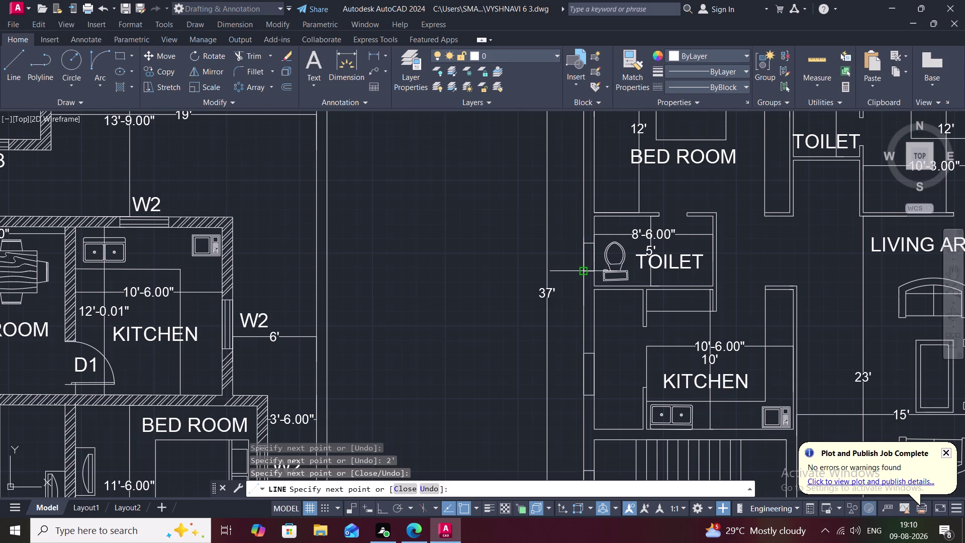
click(584, 271)
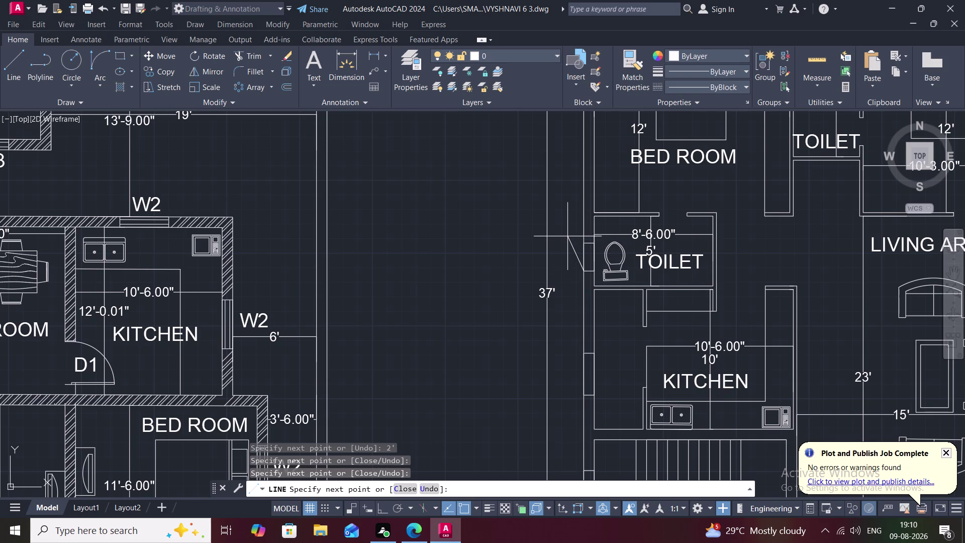
key(Escape)
Add a 4' door-leaf line at the first bedroom's left wall opening.
middle_drag(617, 207, 617, 247)
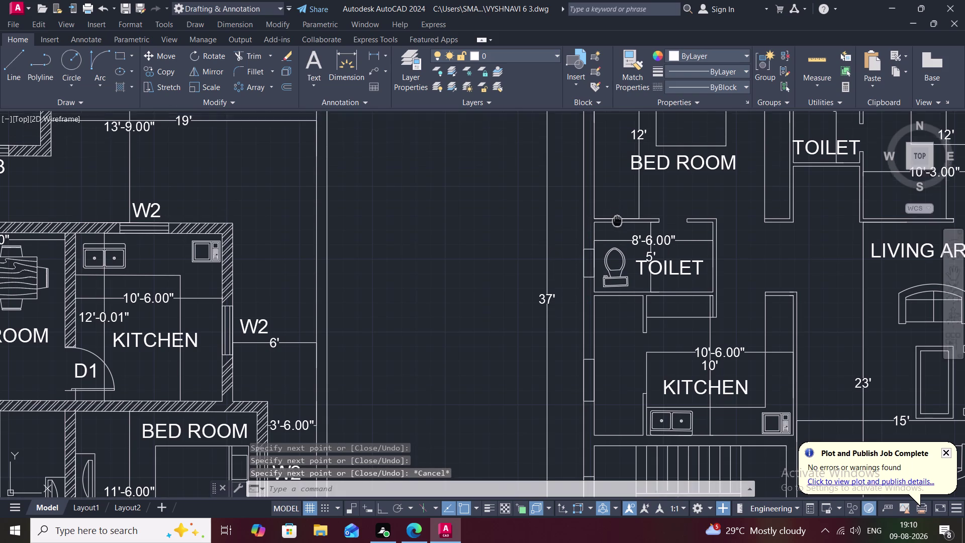
middle_drag(617, 247, 615, 327)
key(space)
click(581, 294)
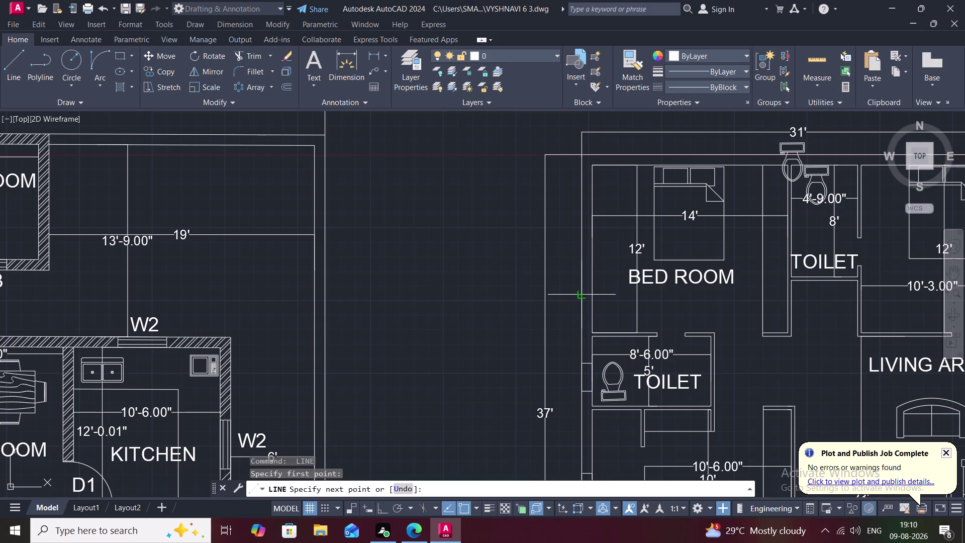
drag(593, 296, 593, 291)
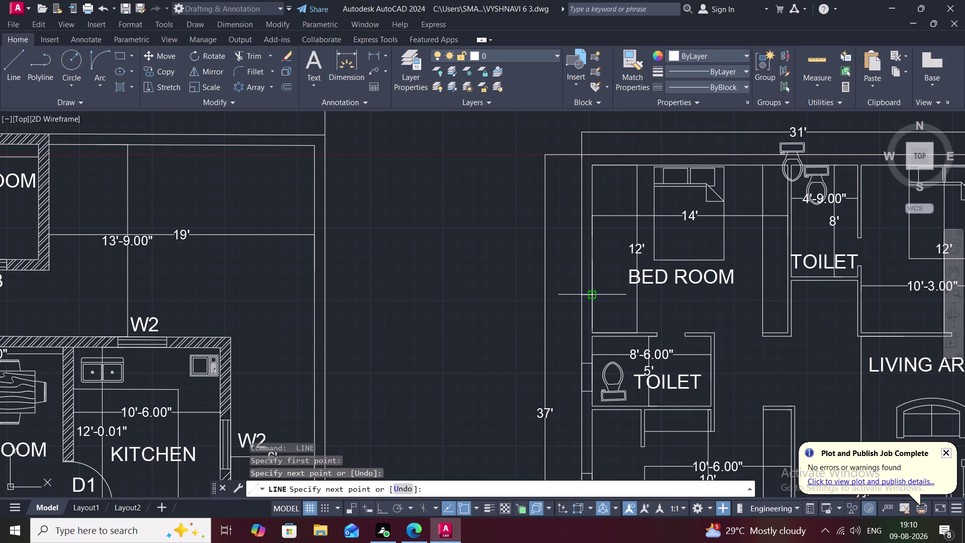
text(4')
key(space)
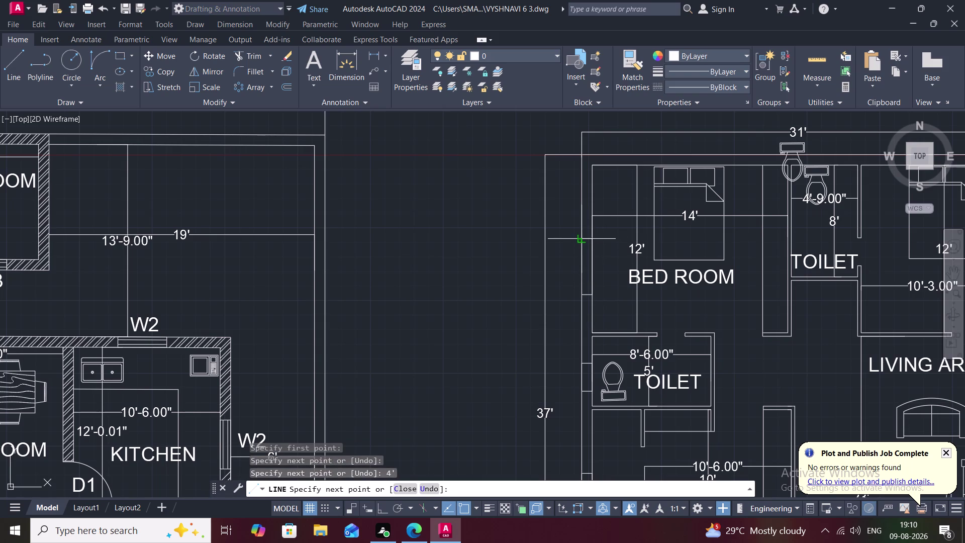
click(585, 240)
click(582, 293)
key(space)
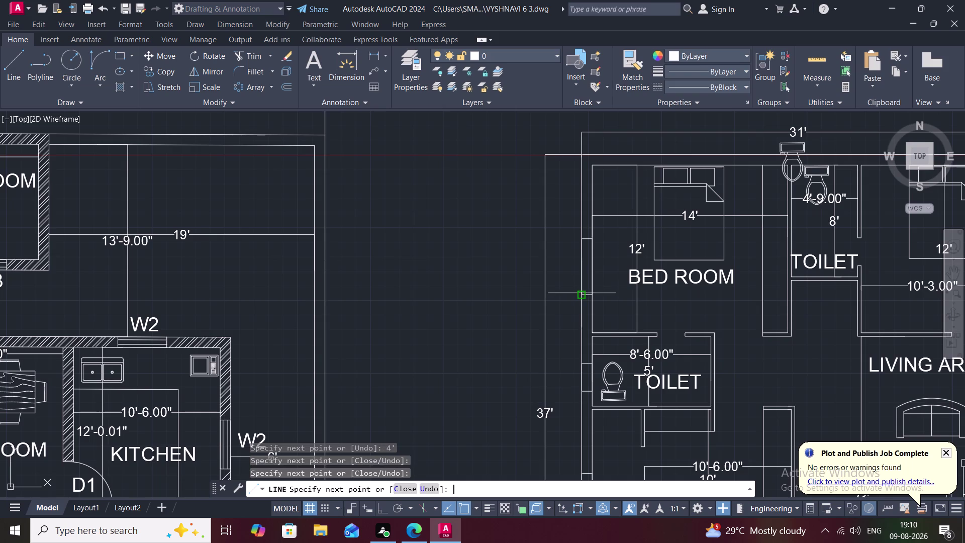
Add a 4' door-leaf line at the first bedroom's top wall opening.
middle_drag(629, 245, 599, 352)
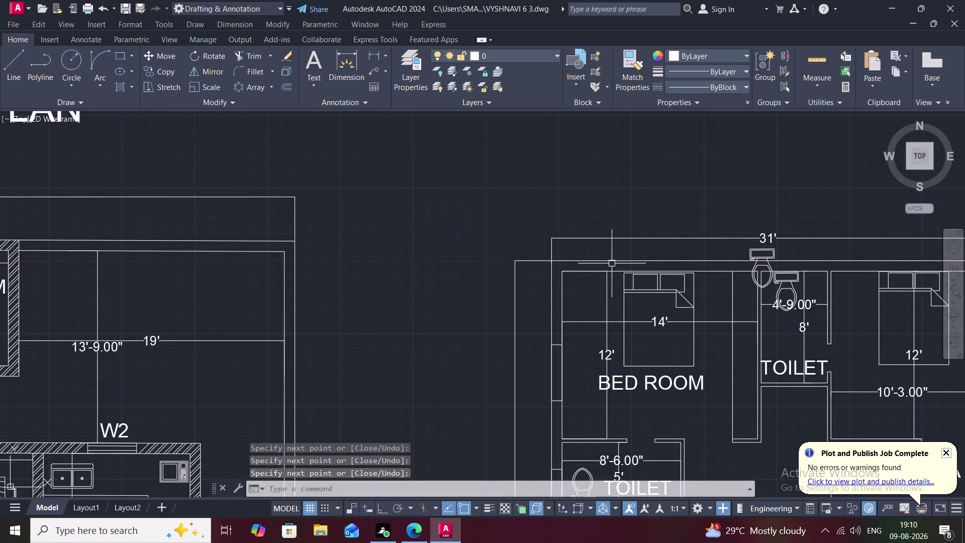
key(space)
click(616, 262)
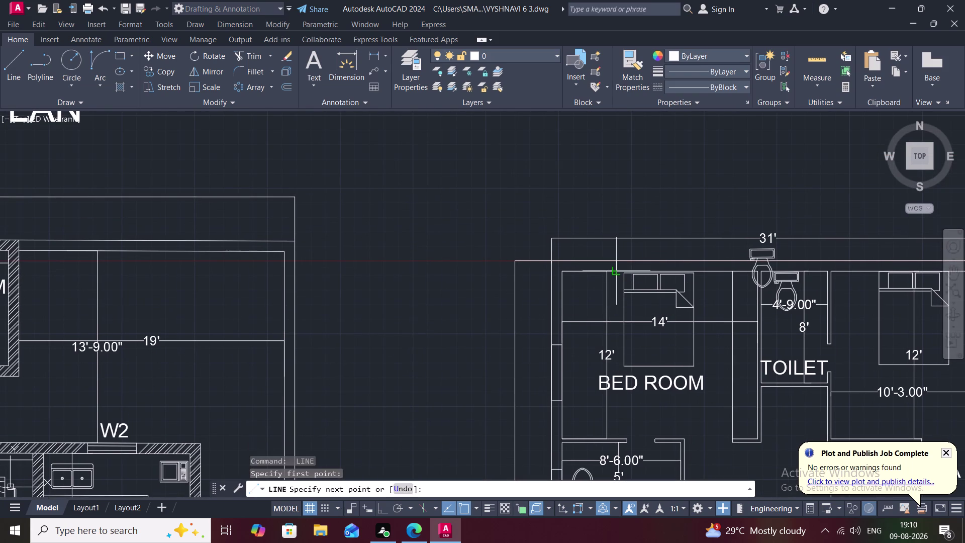
click(619, 273)
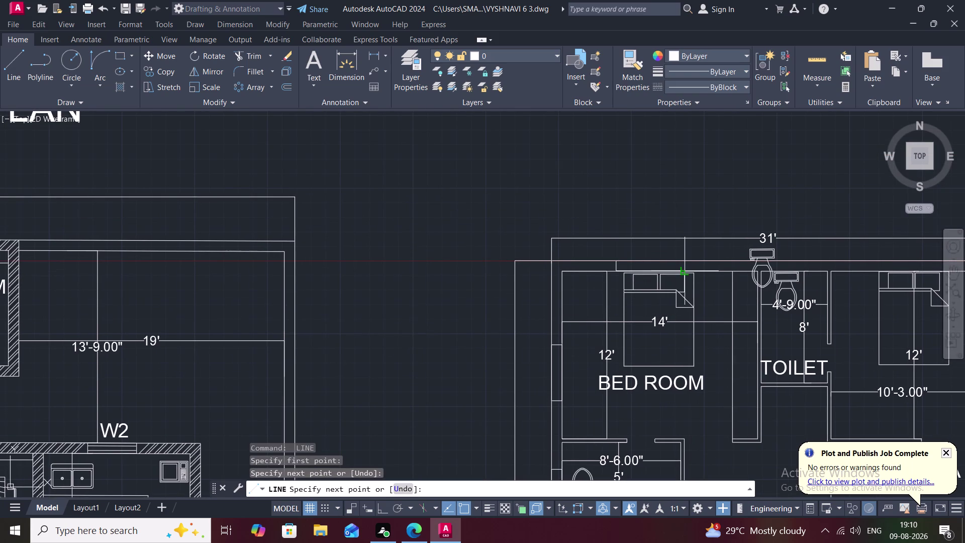
text(4')
key(space)
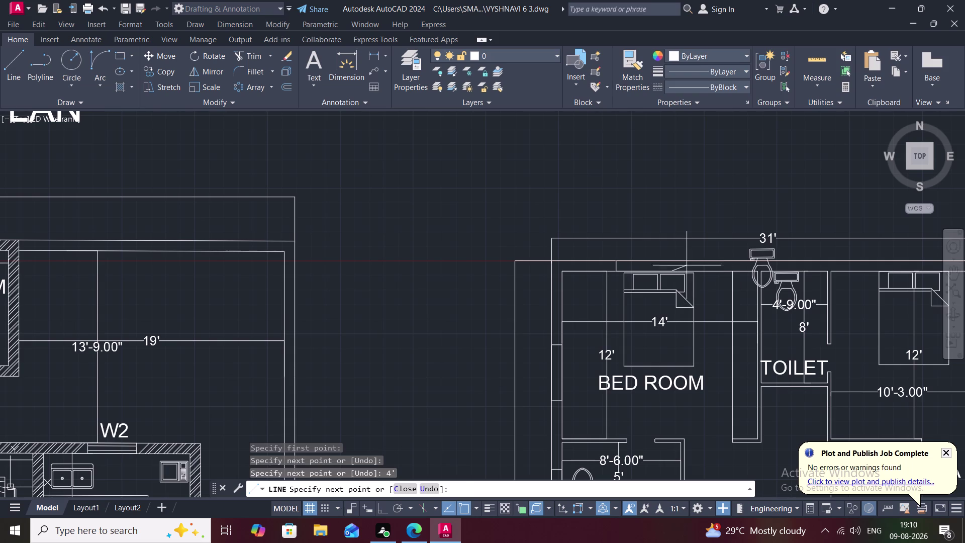
click(673, 258)
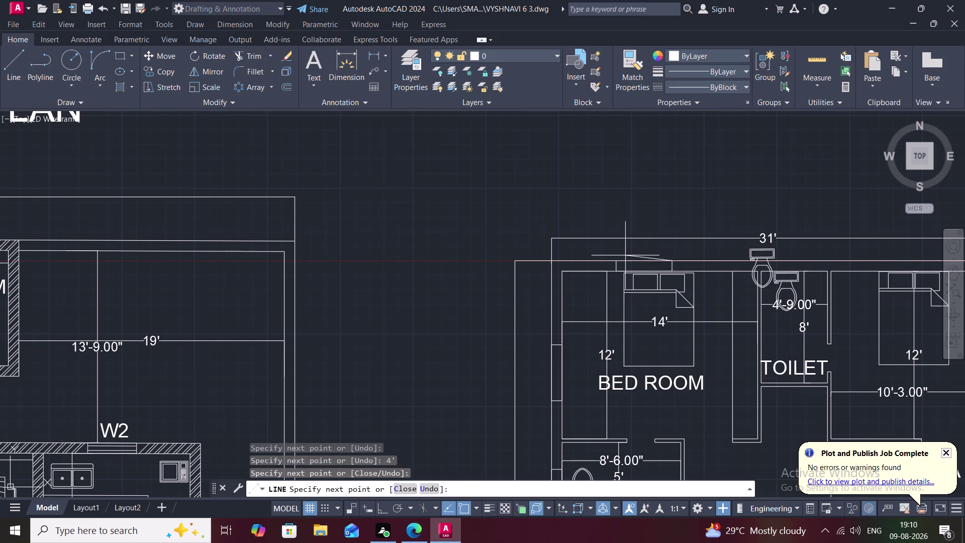
click(619, 261)
key(space)
Add a 4' door-leaf line at the second bedroom's top wall opening.
middle_drag(713, 278, 538, 290)
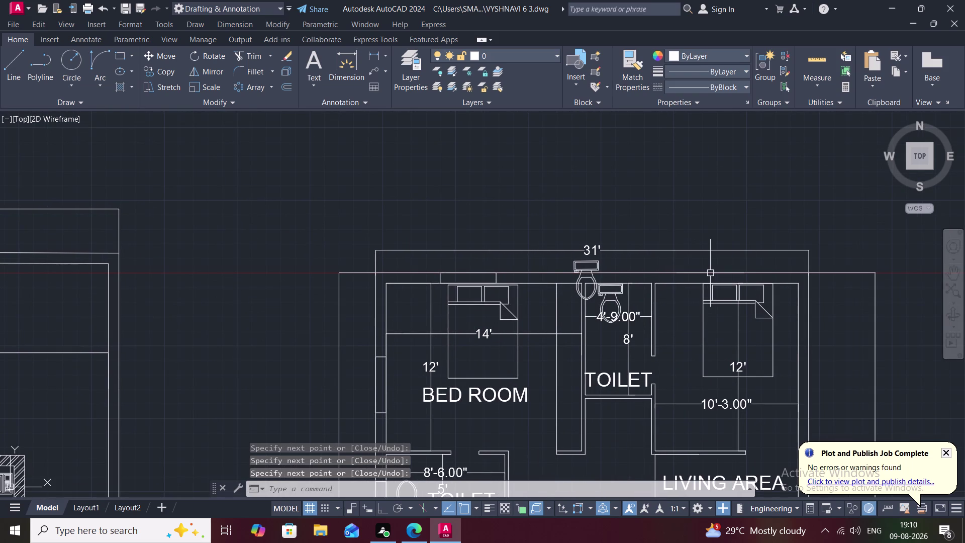
key(space)
click(710, 272)
drag(712, 283, 717, 284)
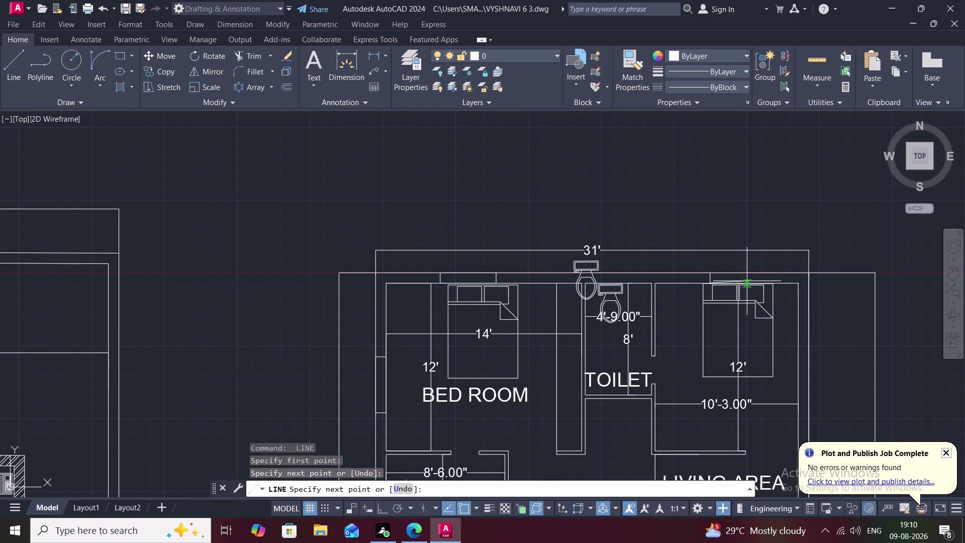
key(4)
text(')
key(space)
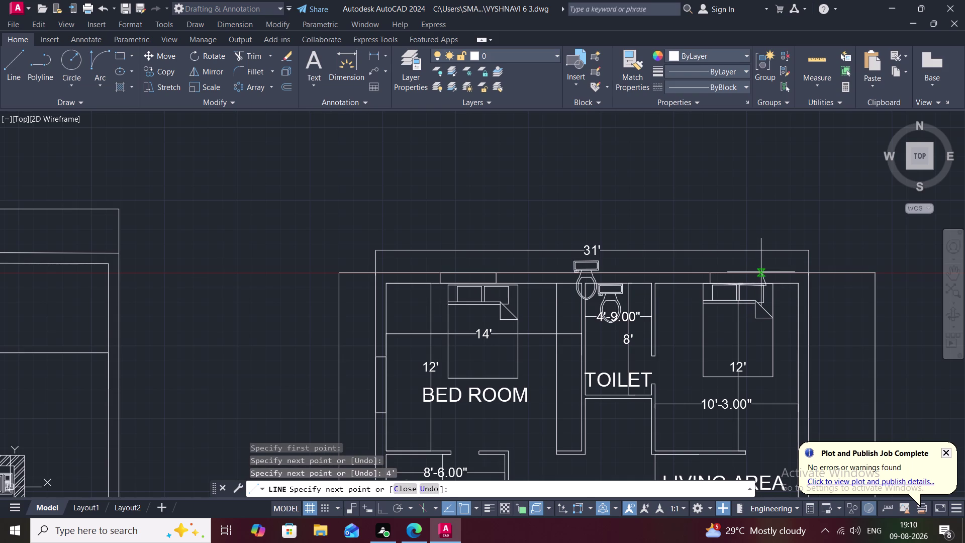
click(763, 273)
click(713, 272)
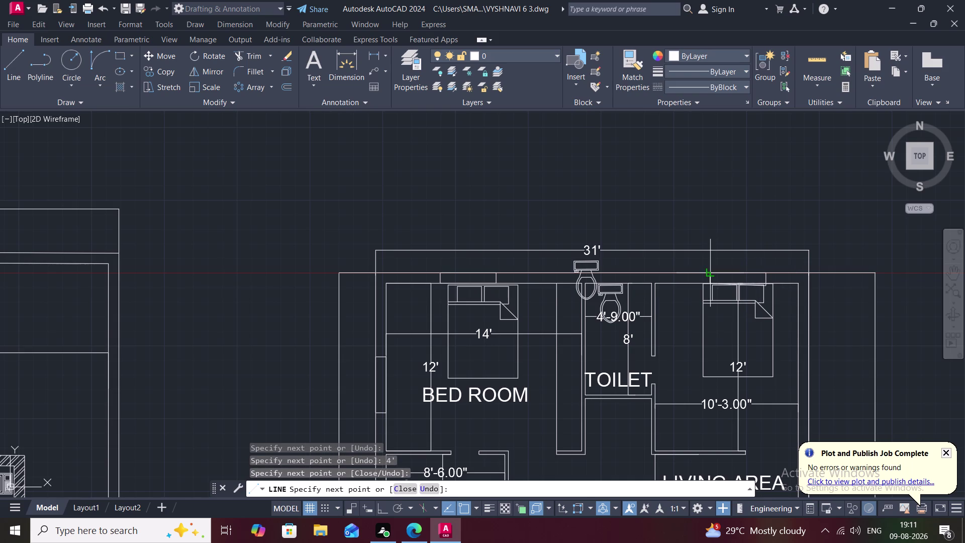
key(Escape)
Add a 4' door-leaf line with an angled closing line at the bedroom's right wall.
middle_drag(762, 338, 711, 306)
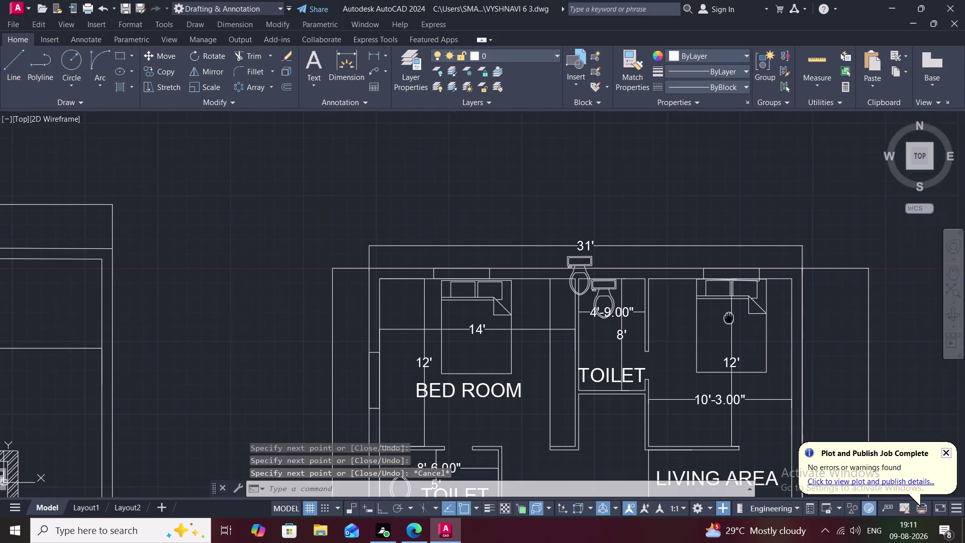
middle_drag(711, 306, 675, 266)
key(space)
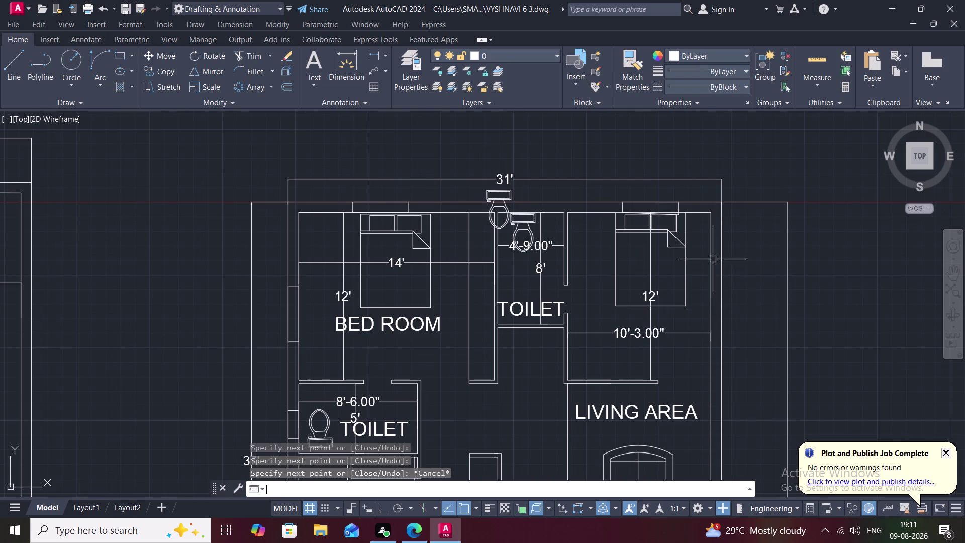
click(710, 250)
drag(720, 252, 723, 266)
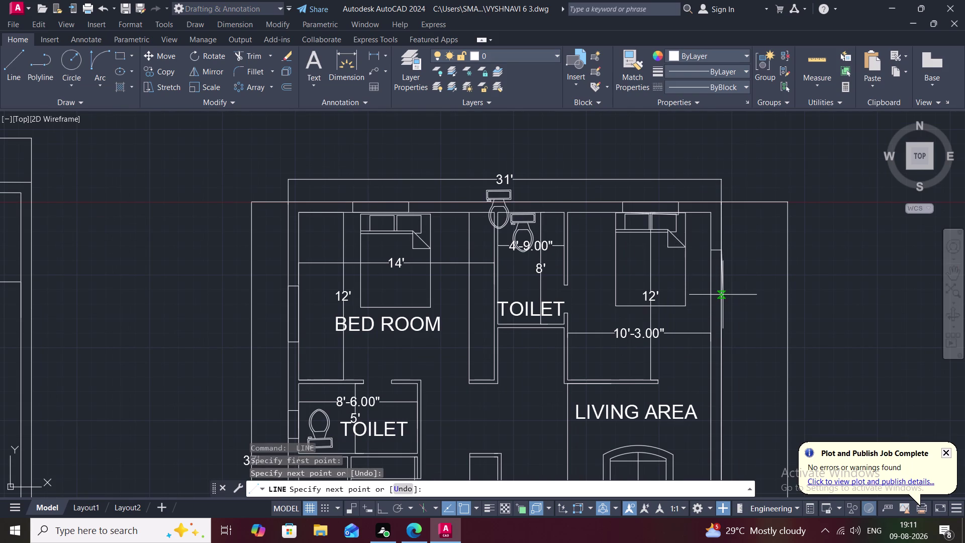
text(4')
key(space)
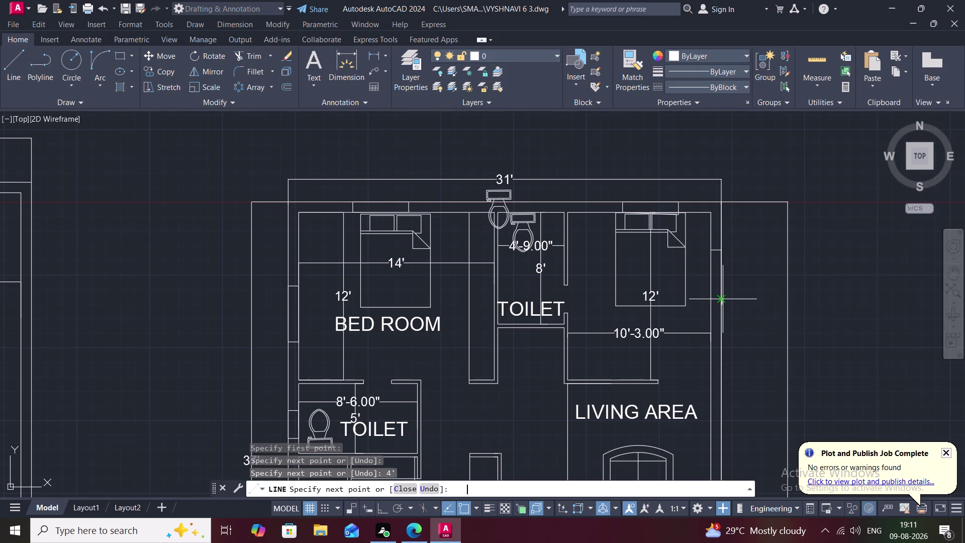
click(711, 307)
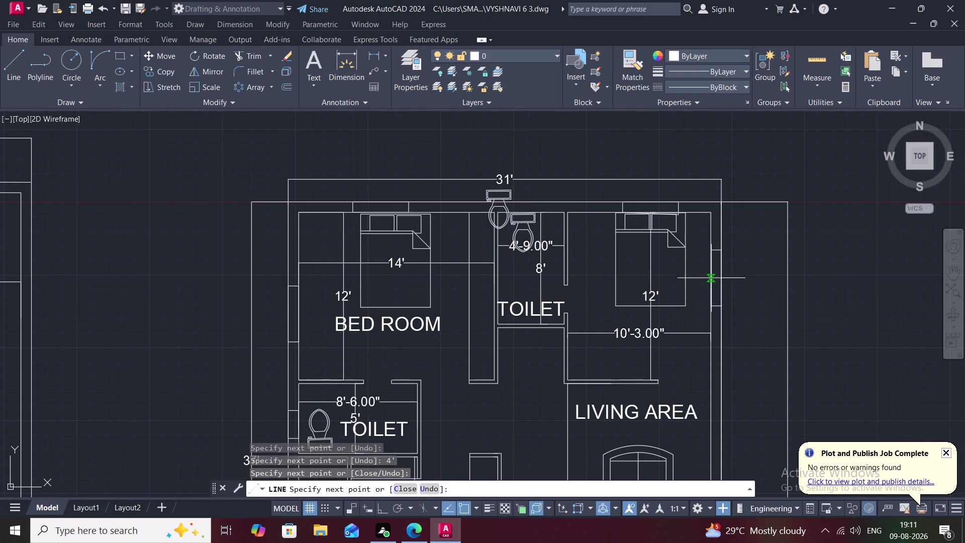
click(709, 253)
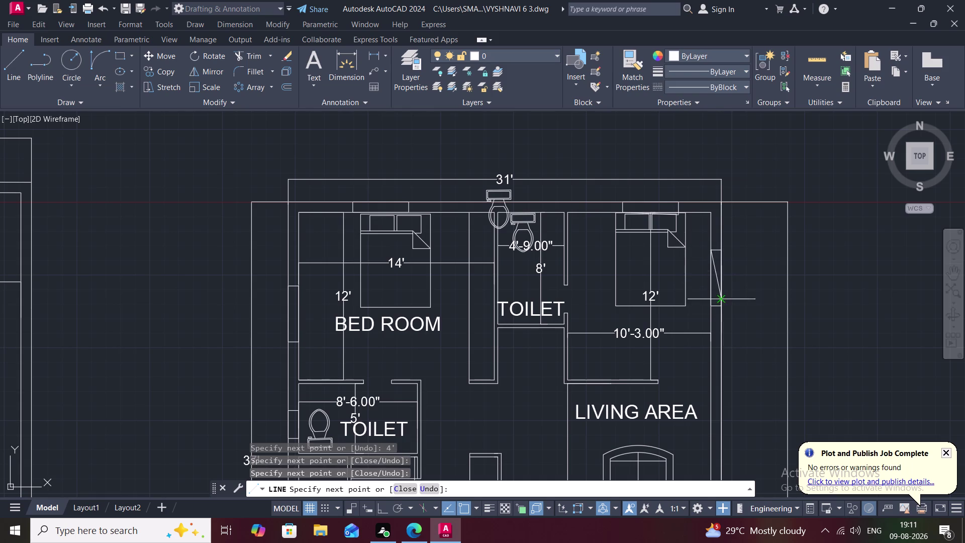
key(space)
Outline the first opening in the living area's right wall.
middle_drag(715, 326, 681, 234)
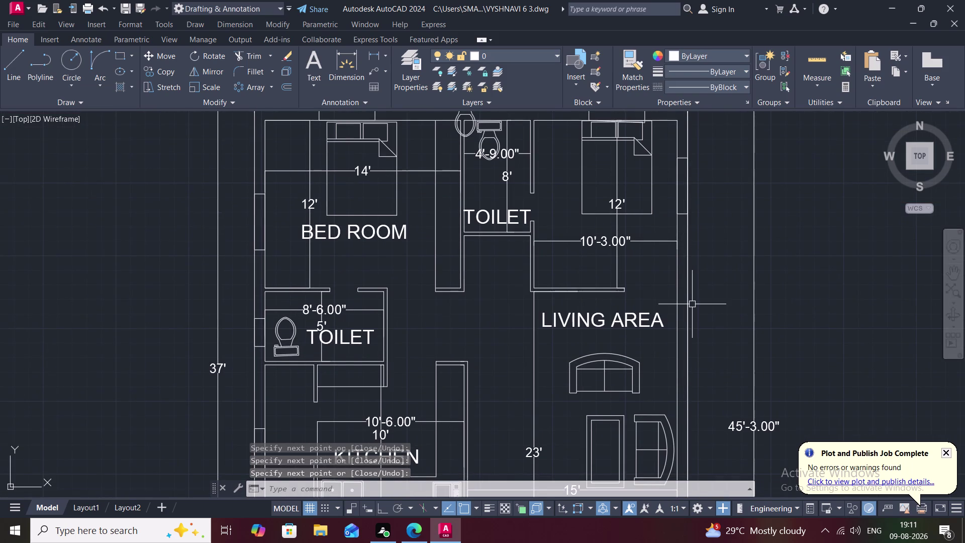
key(space)
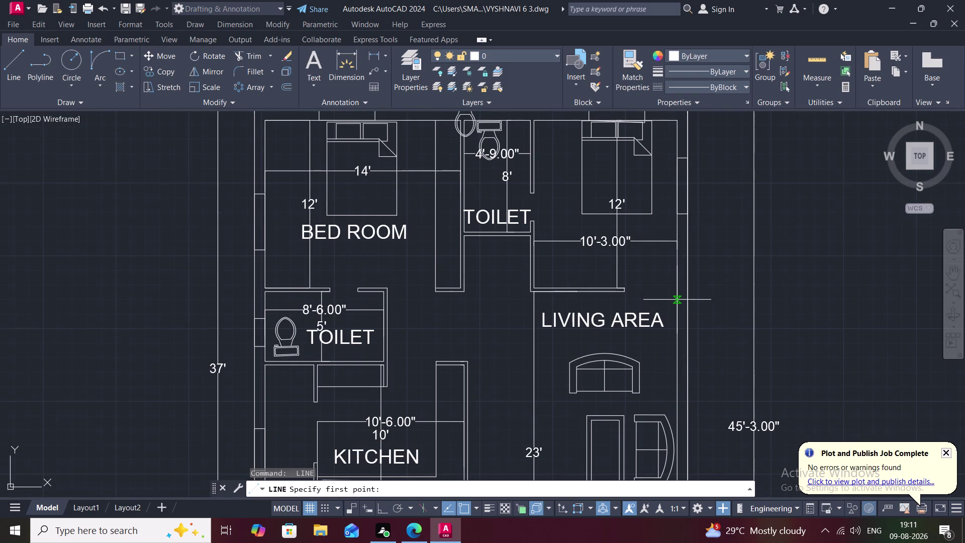
click(677, 299)
click(689, 299)
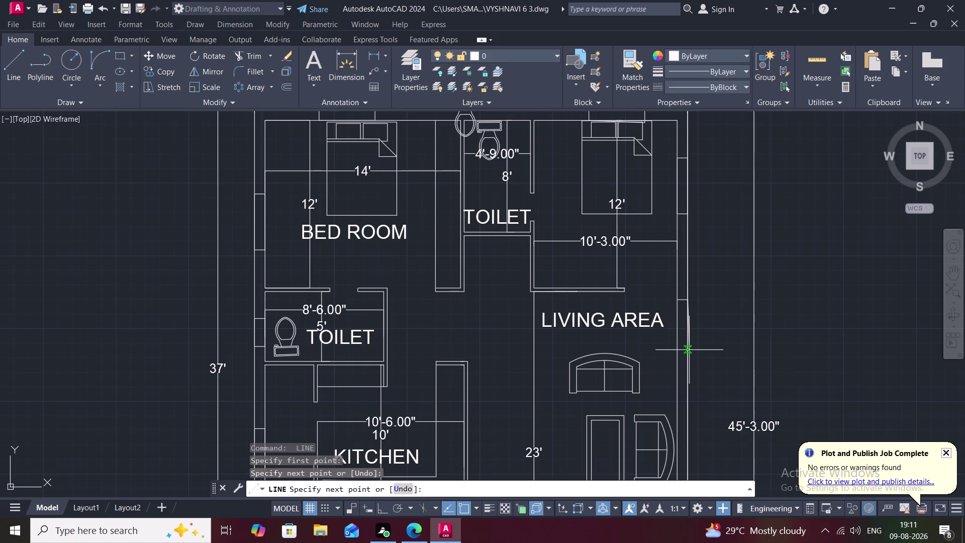
click(689, 351)
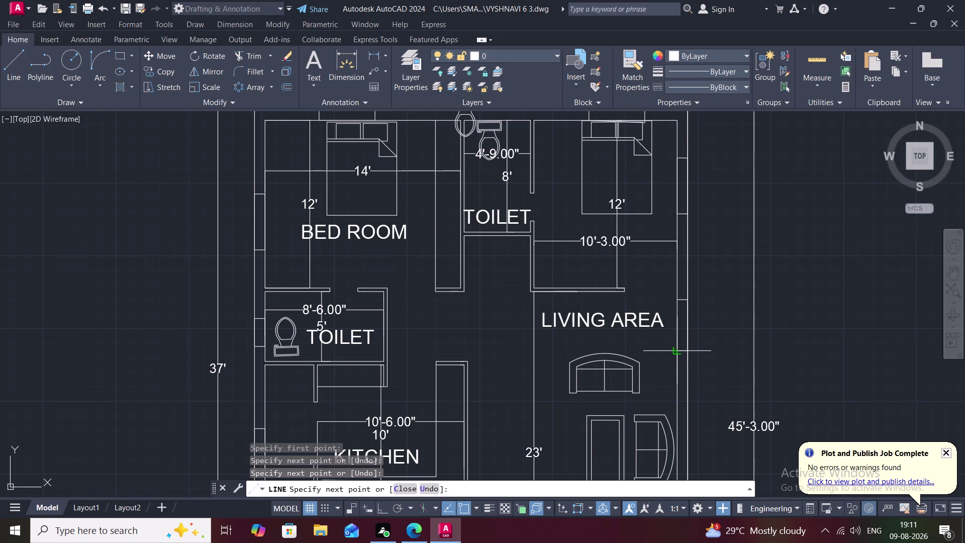
click(680, 351)
click(677, 304)
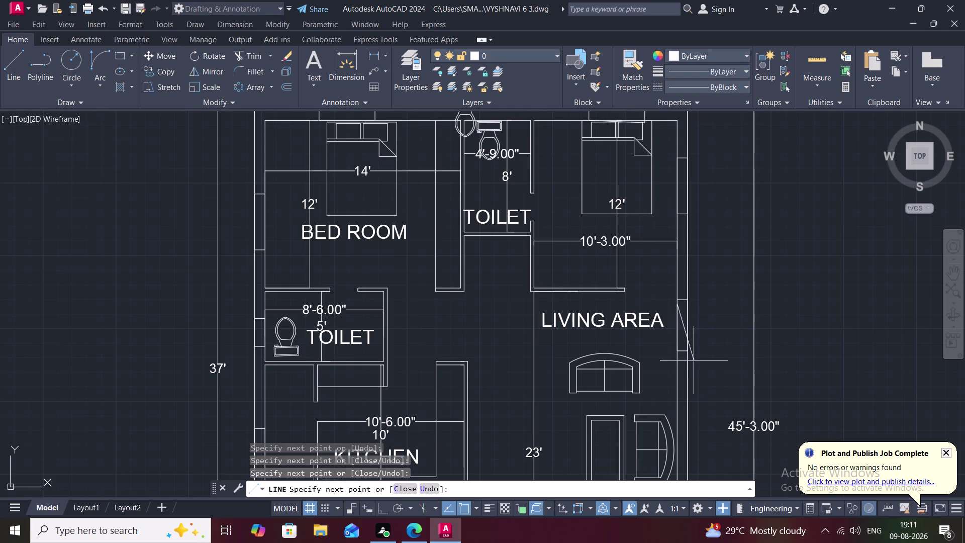
key(space)
Outline the second right-wall opening beside the sofa.
middle_drag(685, 348, 681, 305)
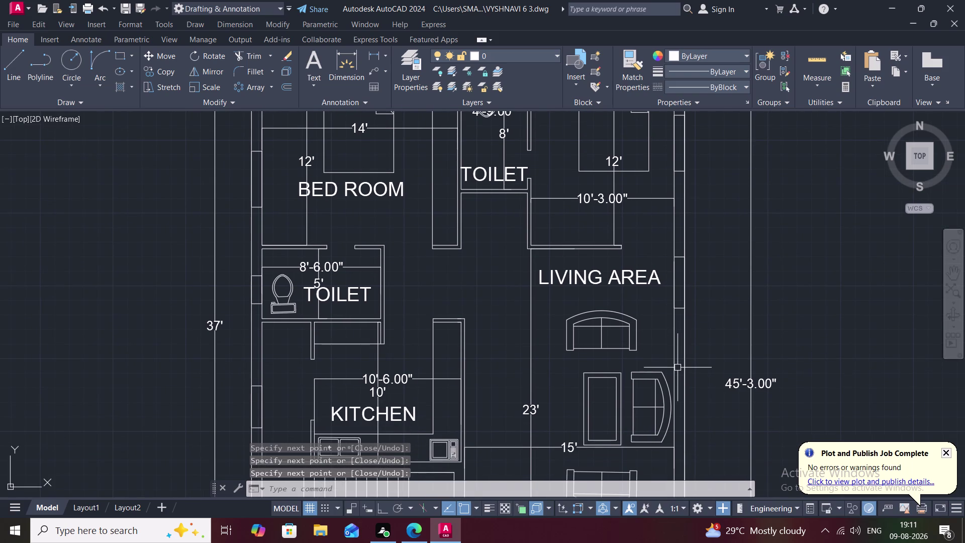
key(space)
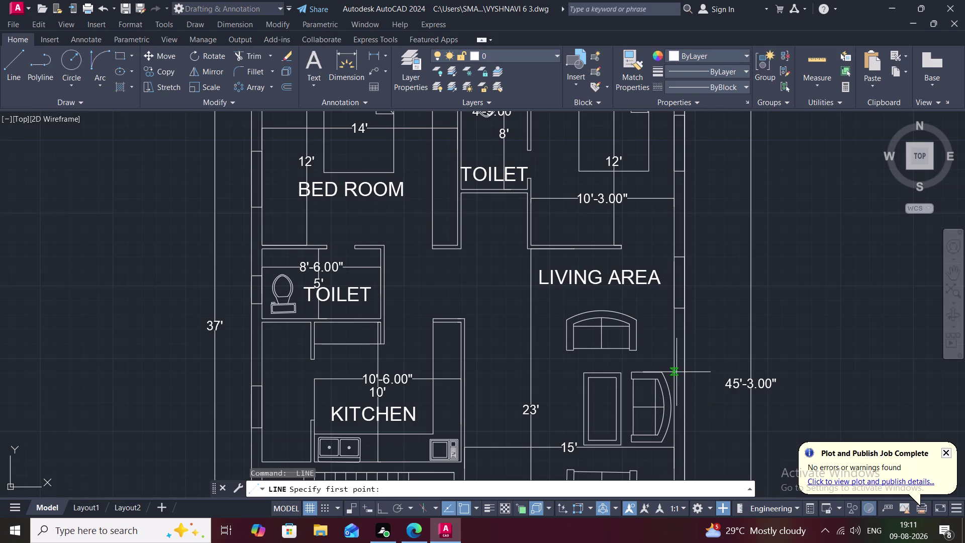
click(677, 371)
drag(684, 371, 684, 389)
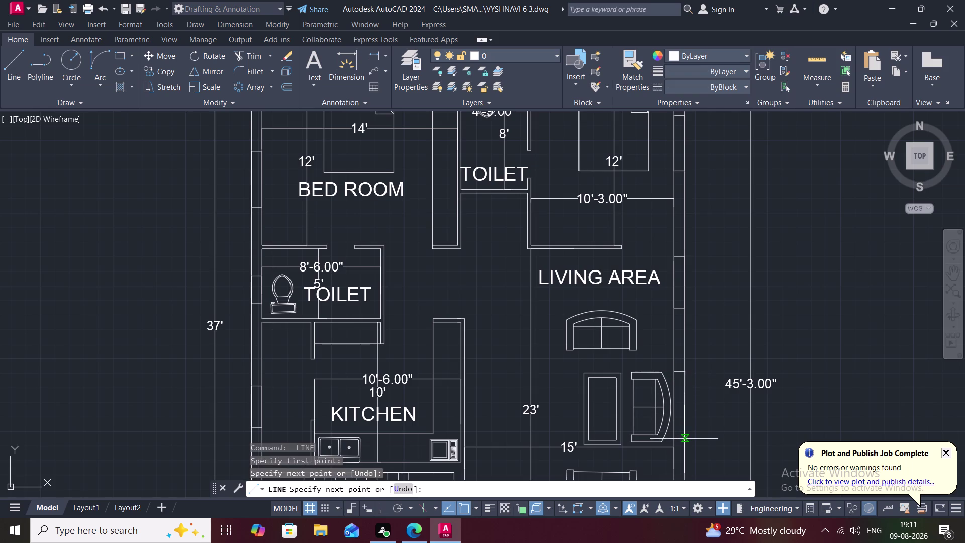
click(684, 443)
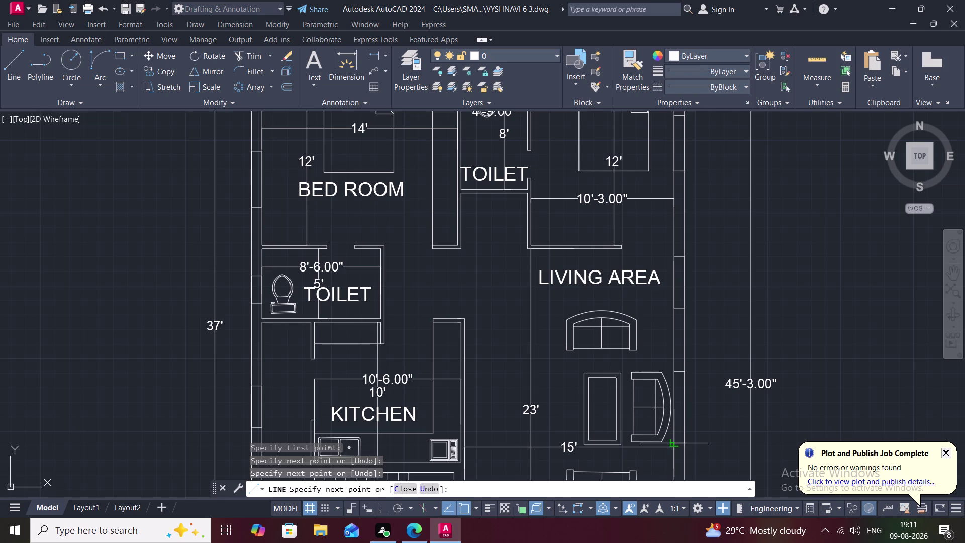
click(674, 442)
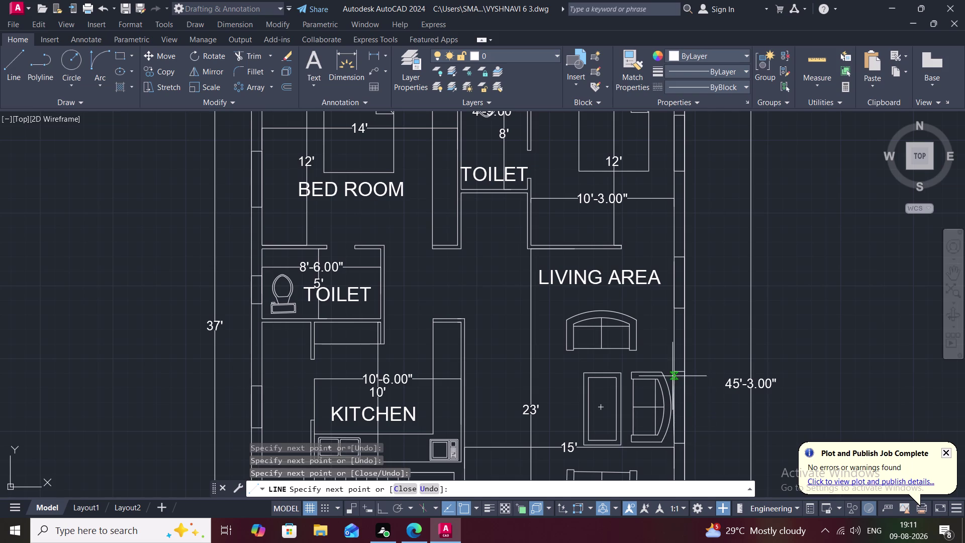
click(675, 374)
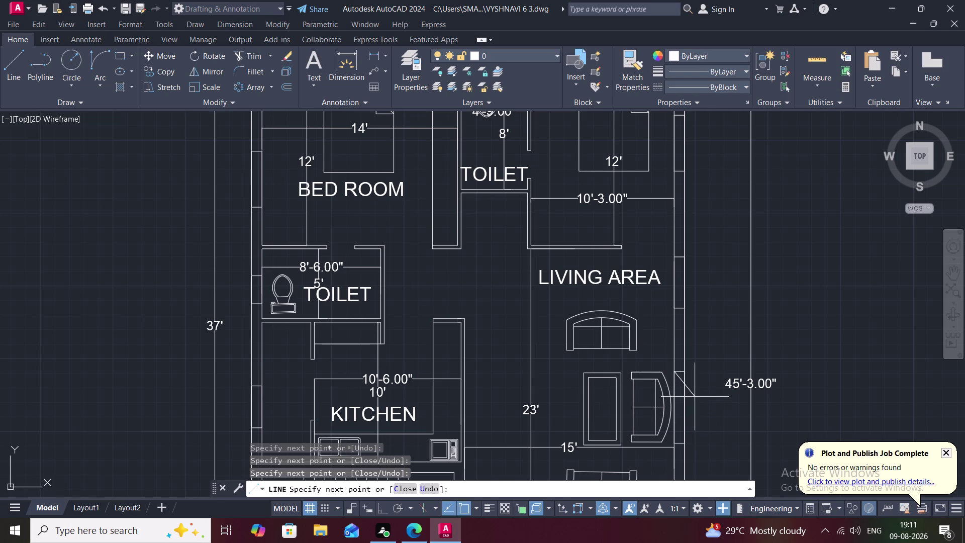
key(Escape)
Outline the opening on the store room's right wall.
middle_drag(691, 392, 635, 177)
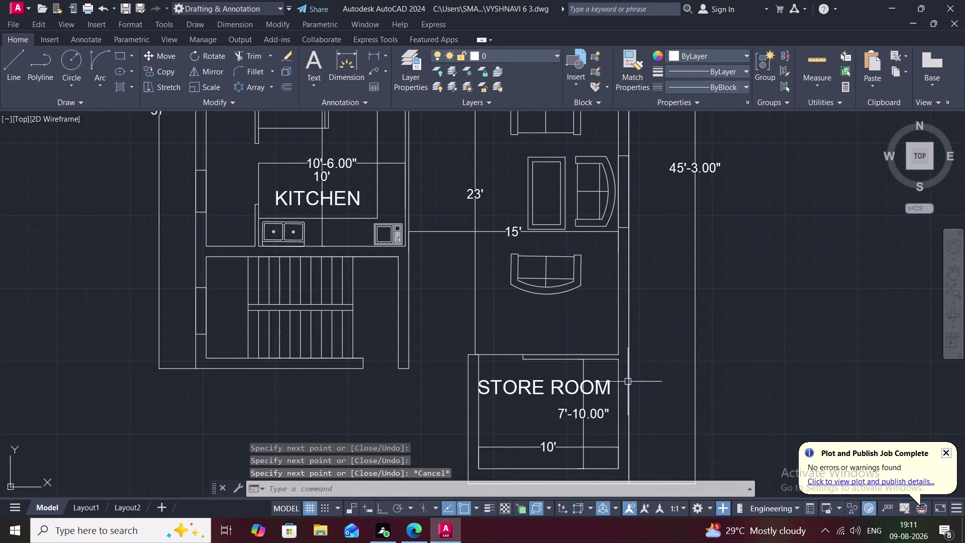
middle_drag(574, 446, 564, 301)
key(space)
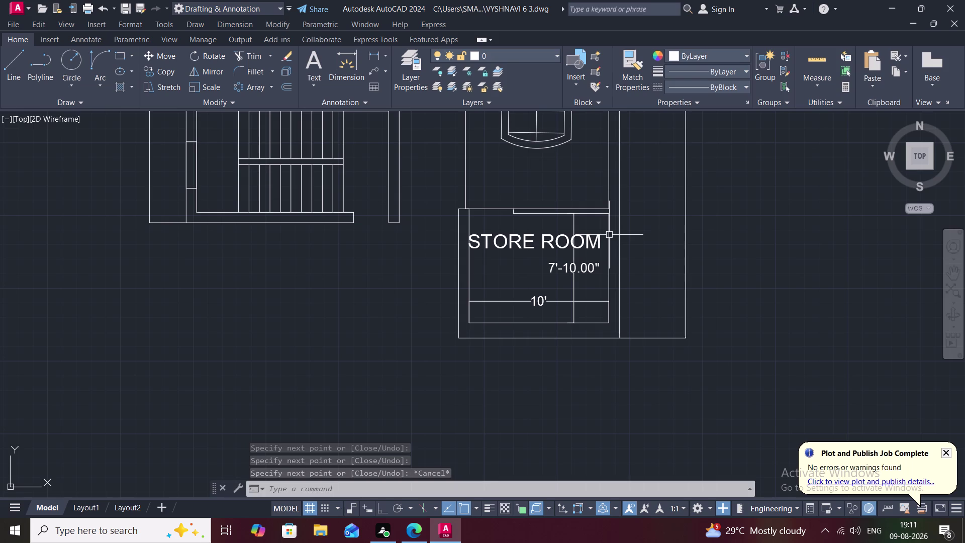
click(608, 236)
click(620, 238)
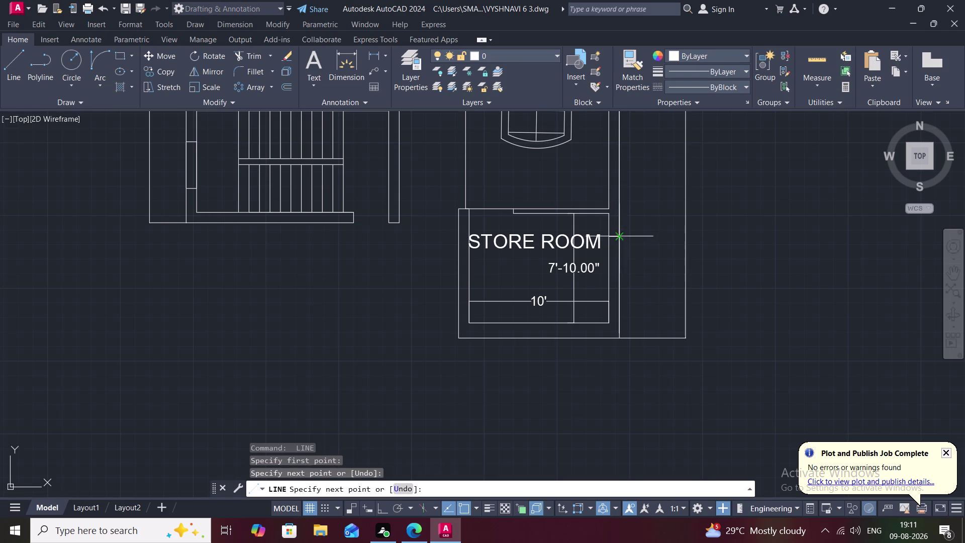
click(621, 278)
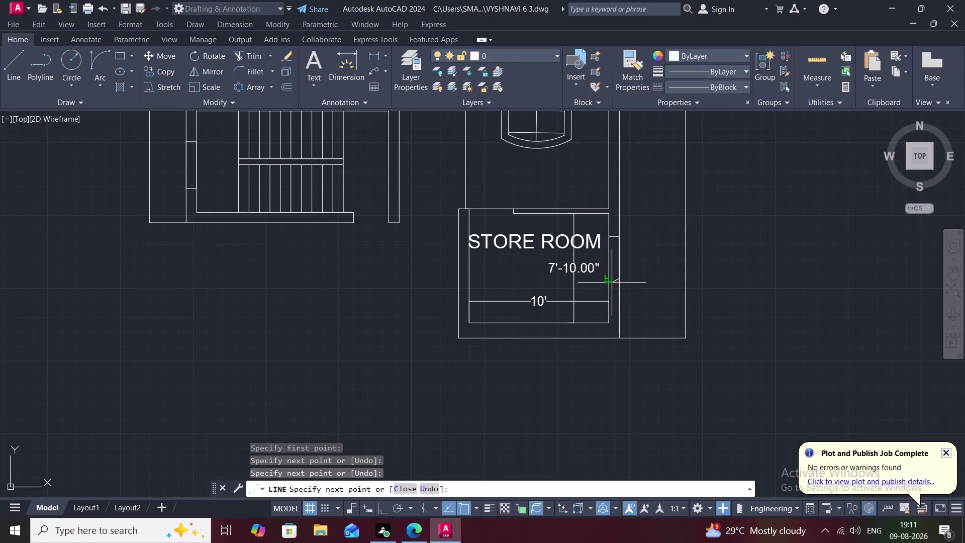
click(609, 280)
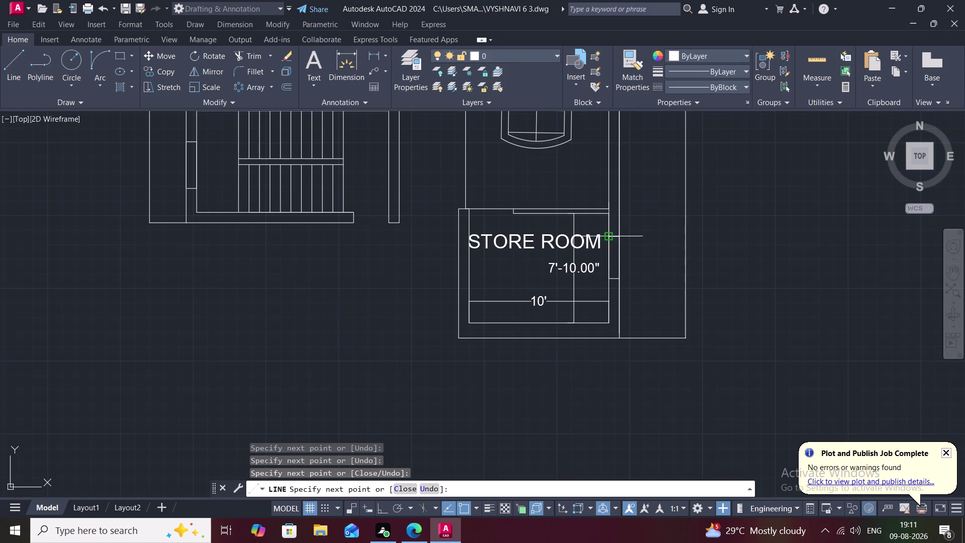
click(609, 235)
key(space)
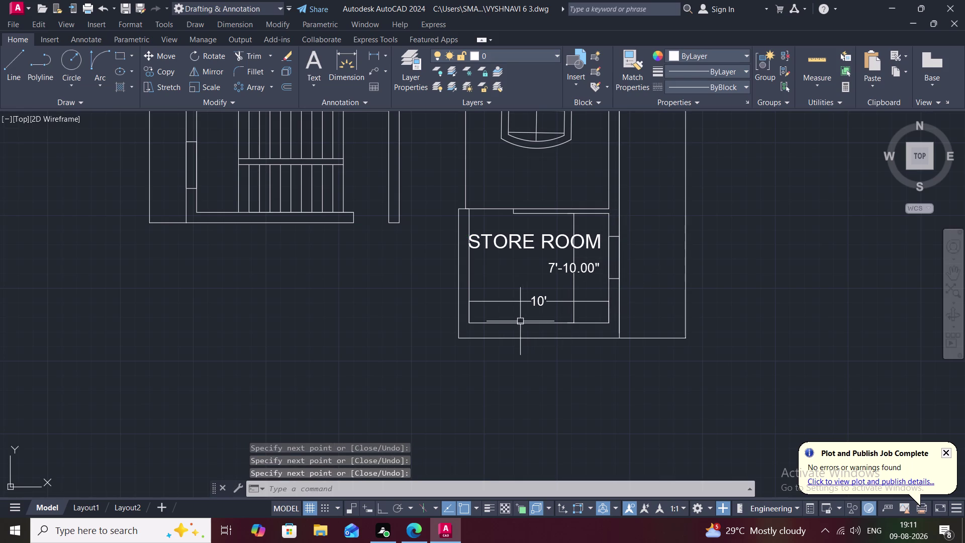
Outline the window opening along the store room's bottom wall.
key(space)
click(517, 324)
click(516, 339)
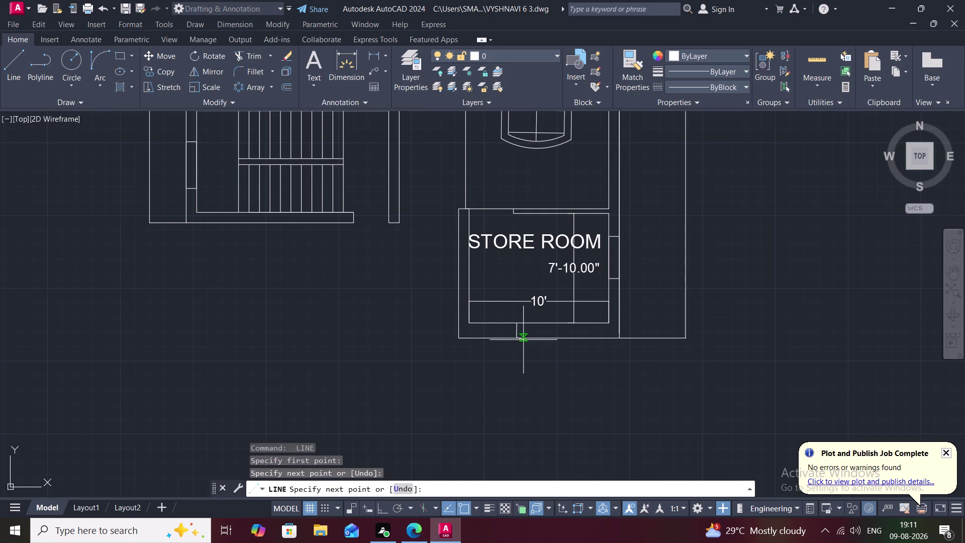
click(577, 337)
click(575, 320)
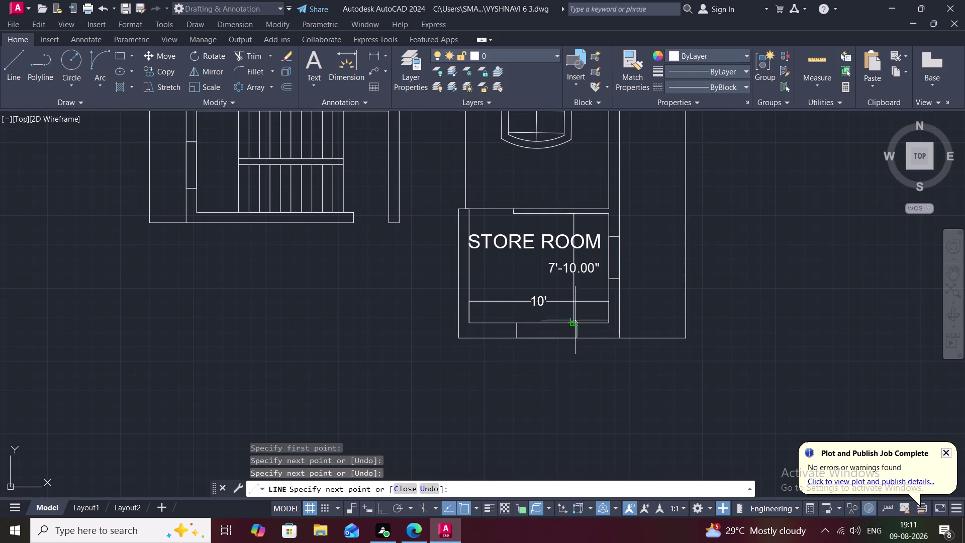
click(519, 324)
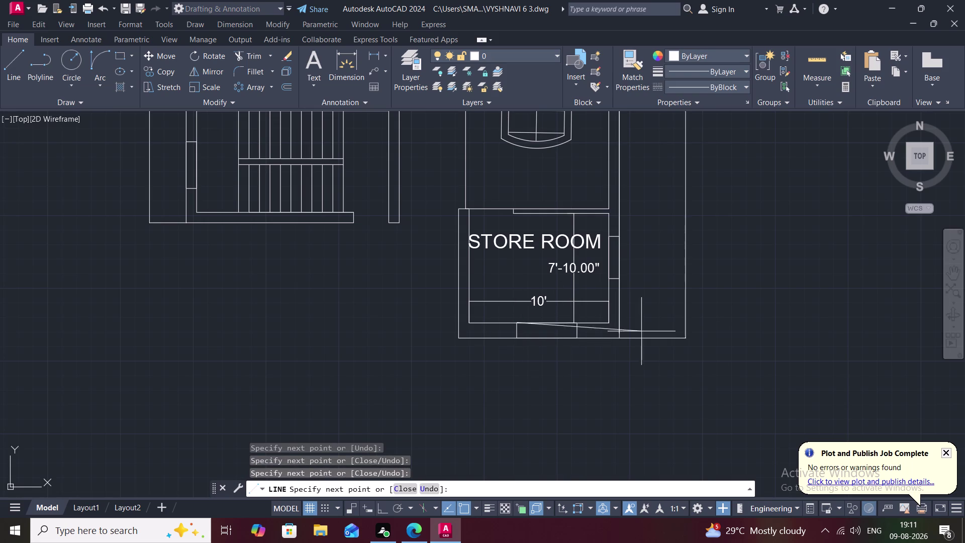
key(Escape)
text(O)
key(space)
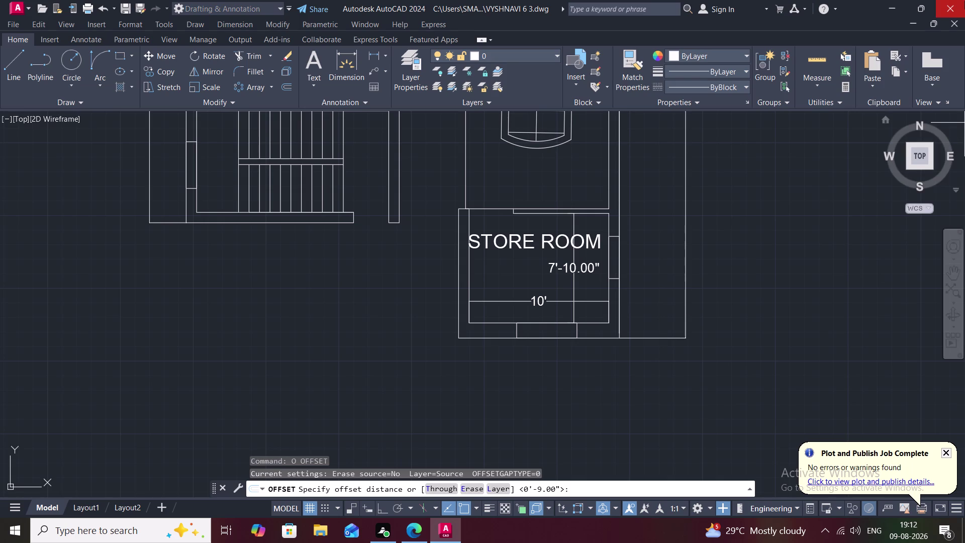
Set a 2-inch offset distance and offset parallel lines inside the top window opening.
key(2)
key(shift+quotedbl)
key(space)
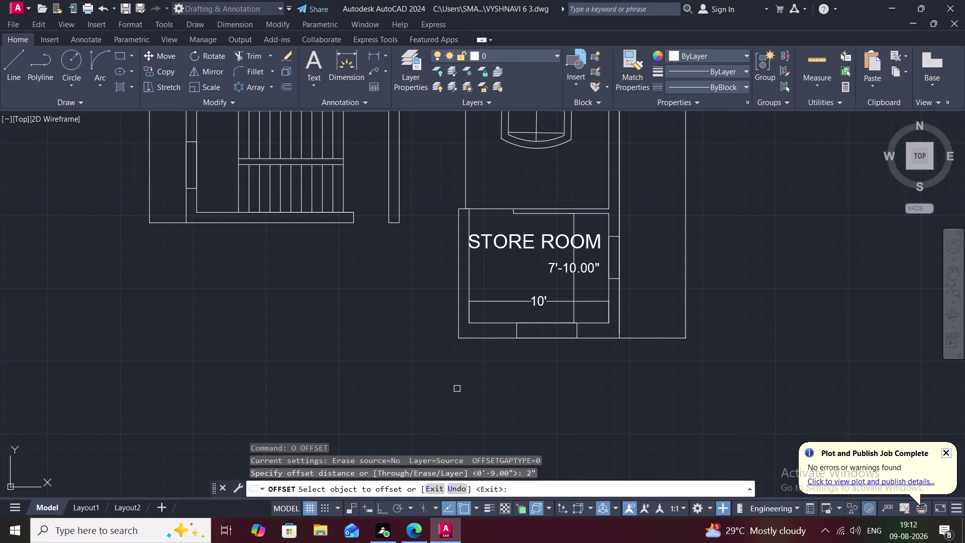
click(555, 323)
click(550, 332)
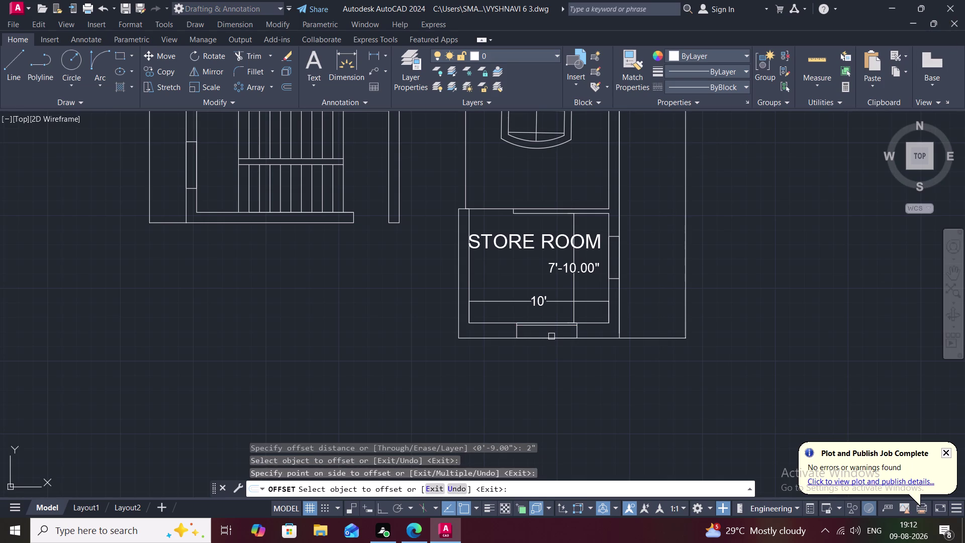
click(551, 337)
click(554, 330)
scroll(up, 3)
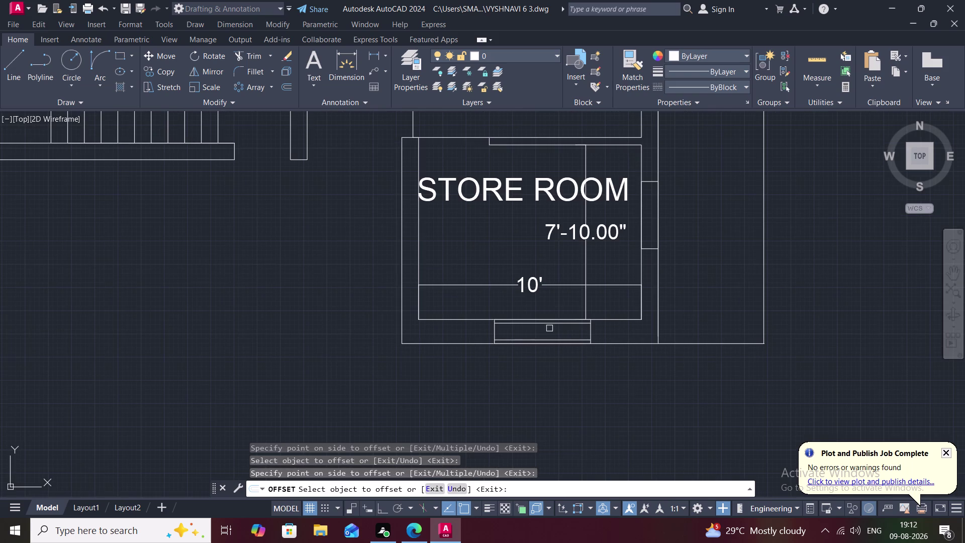
click(549, 341)
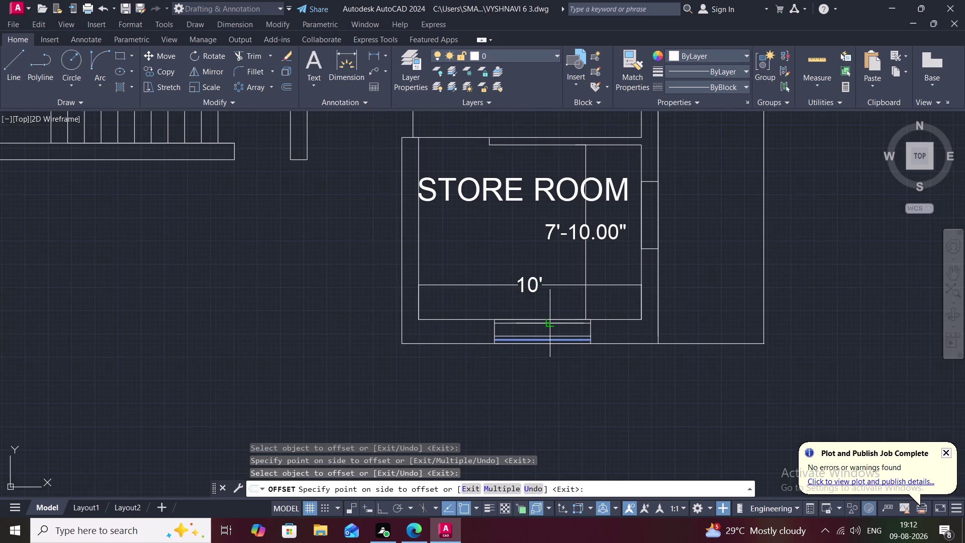
click(549, 323)
click(550, 323)
click(555, 337)
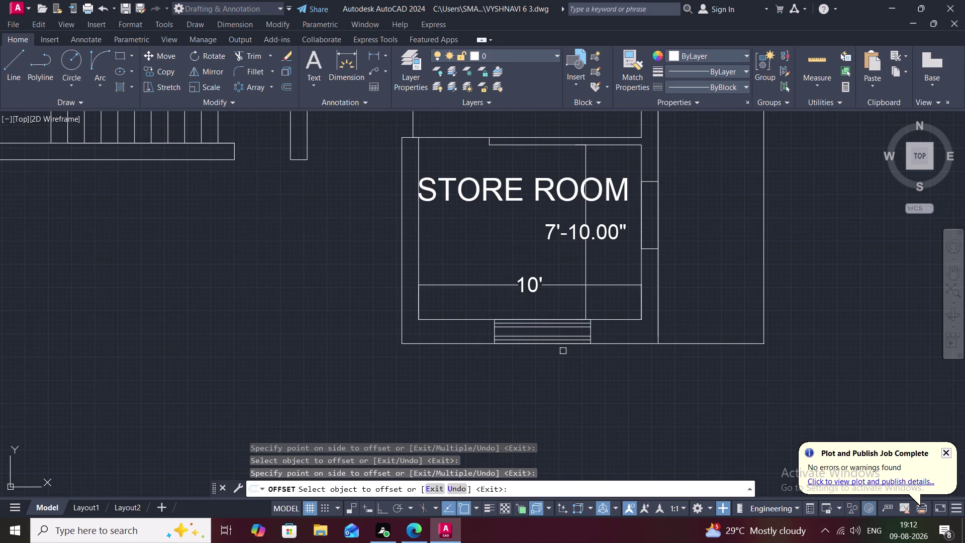
Stop offsetting and delete the four extra window lines.
key(Escape)
click(552, 344)
scroll(up, 3)
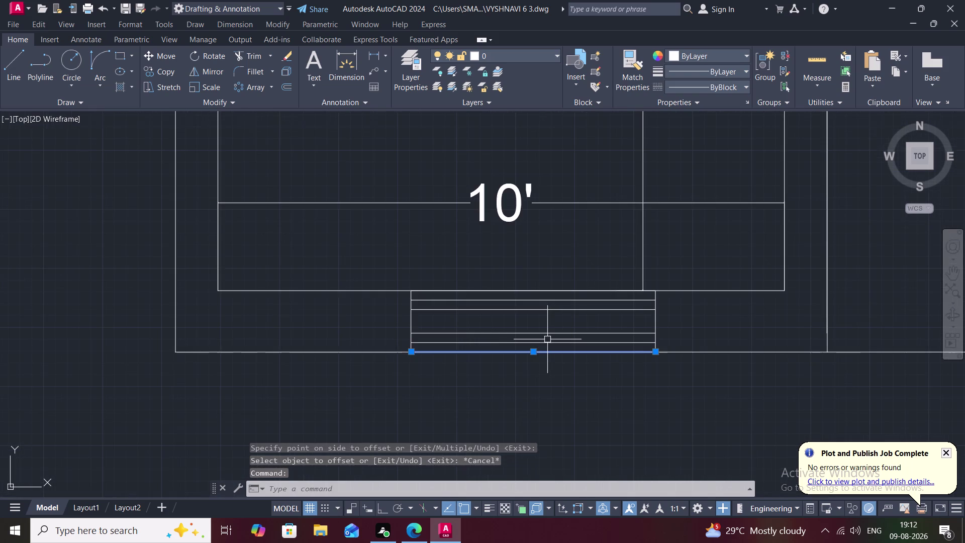
key(Escape)
click(535, 334)
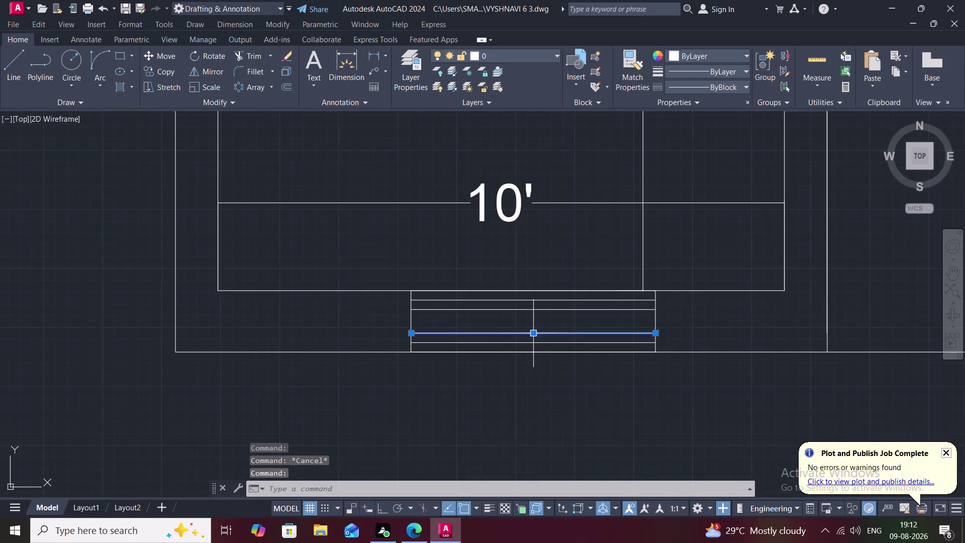
click(536, 308)
click(540, 299)
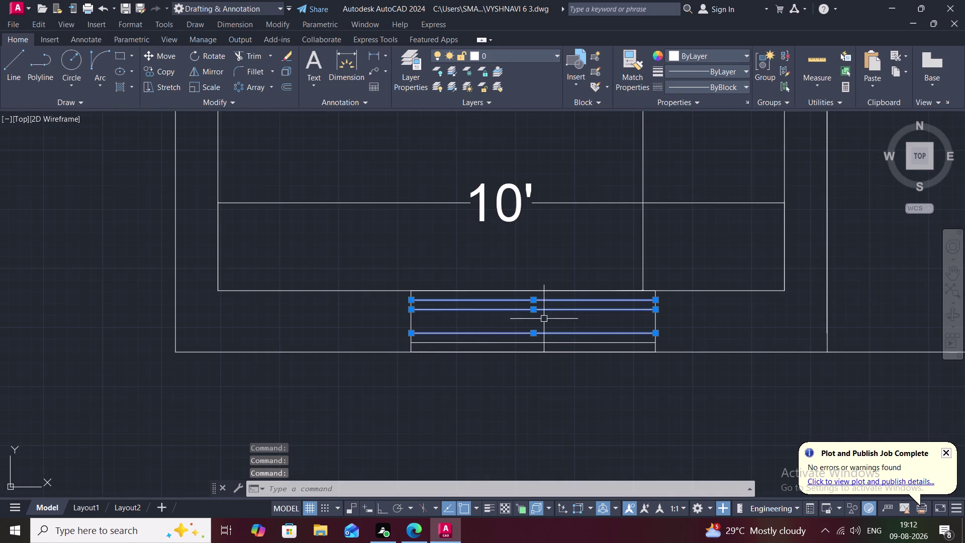
click(549, 341)
key(Delete)
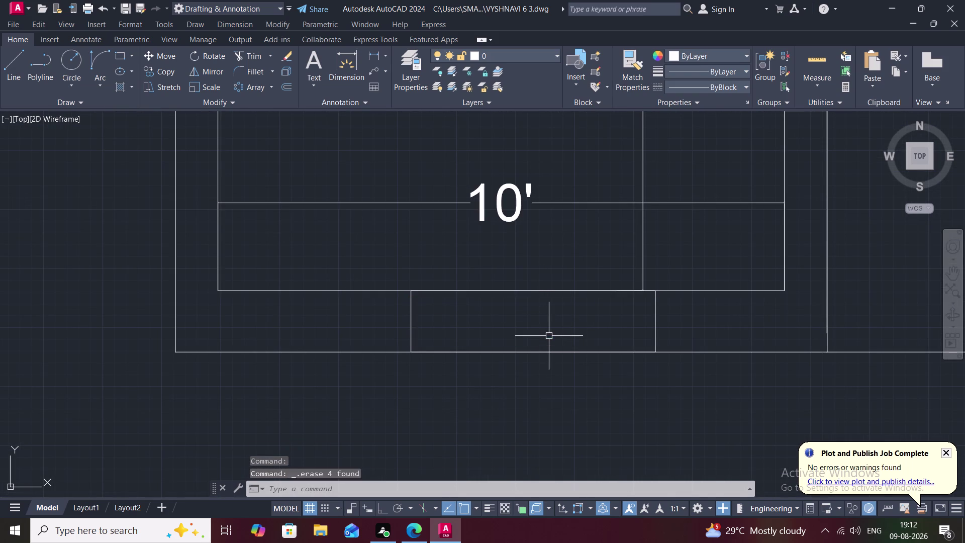
Restart OFFSET at 3 inches and offset the top window's bottom line twice.
text(O)
key(space)
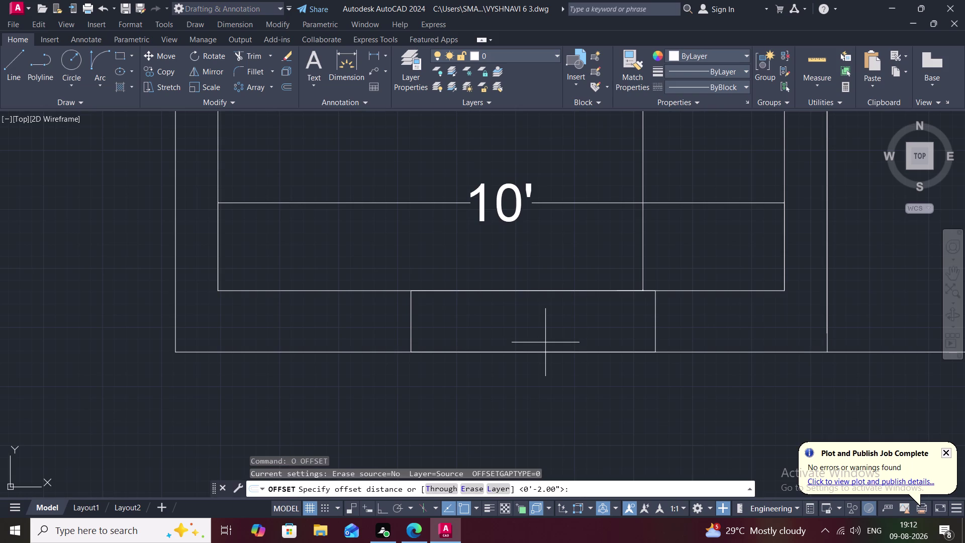
key(3)
key(shift+quotedbl)
key(space)
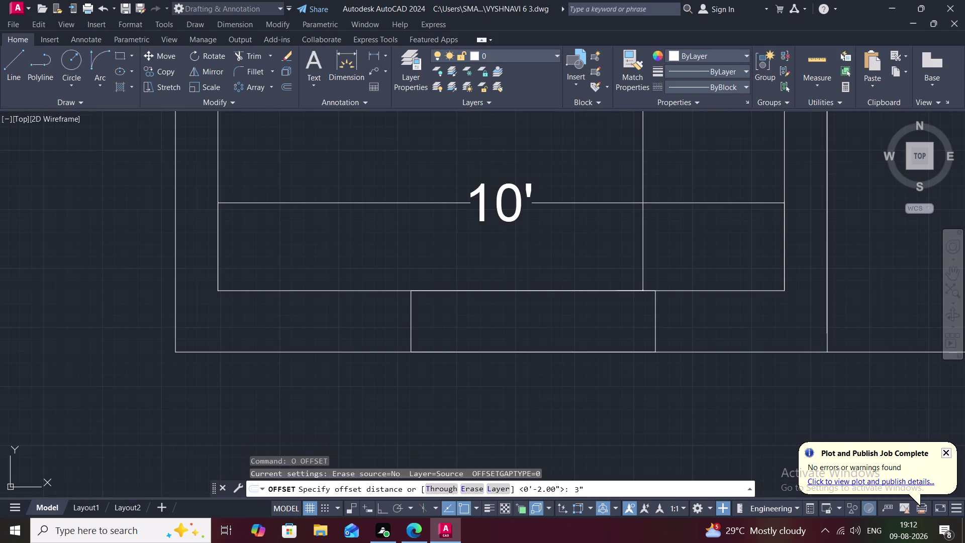
click(545, 348)
click(548, 351)
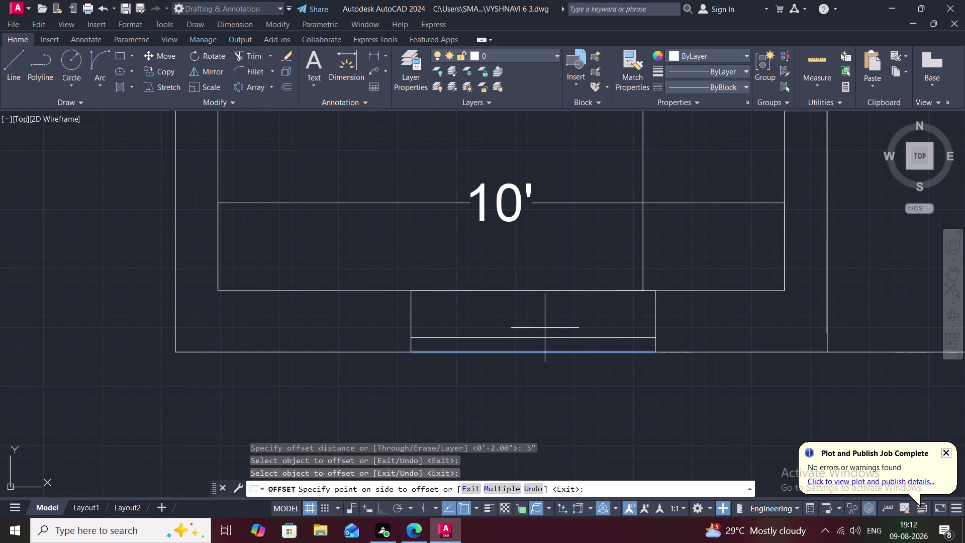
click(545, 323)
click(550, 288)
click(556, 313)
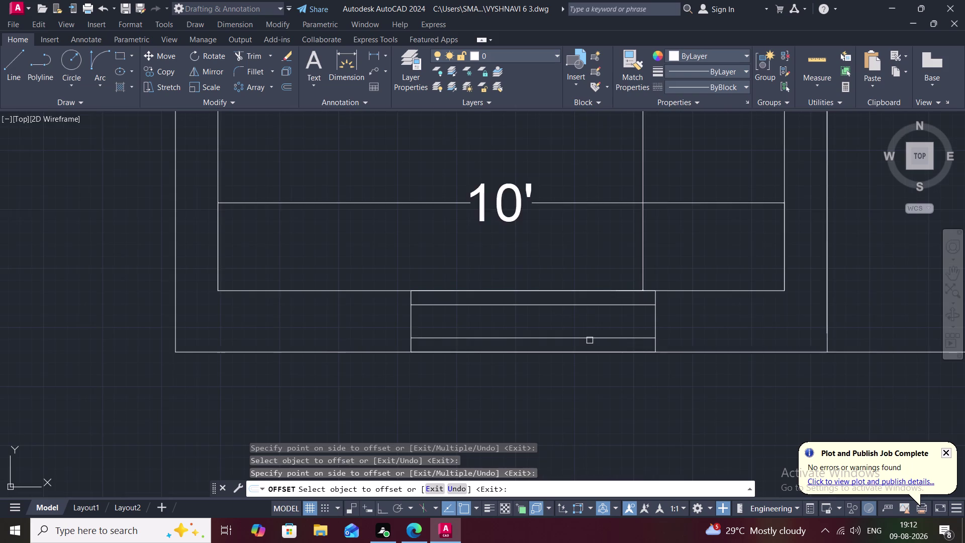
Offset 3-inch parallel lines in the side window on the store room's right wall.
scroll(down, 3)
middle_drag(724, 316, 698, 394)
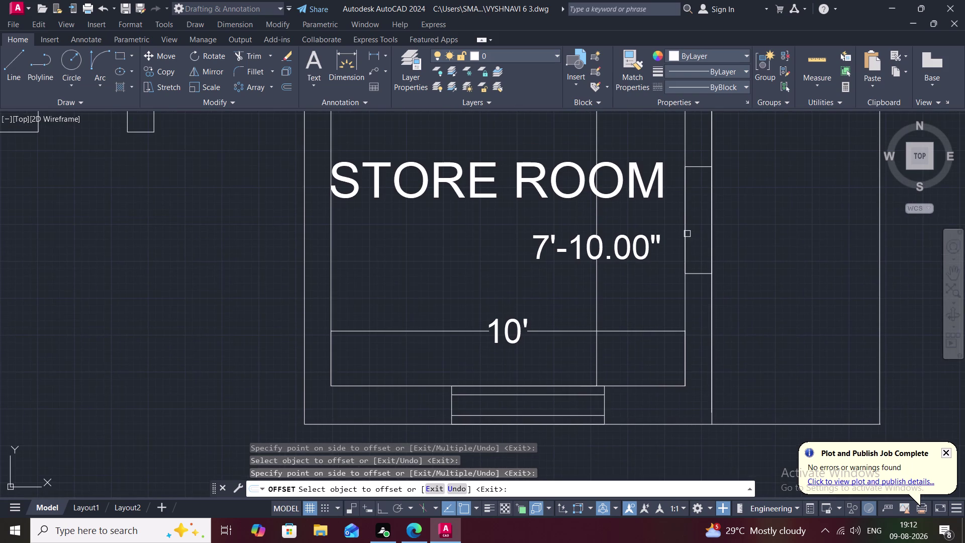
key(space)
key(space)
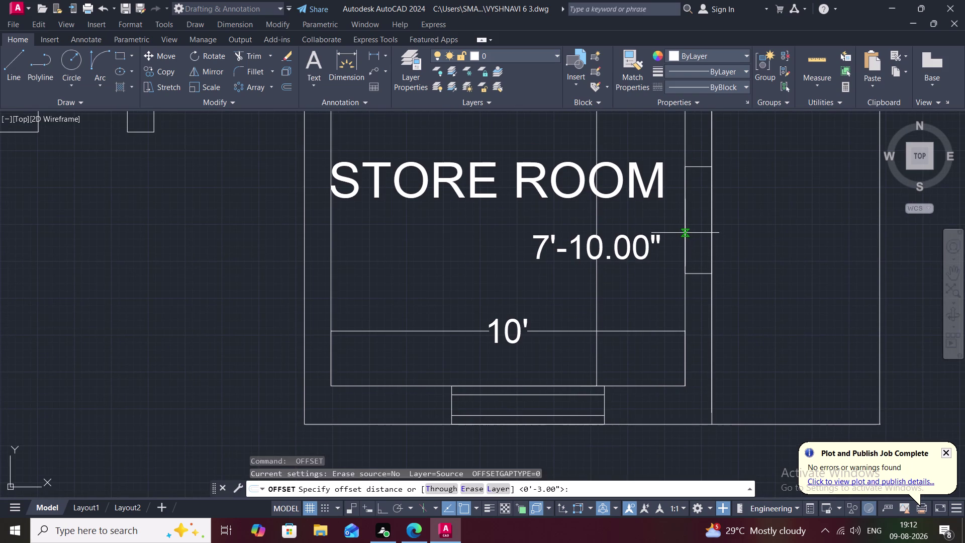
key(space)
click(685, 233)
click(696, 235)
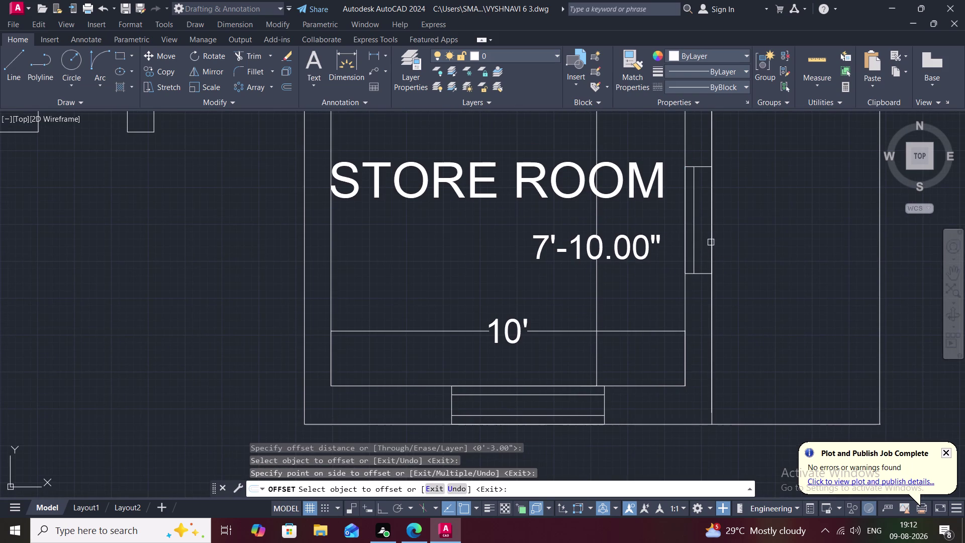
click(711, 242)
click(702, 243)
Add 3-inch parallel lines to the living area's wall window.
middle_drag(694, 219, 695, 375)
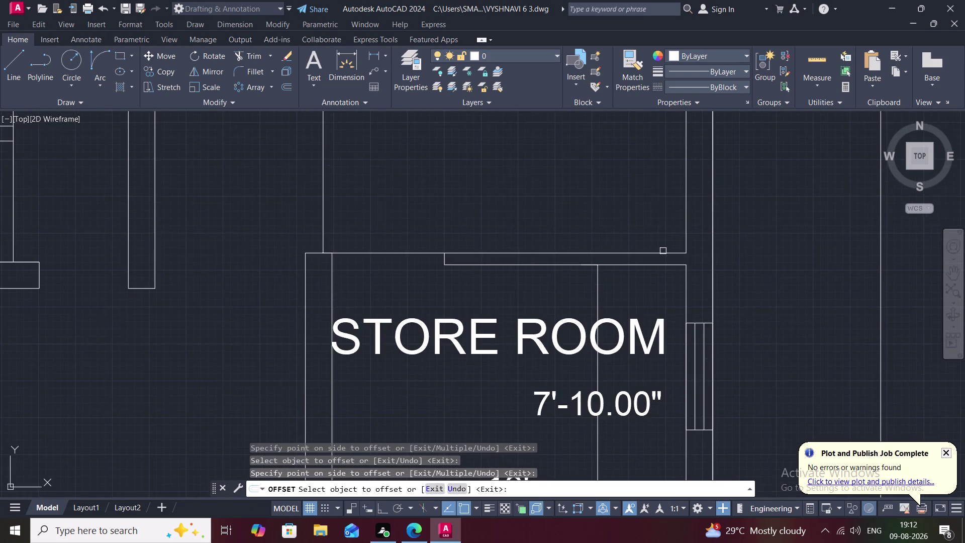
scroll(down, 3)
middle_drag(676, 196, 661, 340)
scroll(down, 3)
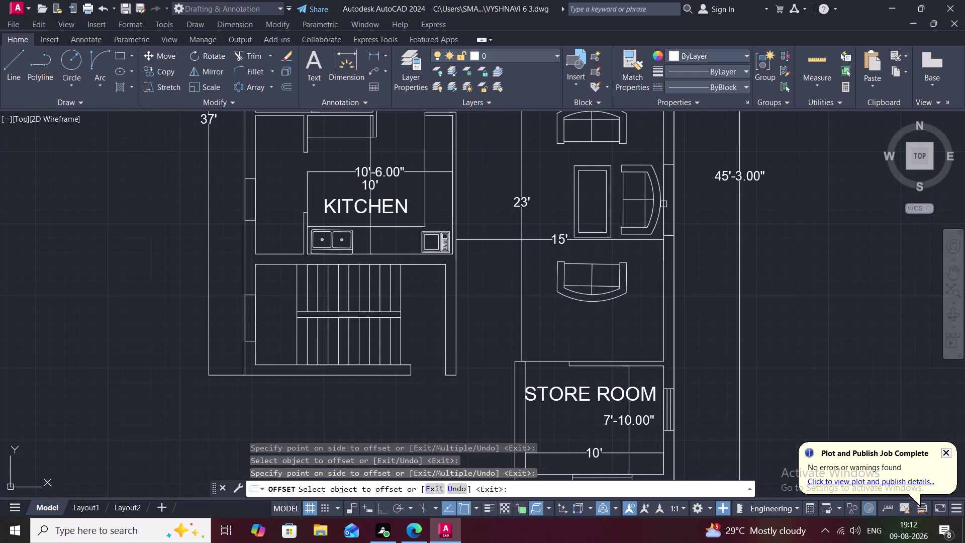
click(665, 214)
click(670, 217)
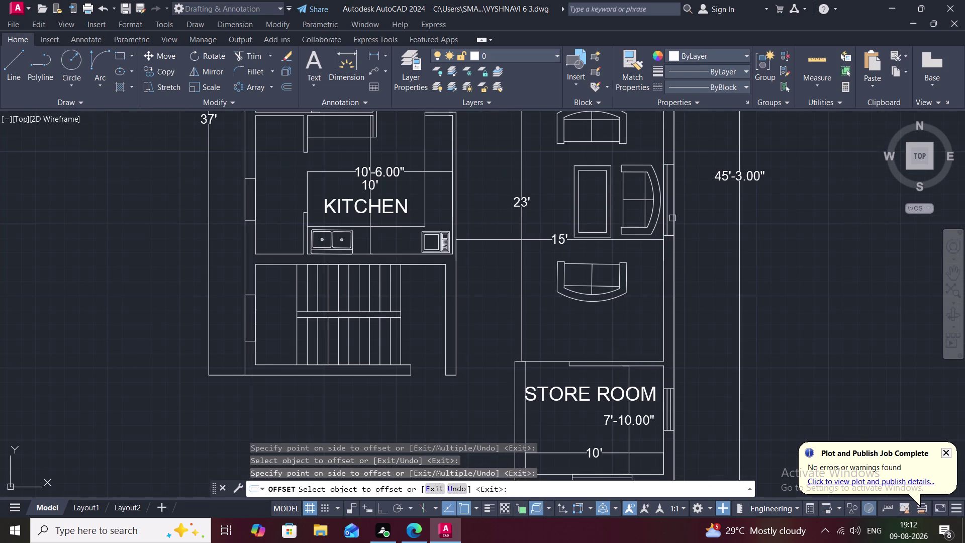
click(672, 218)
click(665, 215)
Offset window lines in the living area's side window and the upper window.
middle_drag(661, 226, 619, 434)
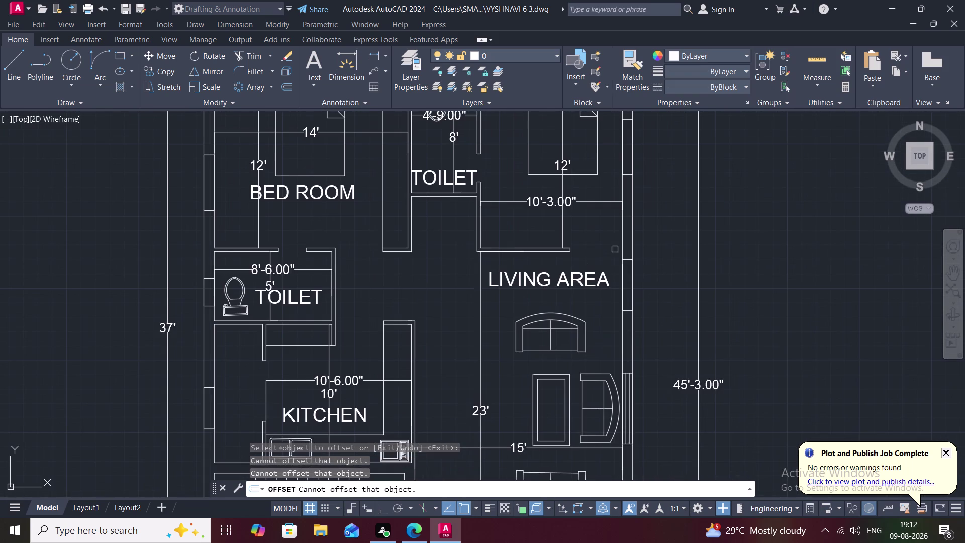
click(621, 287)
click(628, 287)
click(633, 291)
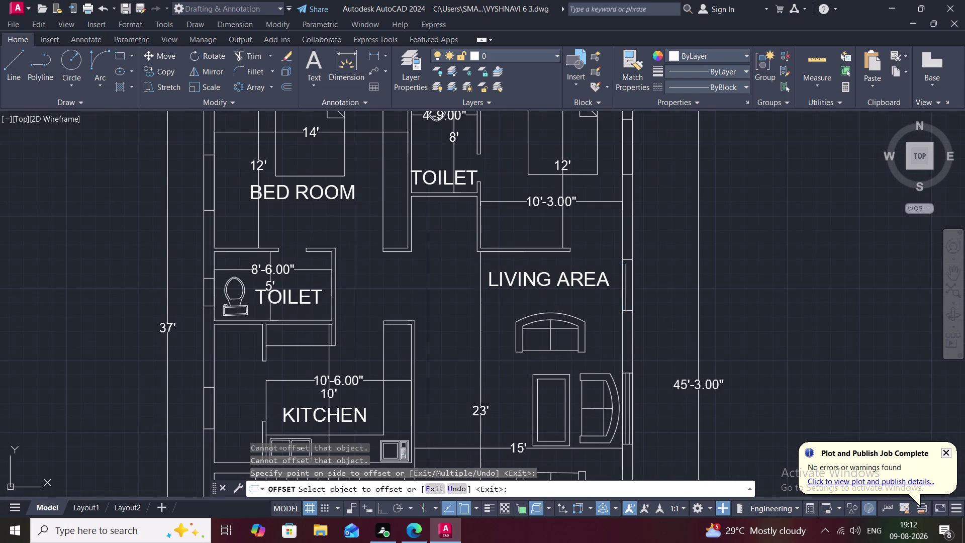
click(626, 293)
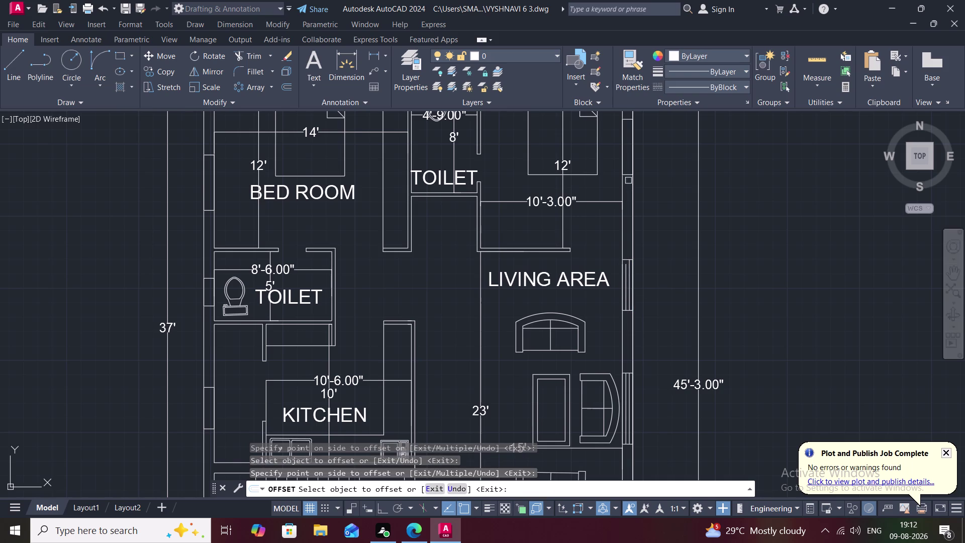
click(622, 148)
click(633, 154)
click(633, 154)
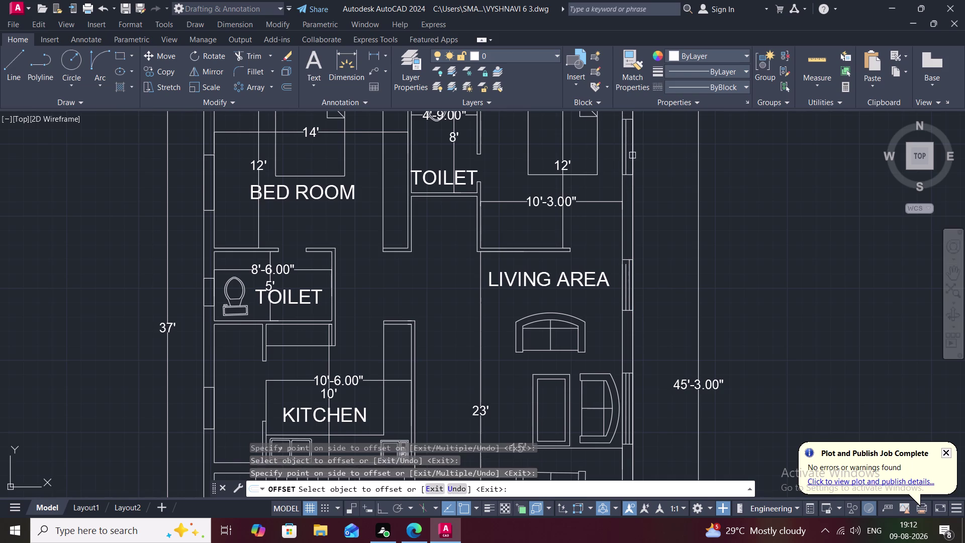
click(632, 158)
click(627, 156)
middle_drag(613, 159, 610, 382)
scroll(up, 3)
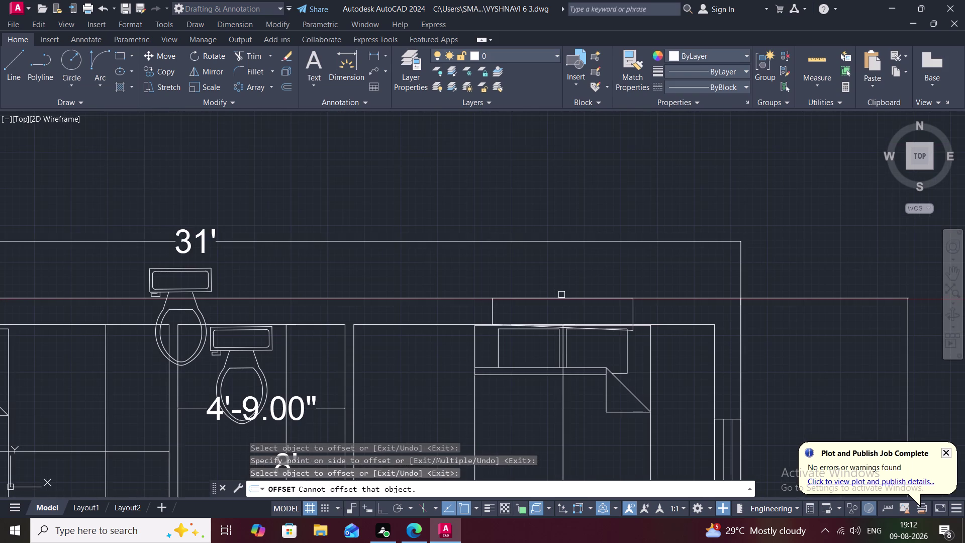
Attempt an offset of the top window opening's lines, then cancel it.
click(563, 296)
click(571, 317)
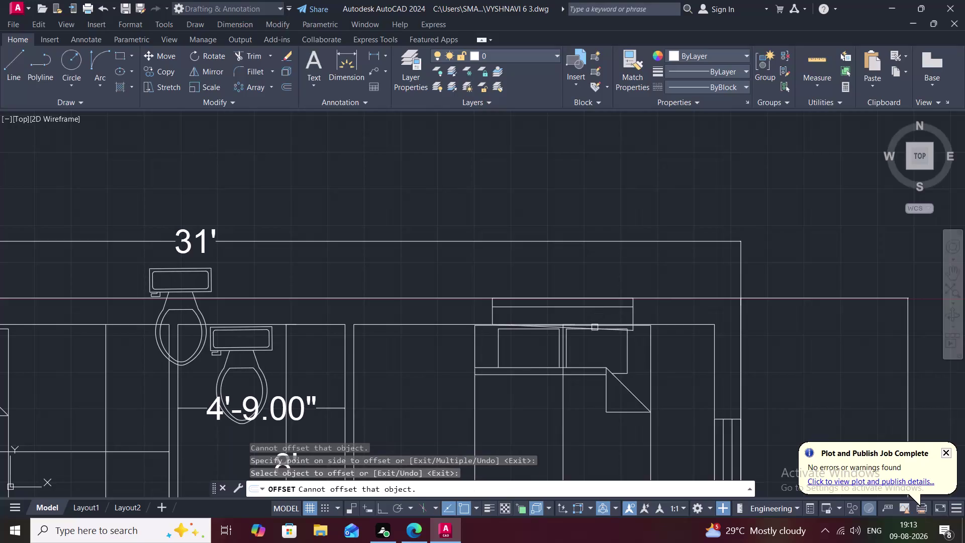
click(595, 328)
click(595, 320)
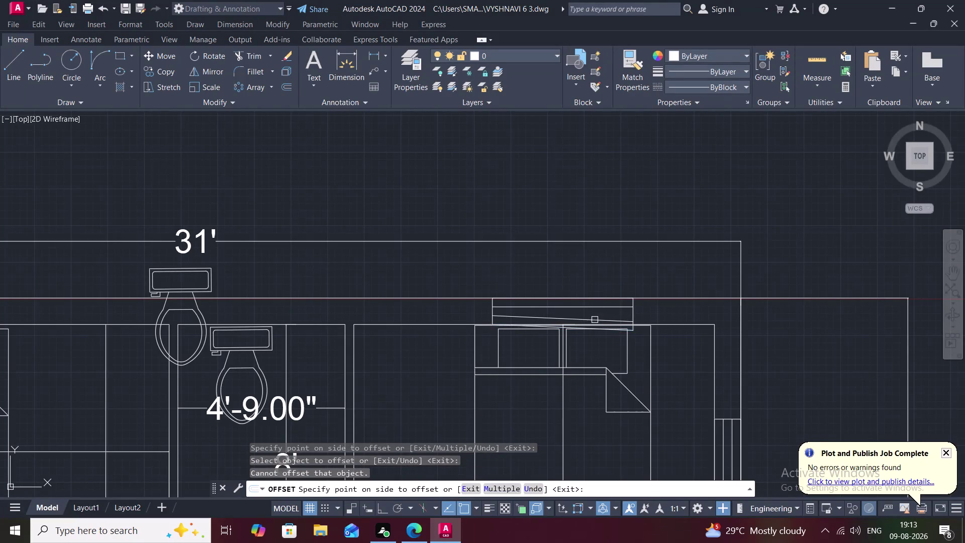
click(595, 328)
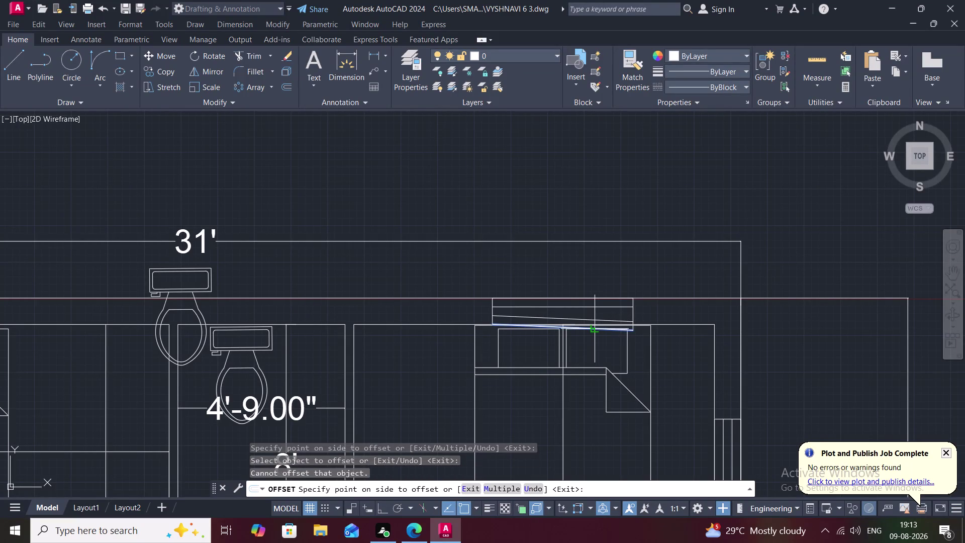
key(Delete)
key(Escape)
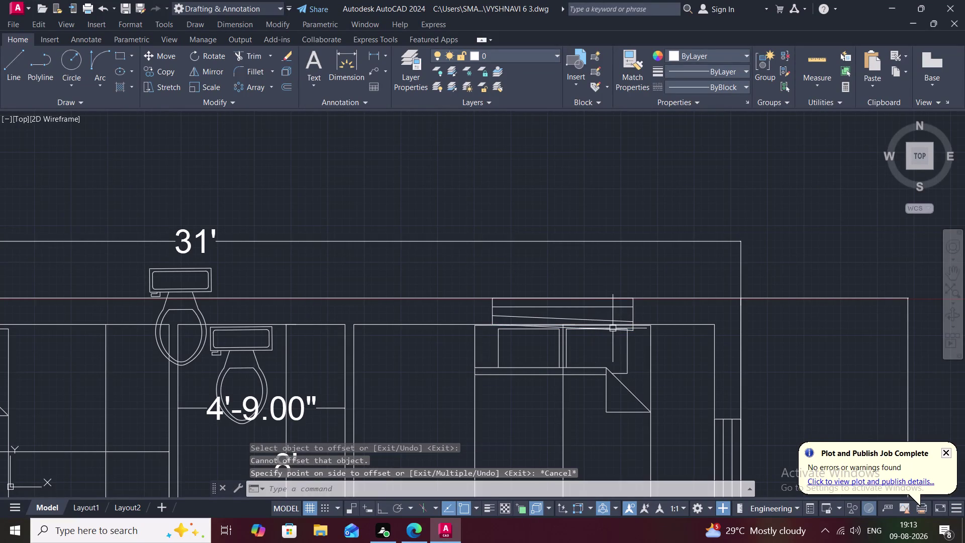
Erase the stray slanted line and one extra object from the top window.
click(595, 320)
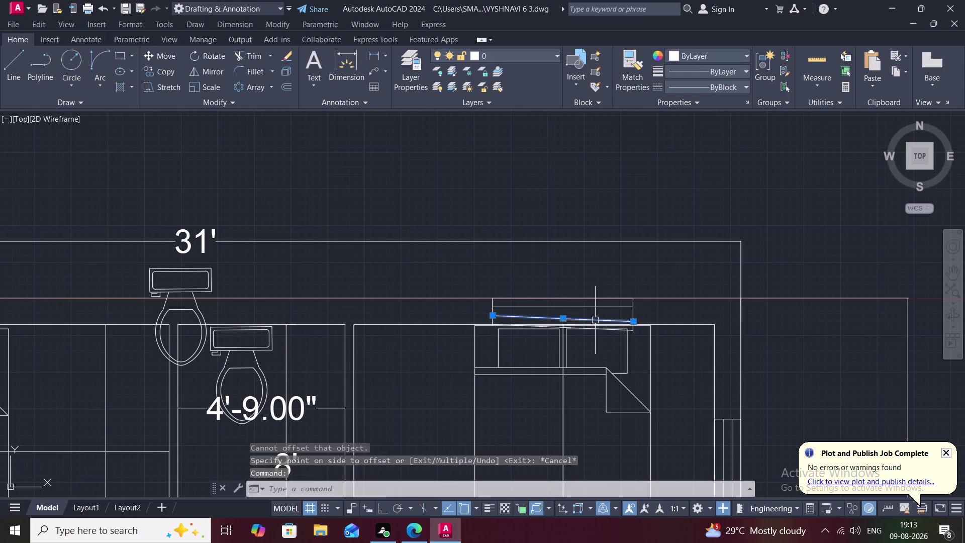
key(Delete)
click(605, 330)
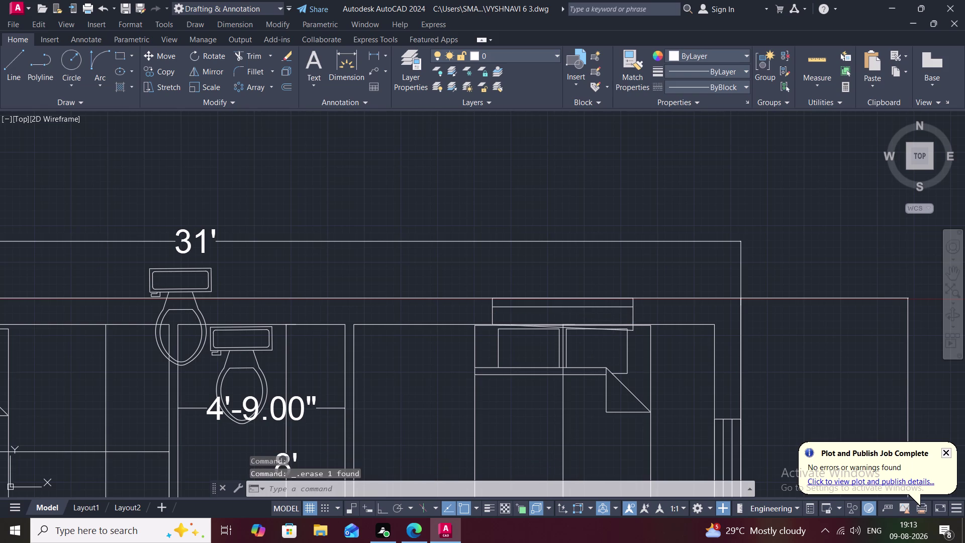
key(Delete)
key(space)
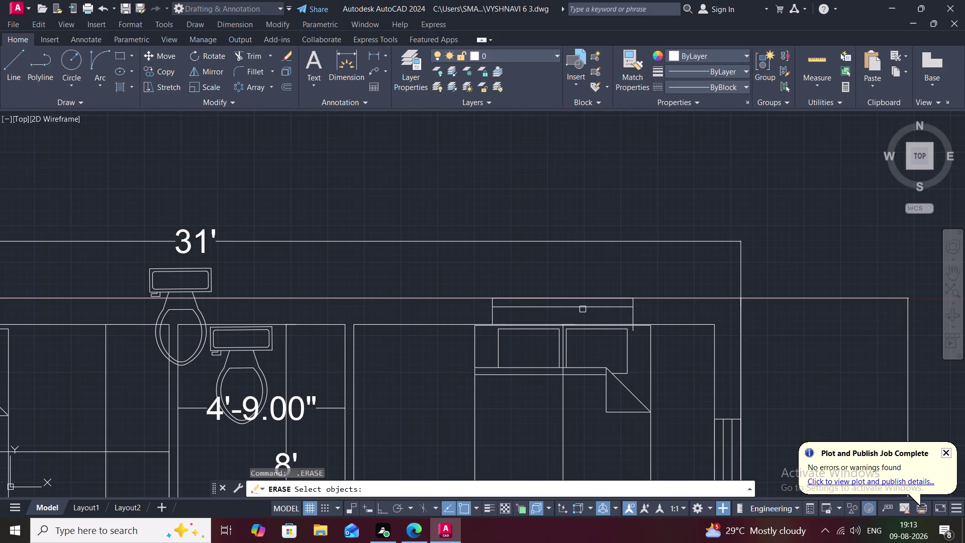
key(Escape)
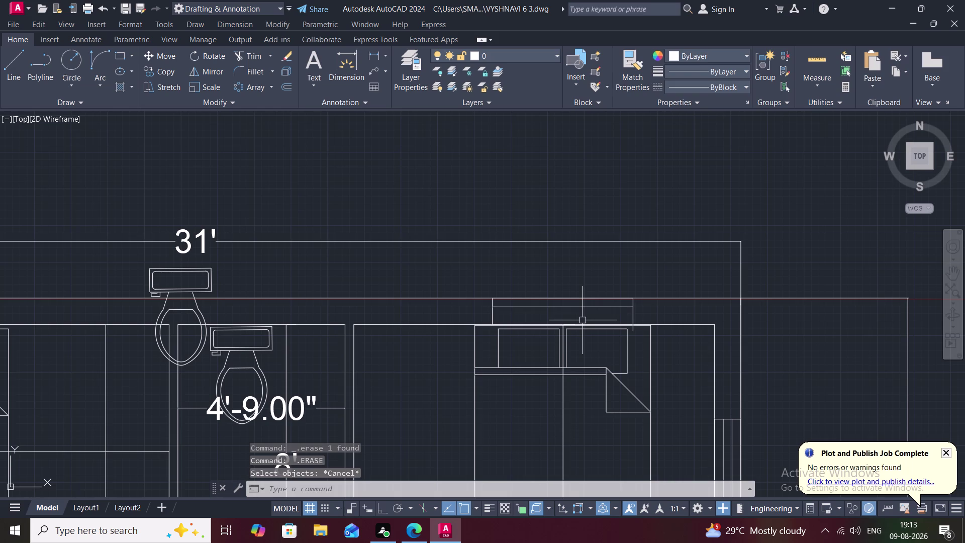
key(l)
key(Escape)
Rerun OFFSET at the default 0'-3" and offset a top window line.
text(O)
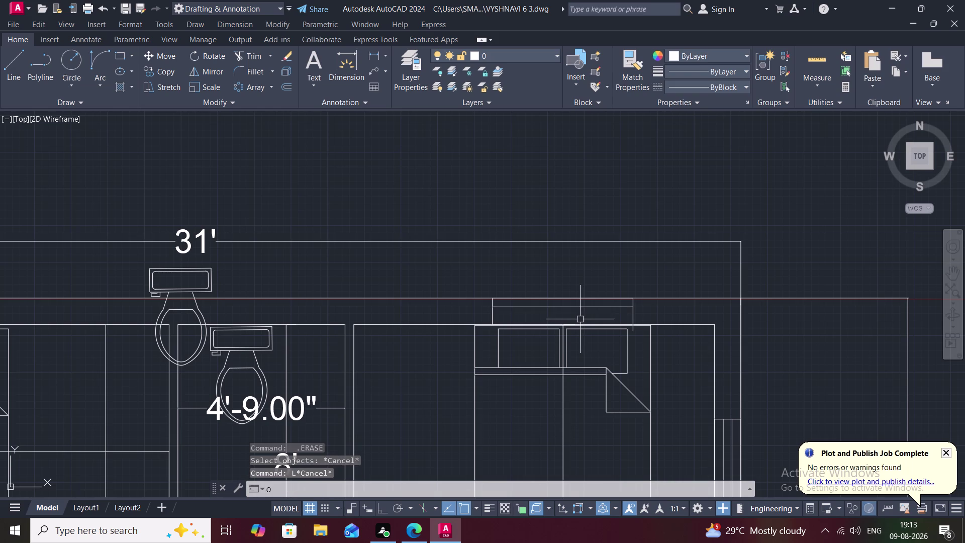
key(space)
key(space)
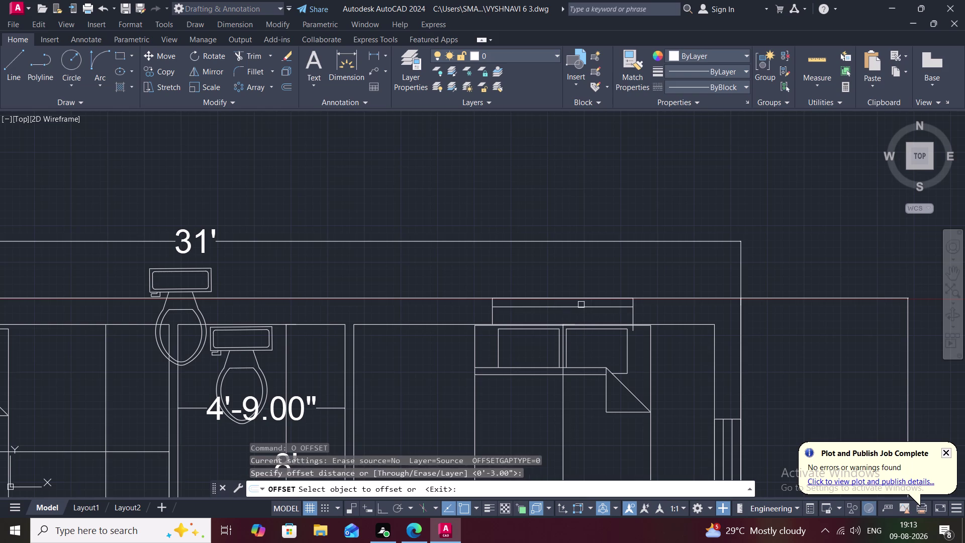
click(581, 304)
click(581, 317)
Offset 3-inch parallel lines in the left bedroom's top window.
middle_drag(394, 311, 480, 314)
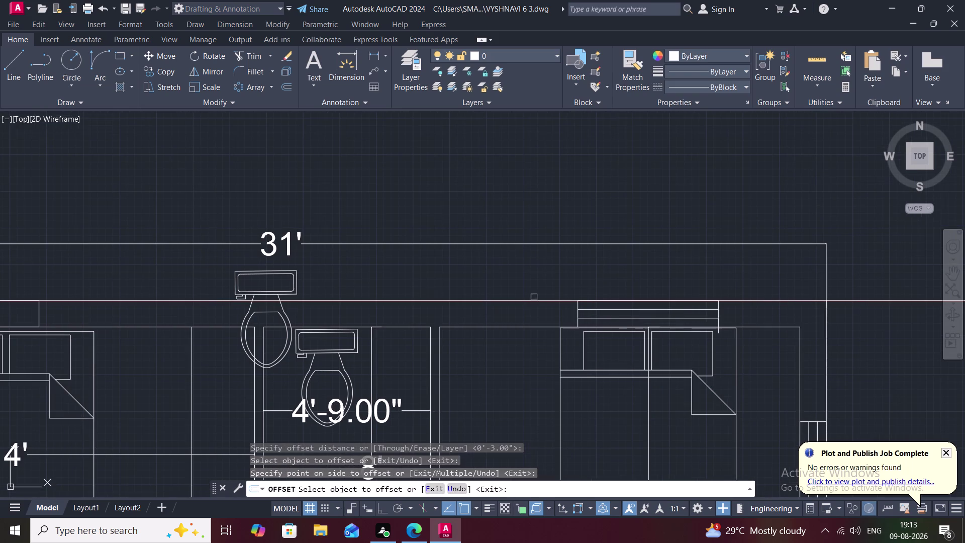
middle_drag(76, 282, 249, 273)
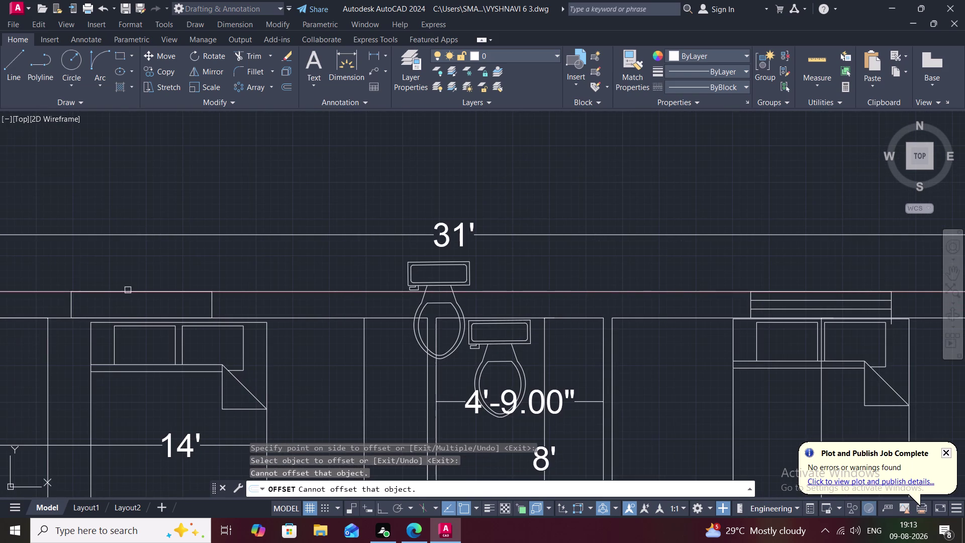
click(136, 291)
click(136, 307)
click(142, 318)
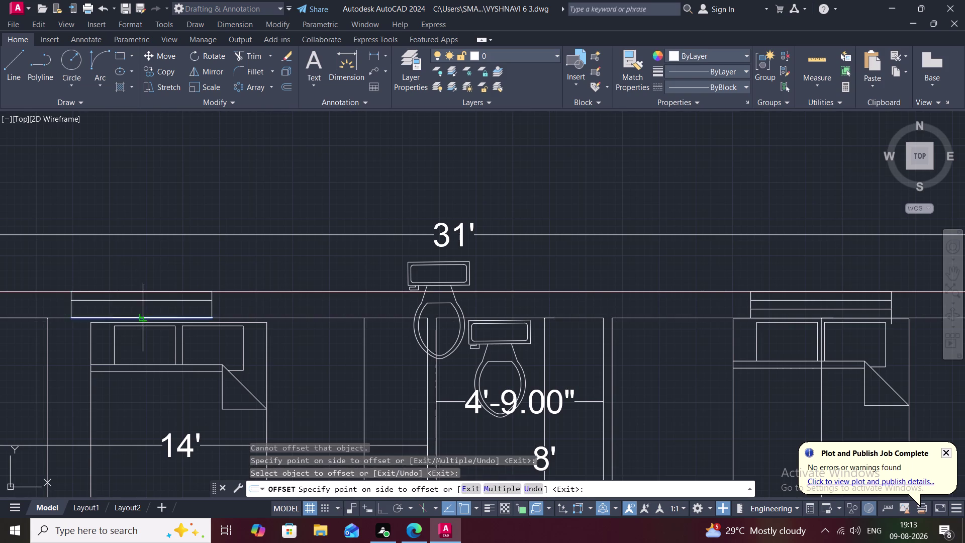
click(145, 307)
middle_drag(132, 329, 380, 293)
scroll(down, 3)
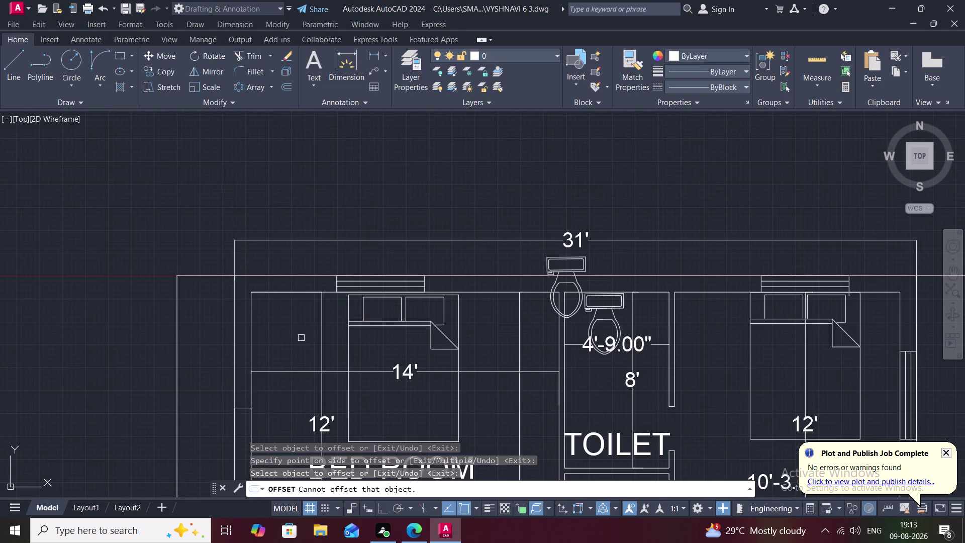
middle_drag(301, 338, 302, 210)
key(space)
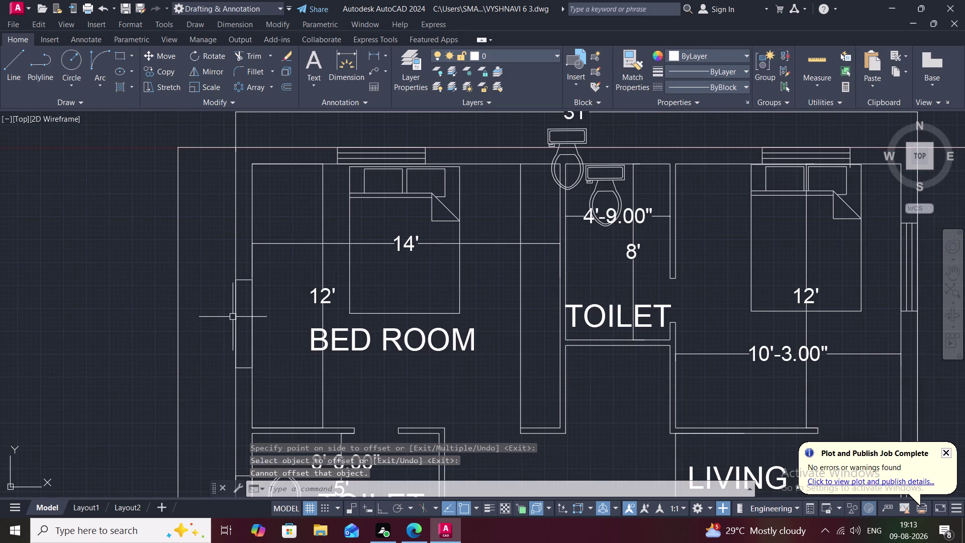
Restart OFFSET at 0'-3" and add parallel lines to the bedroom's left-wall window.
key(space)
key(Escape)
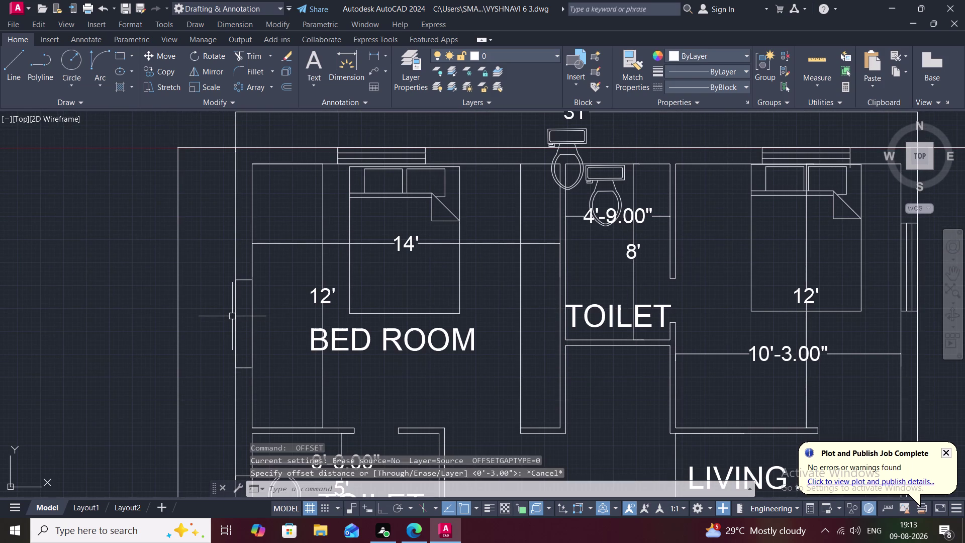
key(space)
key(Escape)
key(space)
key(Escape)
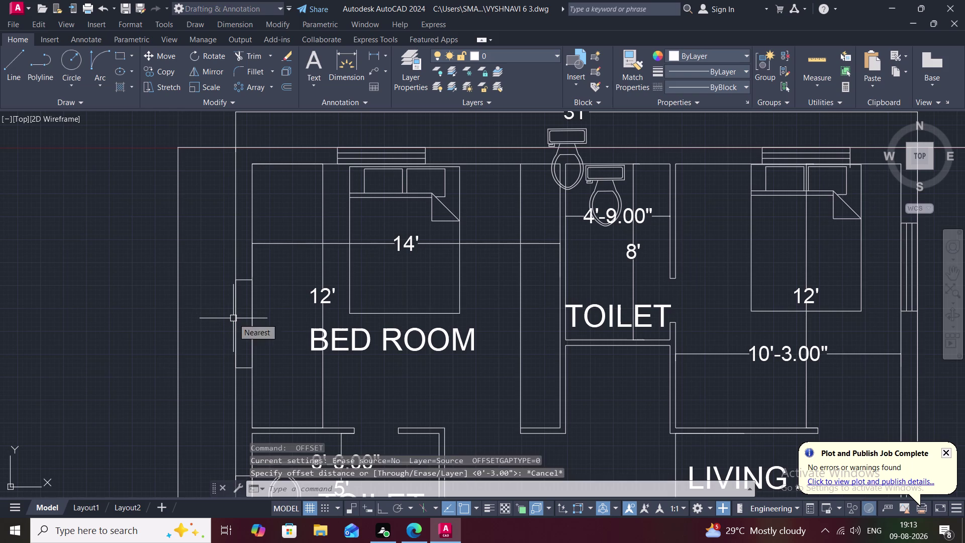
key(space)
key(space)
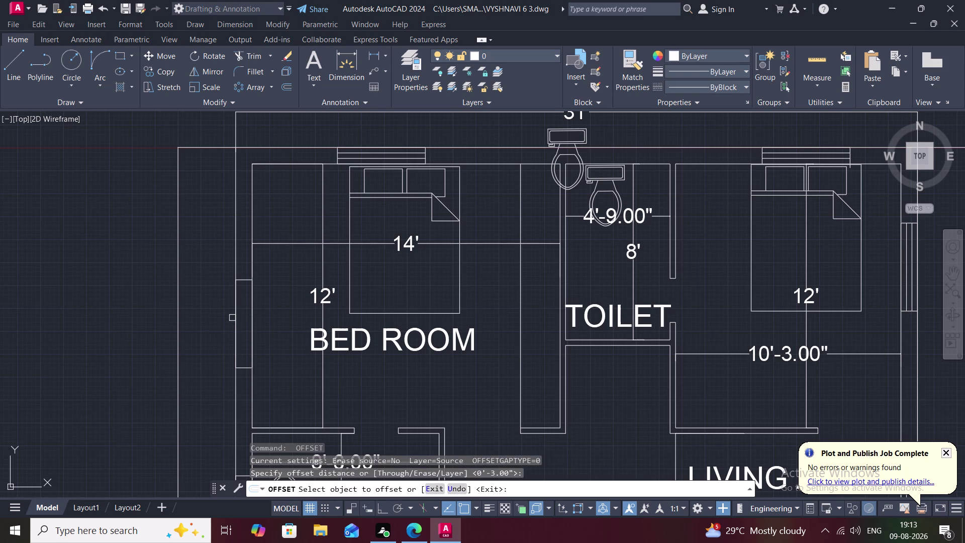
click(236, 320)
click(250, 325)
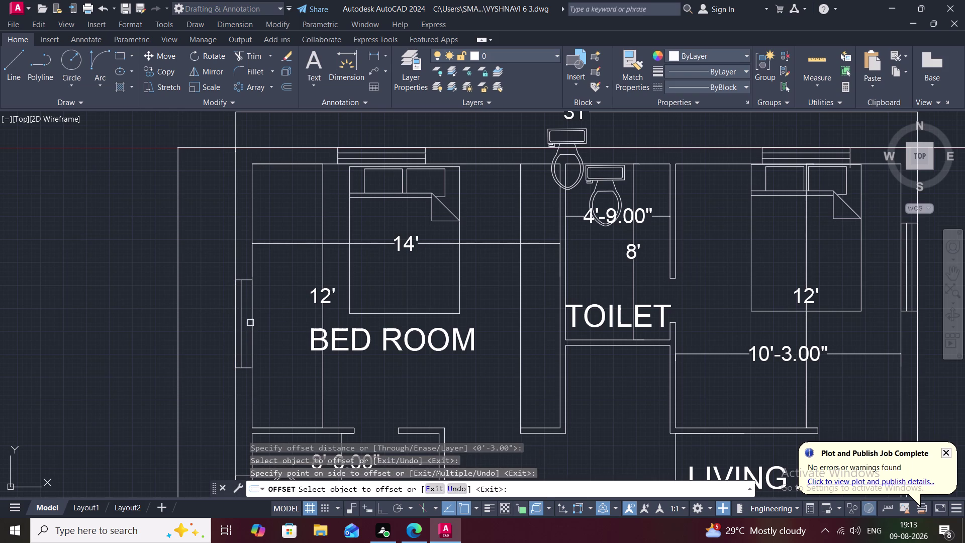
click(253, 324)
click(243, 336)
Offset a parallel line in the toilet's left-wall window.
middle_drag(246, 362, 238, 195)
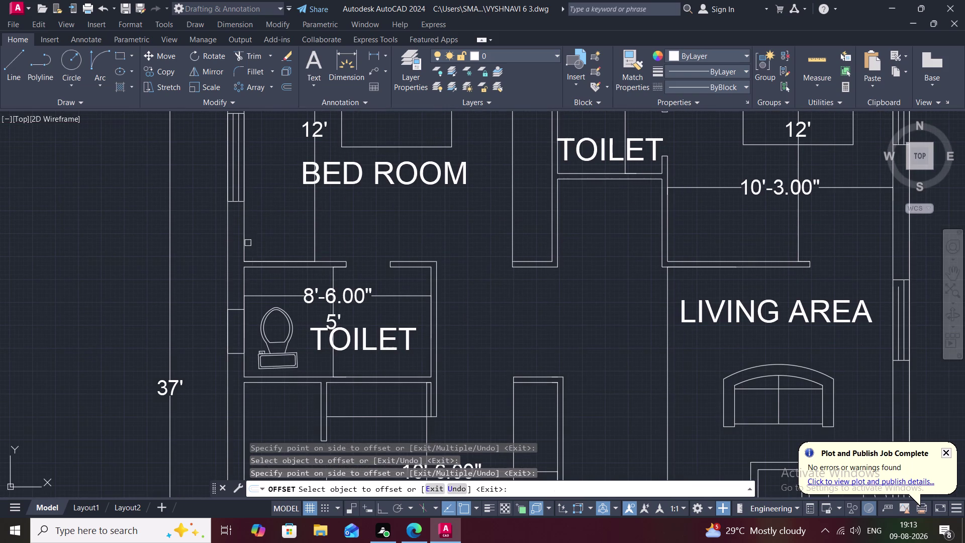
click(228, 335)
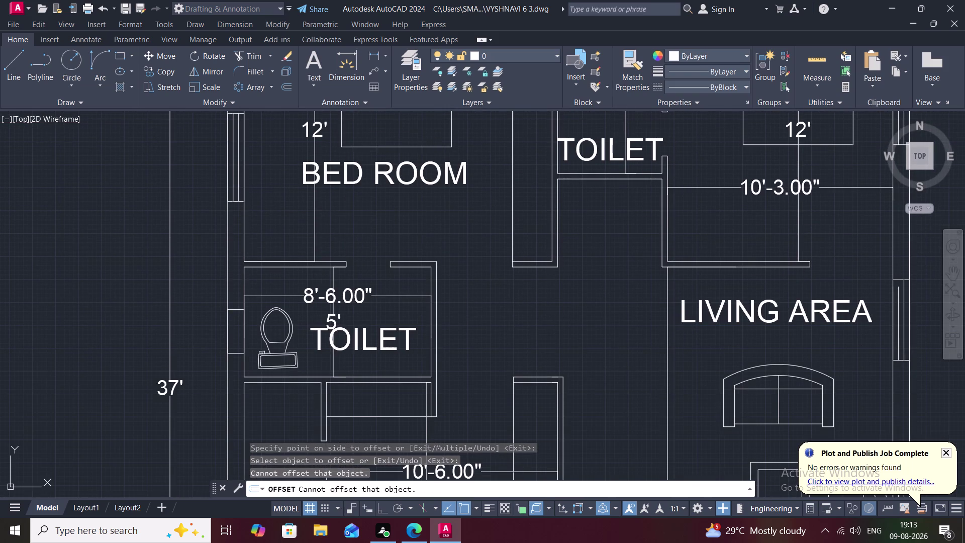
click(237, 335)
click(245, 333)
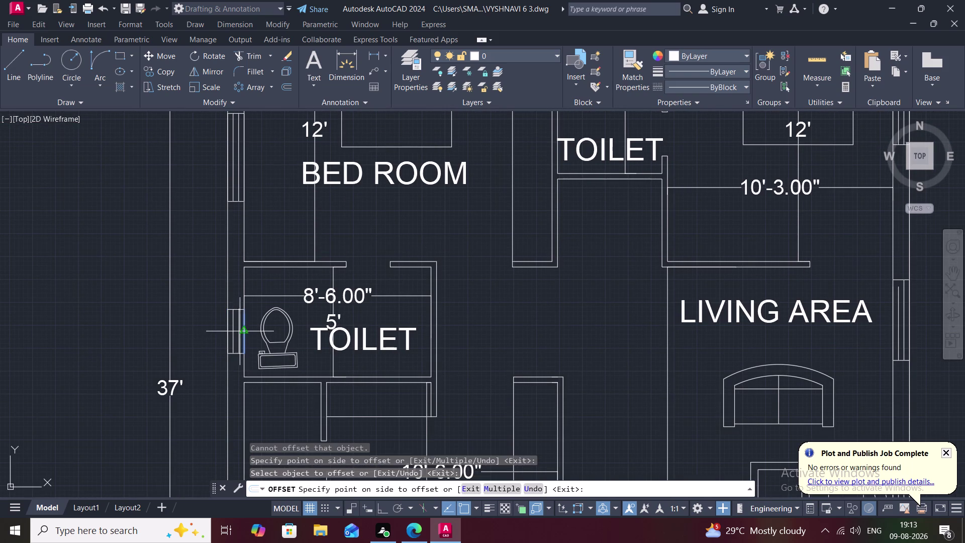
click(240, 332)
Add two parallel lines to the kitchen's left-wall window.
middle_drag(236, 364, 226, 236)
scroll(down, 3)
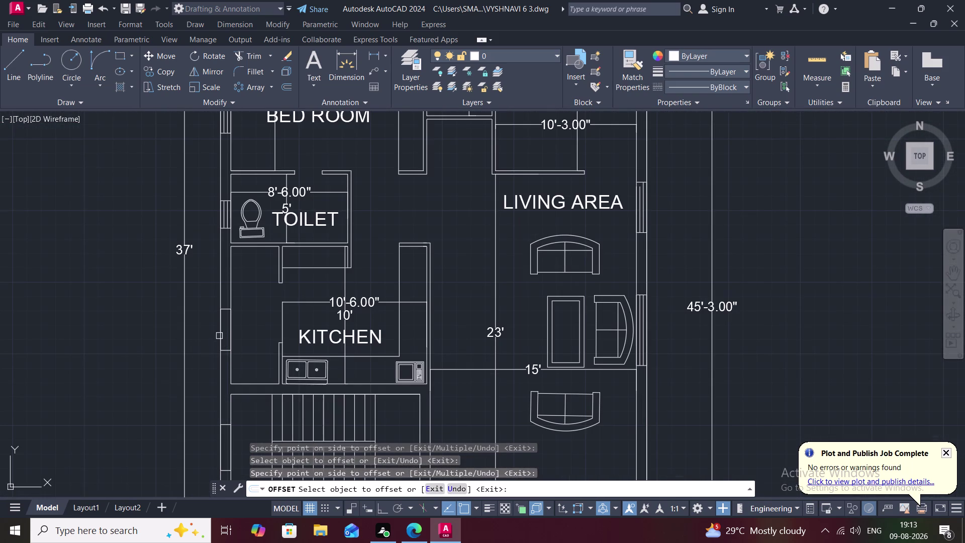
click(221, 334)
click(227, 337)
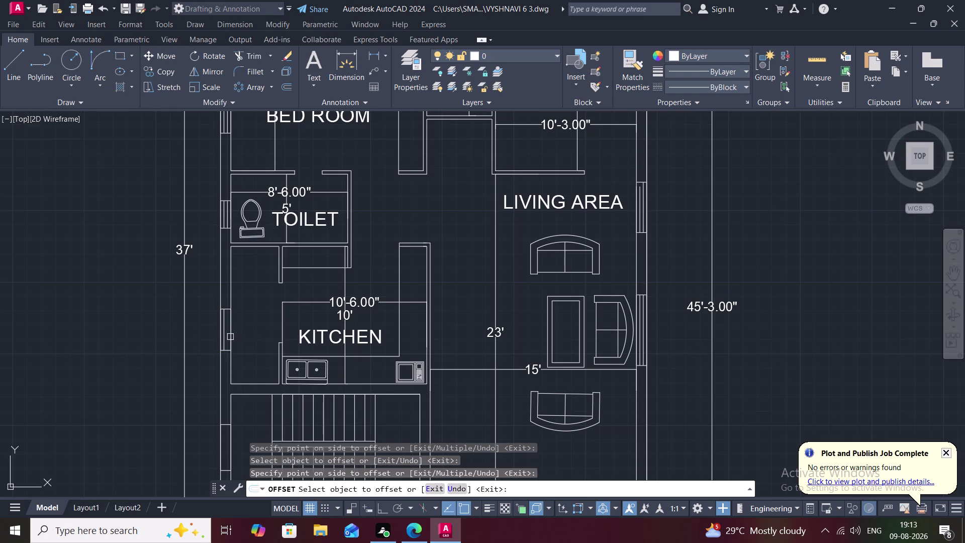
click(231, 337)
click(223, 333)
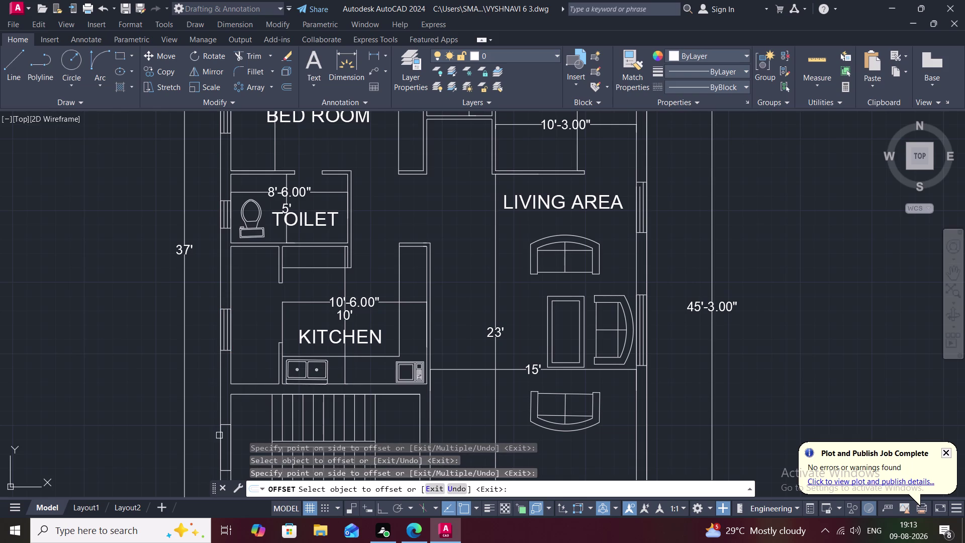
Add two parallel lines to the staircase's left-wall window.
click(219, 435)
click(226, 440)
click(231, 444)
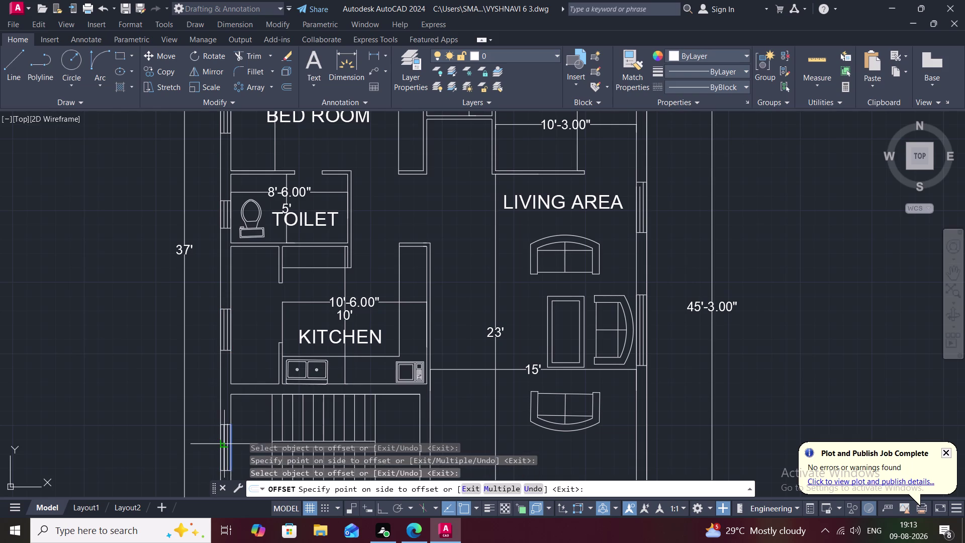
click(225, 443)
middle_drag(236, 446, 229, 272)
scroll(down, 3)
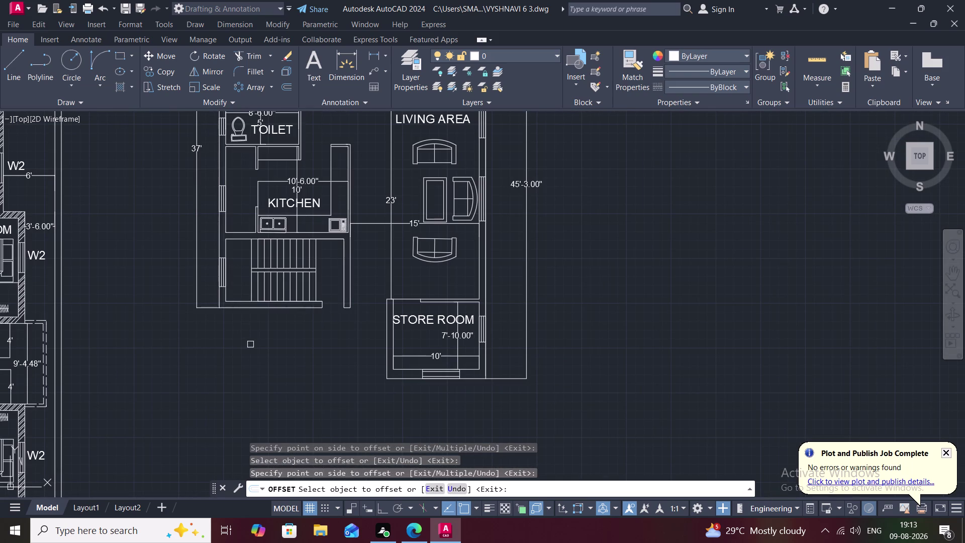
End OFFSET with Esc and zoom out to frame the second floor and residential plans together.
key(Escape)
scroll(down, 3)
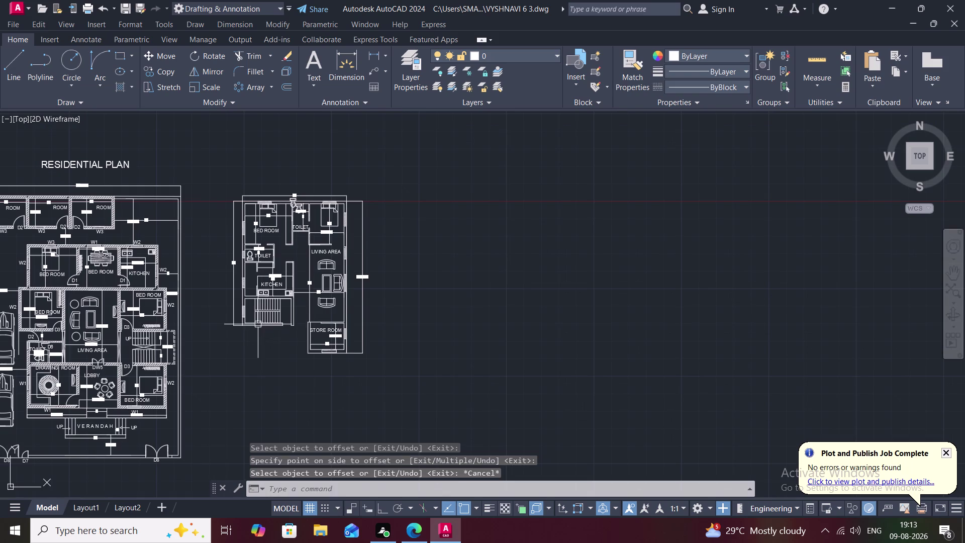
scroll(up, 3)
middle_drag(261, 322, 309, 369)
scroll(down, 3)
scroll(down, 3)
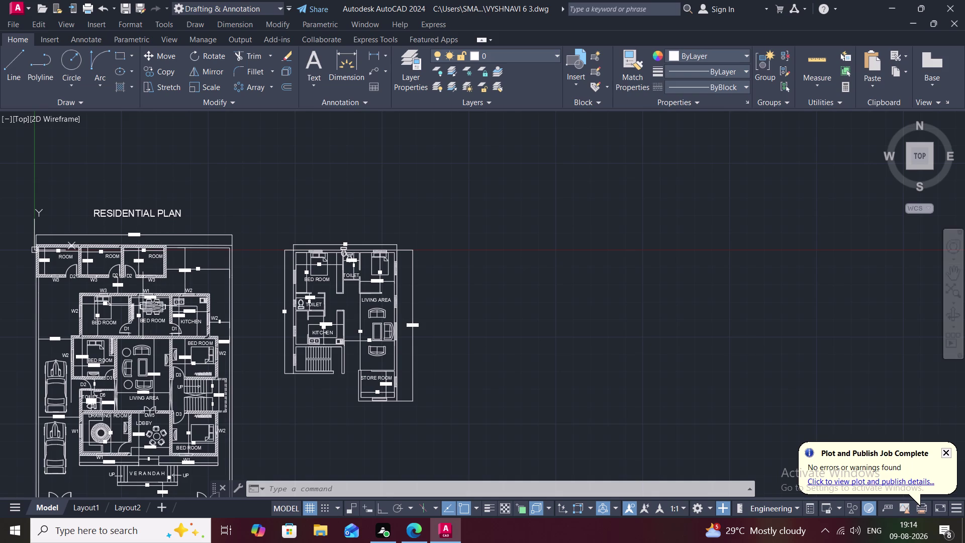
scroll(up, 3)
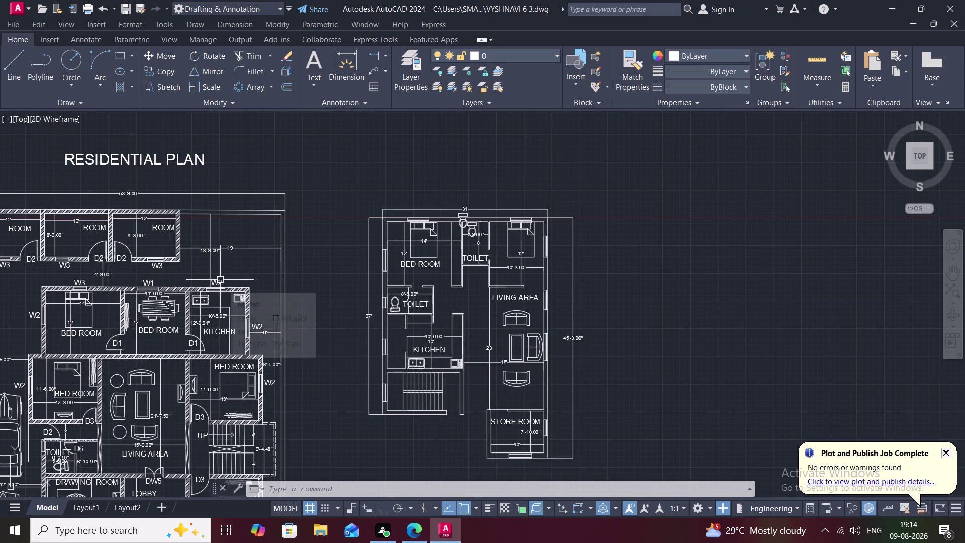
key(v)
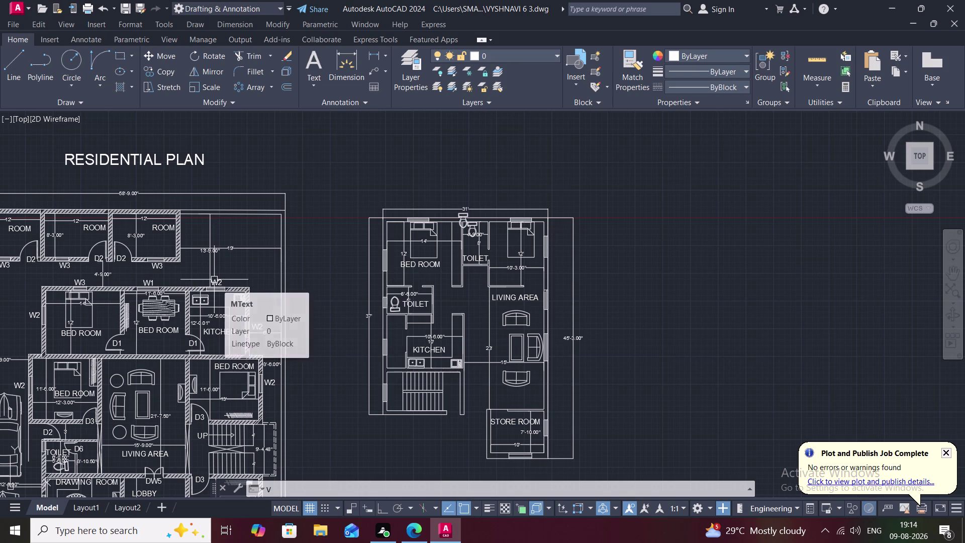
key(BackSpace)
Copy the existing W2 tag to the four second-floor bedroom windows.
text(C)
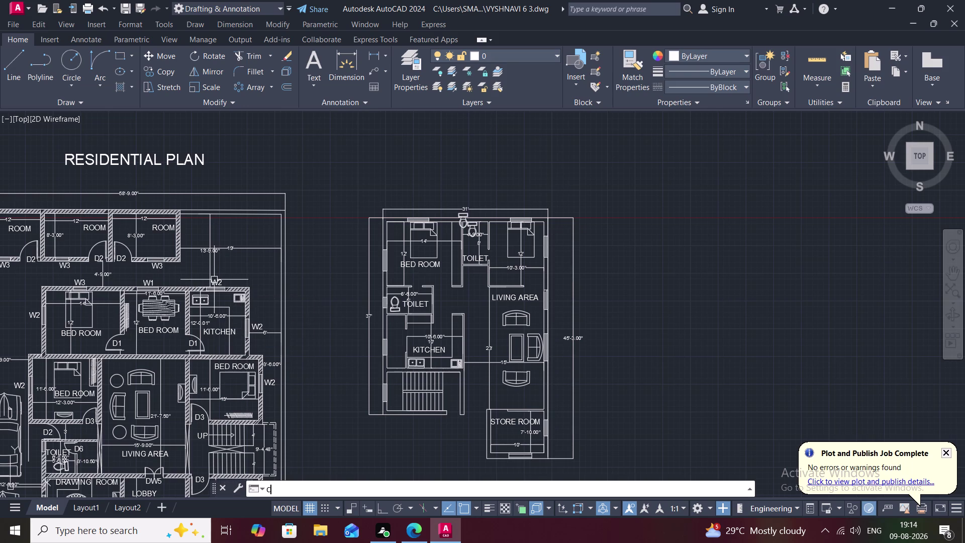
text(O)
key(space)
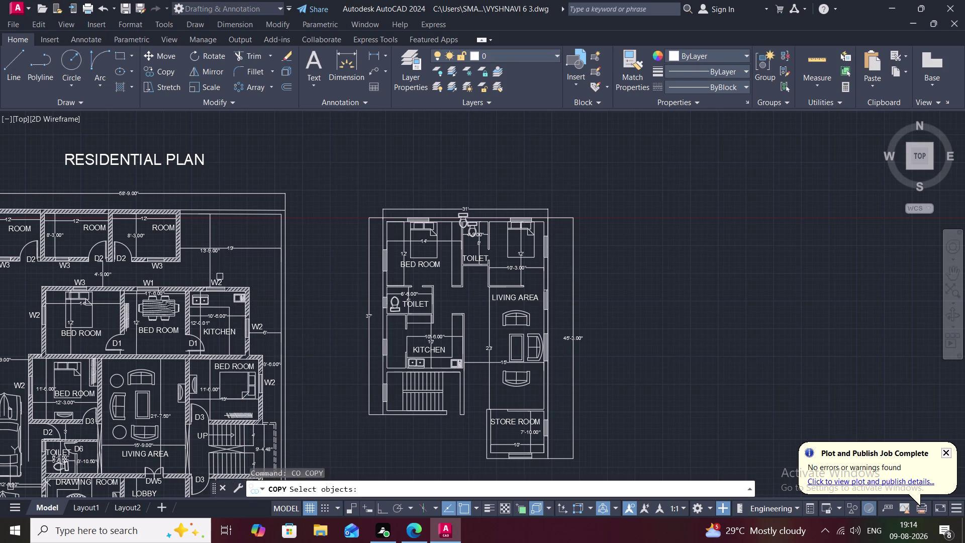
click(216, 280)
right_click(216, 280)
click(216, 280)
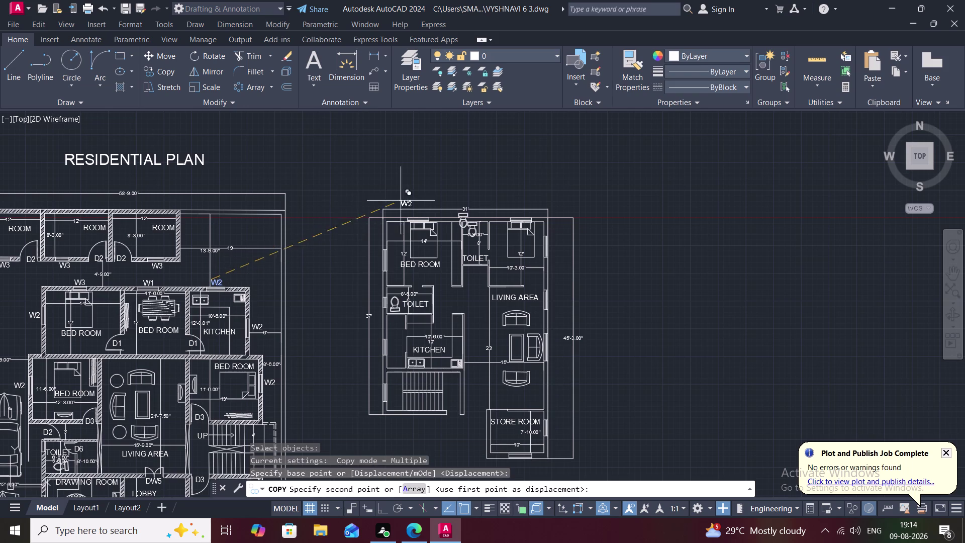
scroll(up, 3)
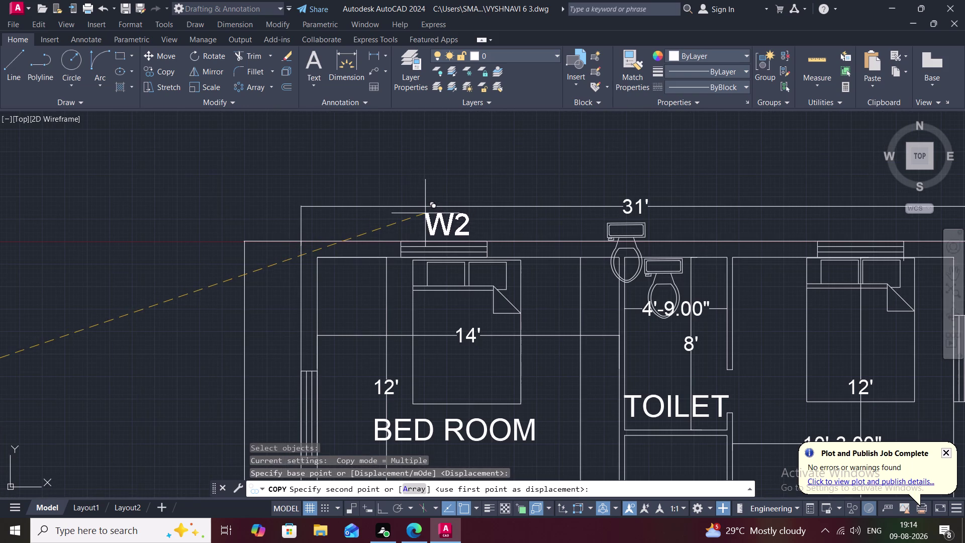
click(425, 214)
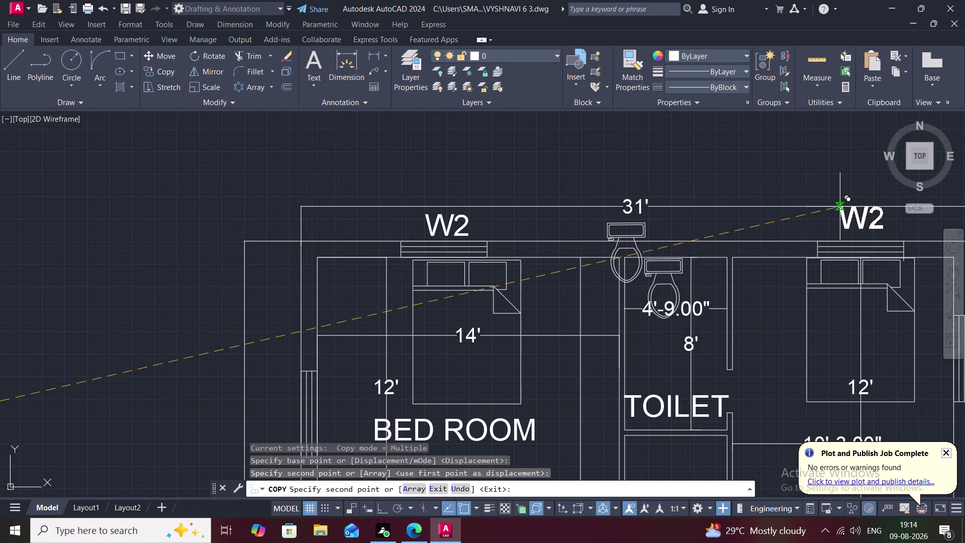
click(838, 208)
middle_drag(770, 286, 580, 76)
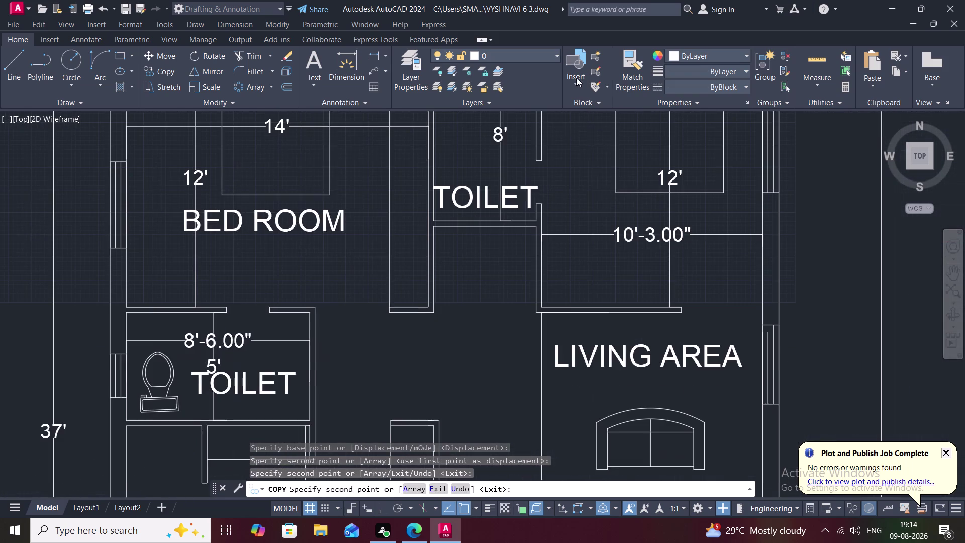
middle_drag(784, 143, 761, 270)
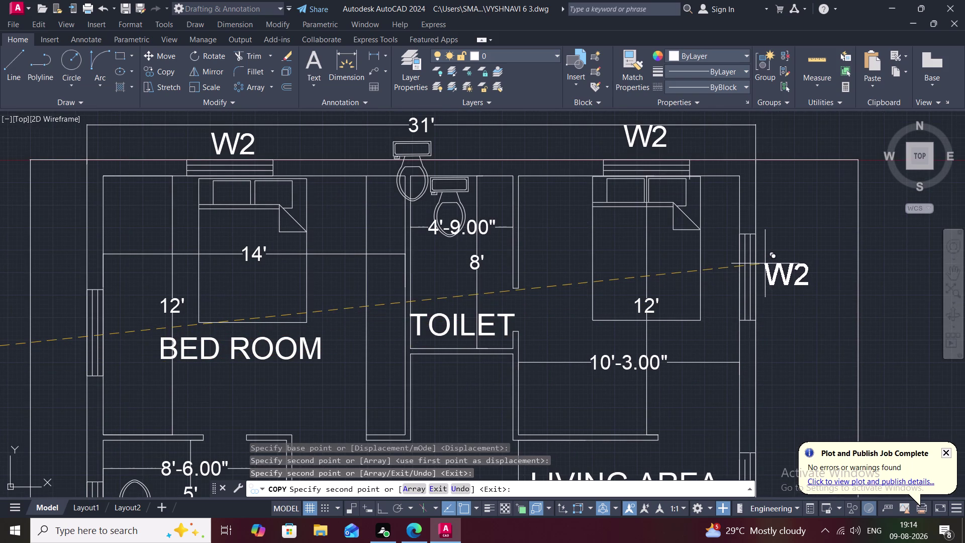
click(764, 263)
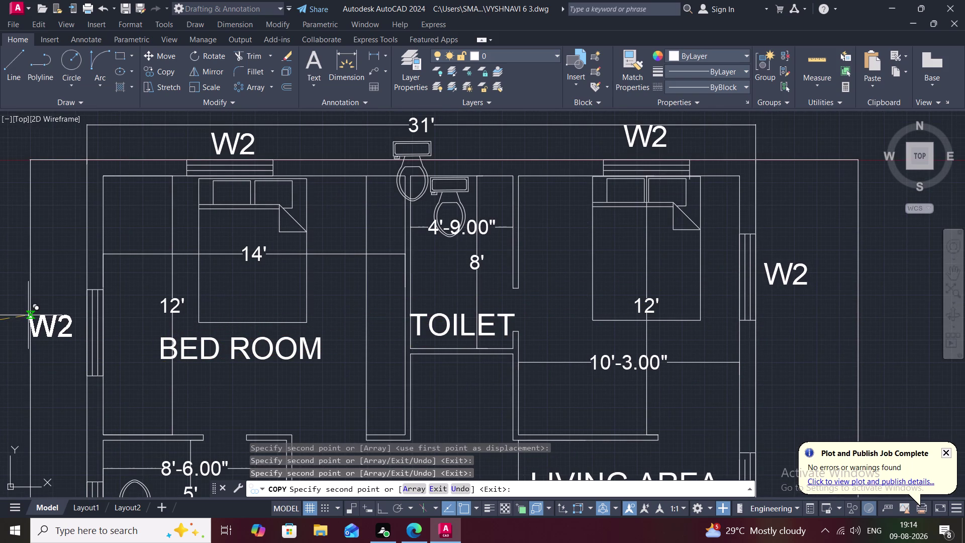
click(34, 319)
Add W2 tags at the two living-area windows and finish copying.
middle_drag(312, 393, 312, 393)
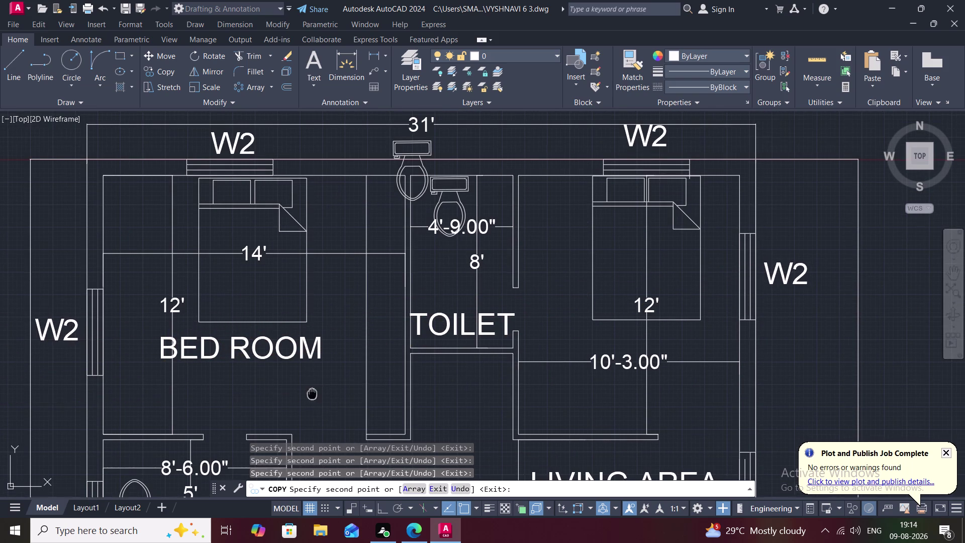
middle_drag(312, 392, 216, 41)
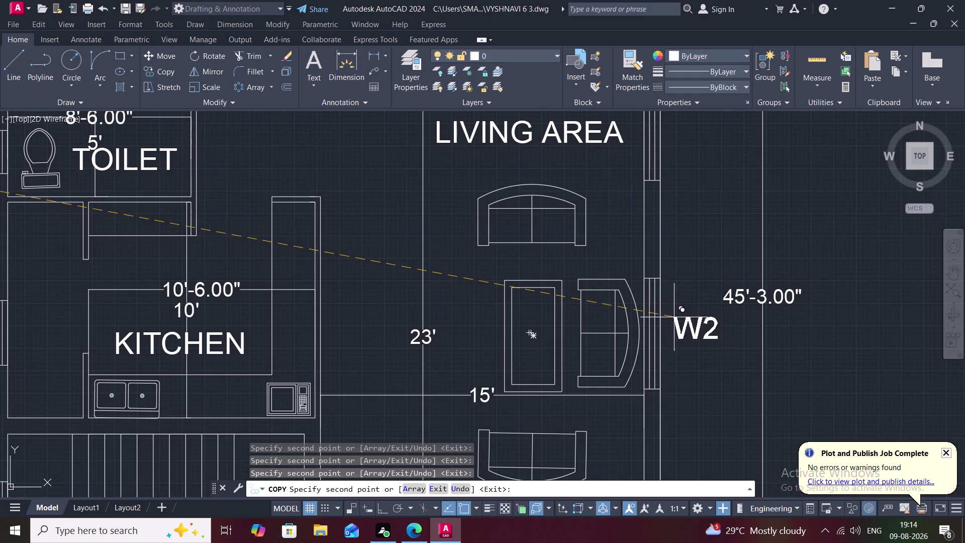
click(674, 317)
middle_drag(667, 325, 630, 225)
middle_drag(631, 149, 644, 180)
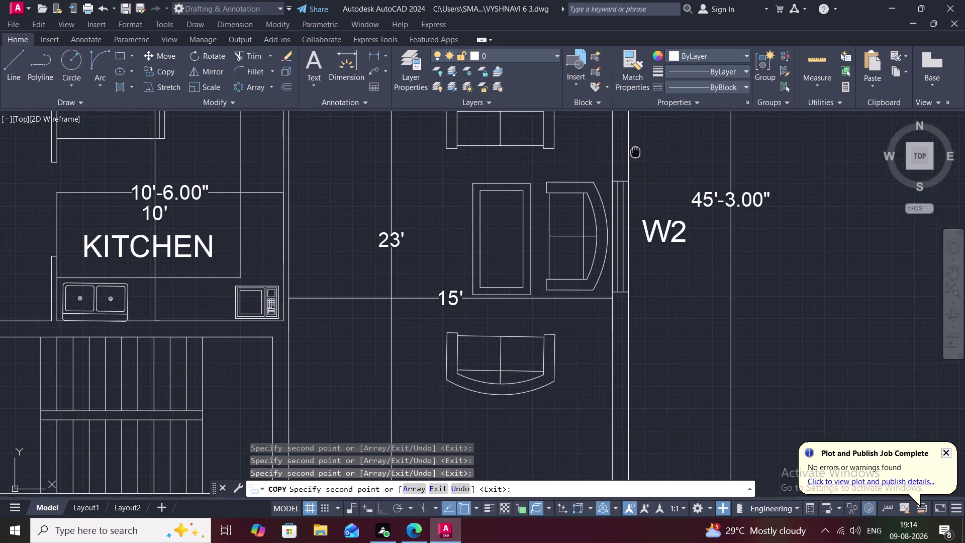
middle_drag(643, 181, 652, 306)
scroll(down, 3)
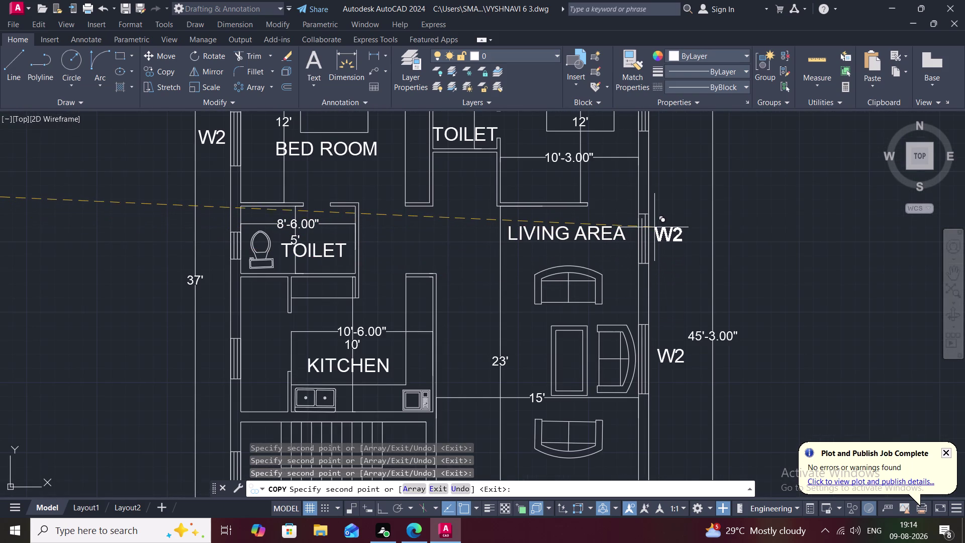
click(654, 229)
middle_drag(659, 287, 597, 209)
scroll(down, 3)
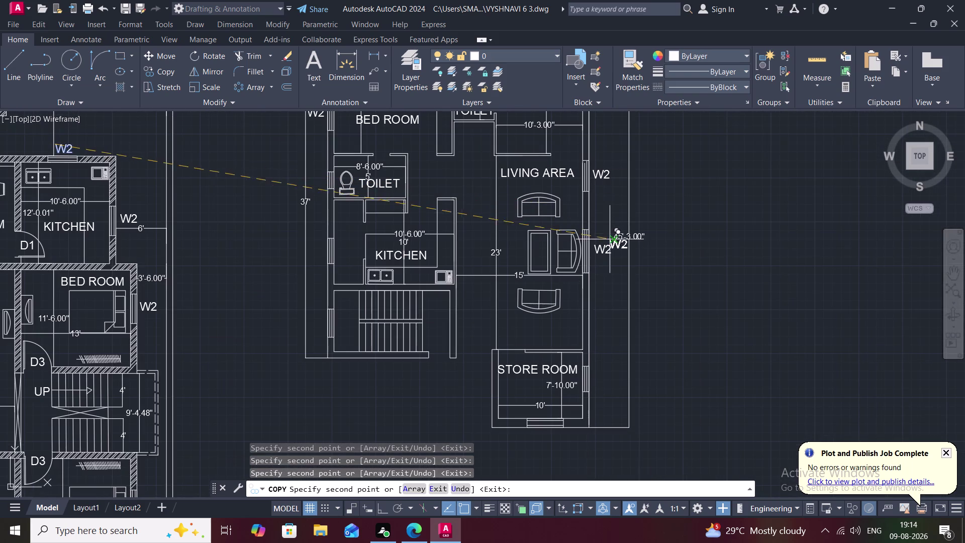
key(Escape)
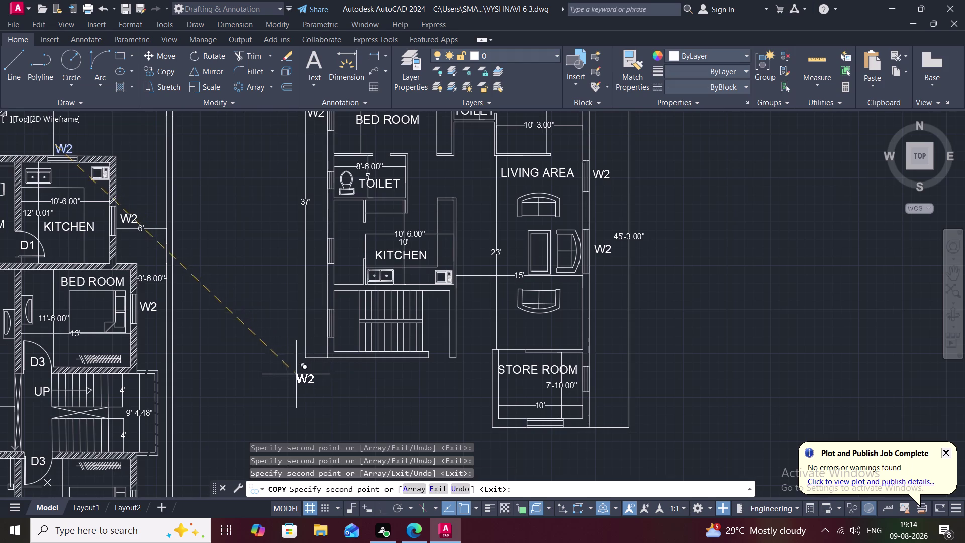
middle_drag(44, 196, 194, 251)
scroll(down, 3)
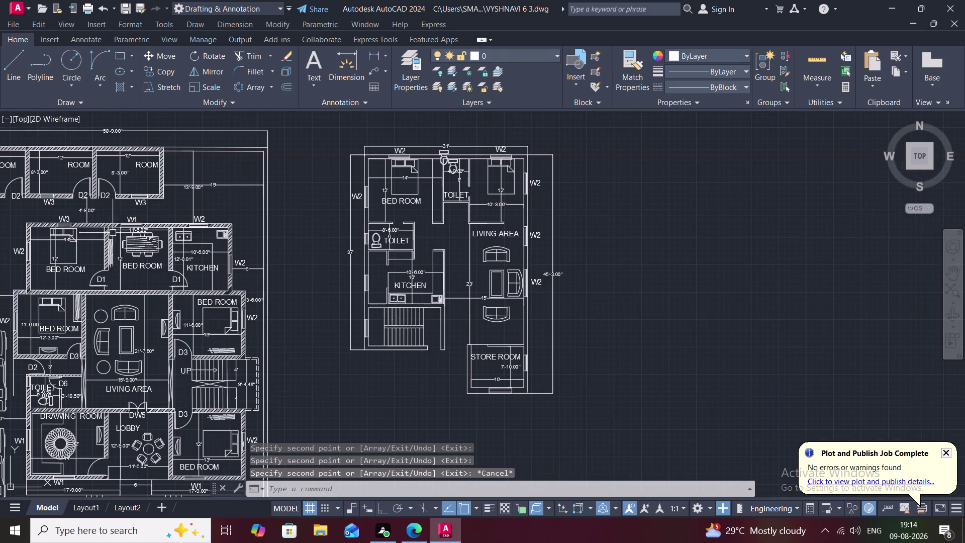
Copy the W1 tag to the second-floor kitchen window.
text(C)
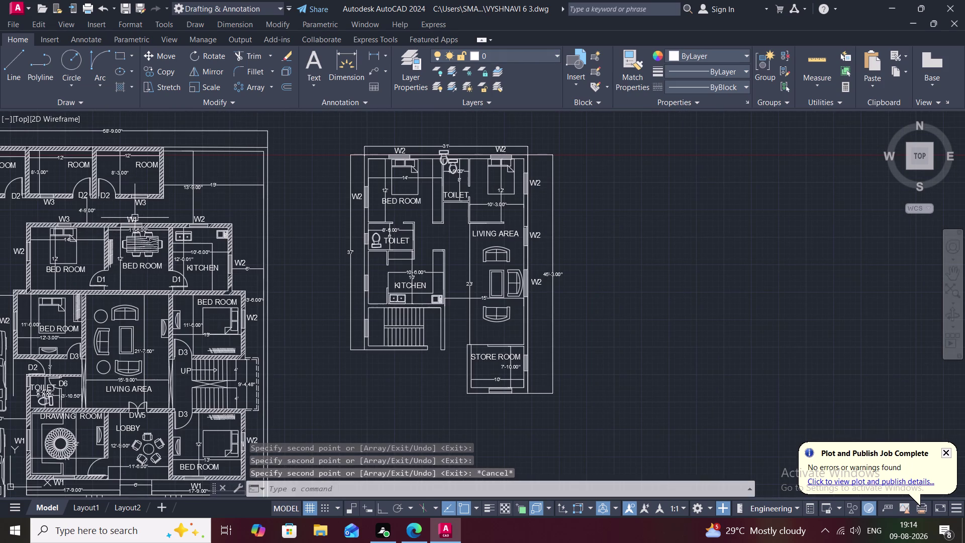
text(O)
key(space)
click(133, 220)
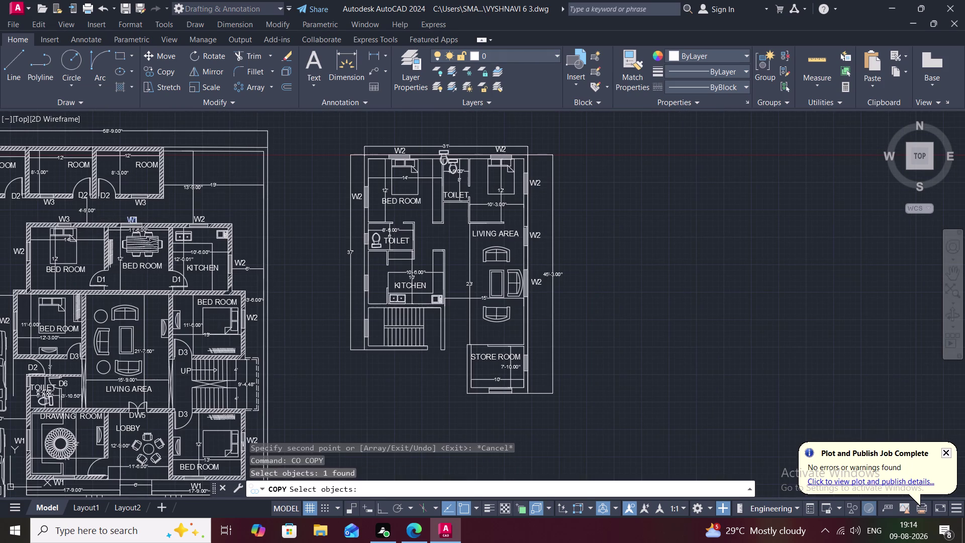
right_click(133, 220)
click(133, 220)
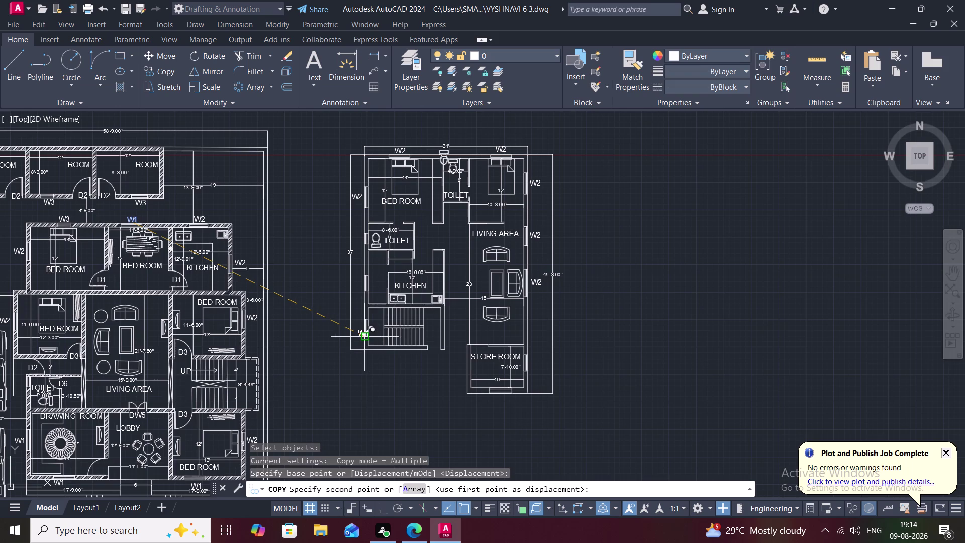
scroll(up, 3)
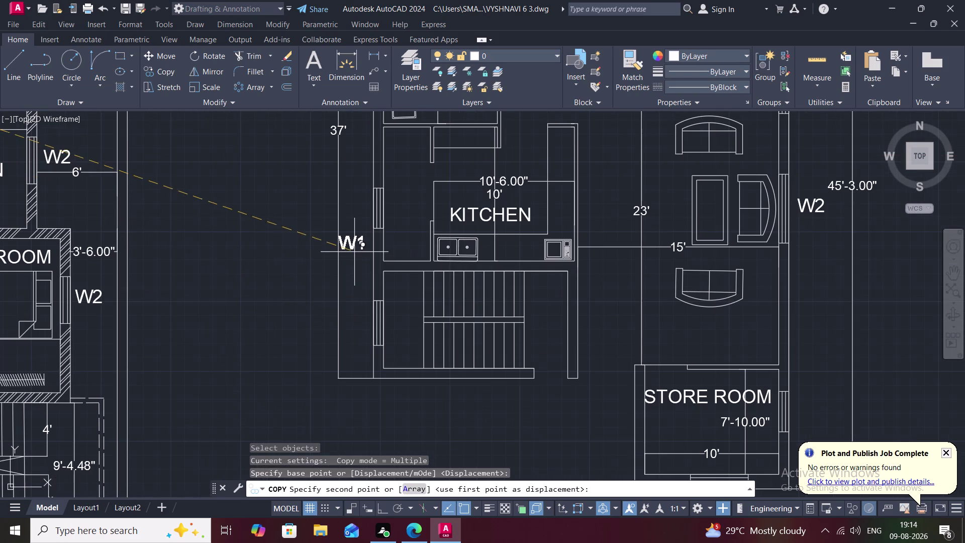
click(360, 215)
scroll(down, 3)
scroll(down, 3)
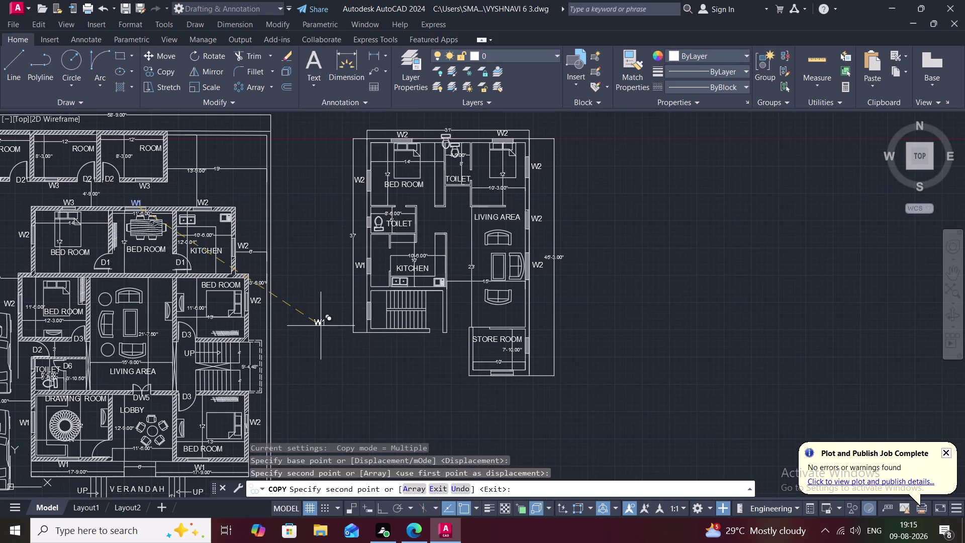
key(Escape)
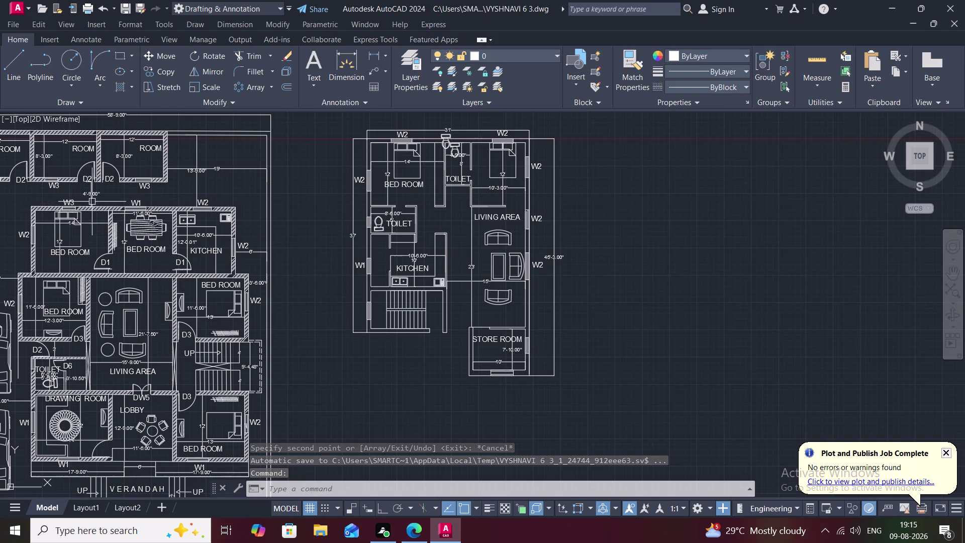
Copy a W2 tag from beside the kitchen to the staircase window.
key(space)
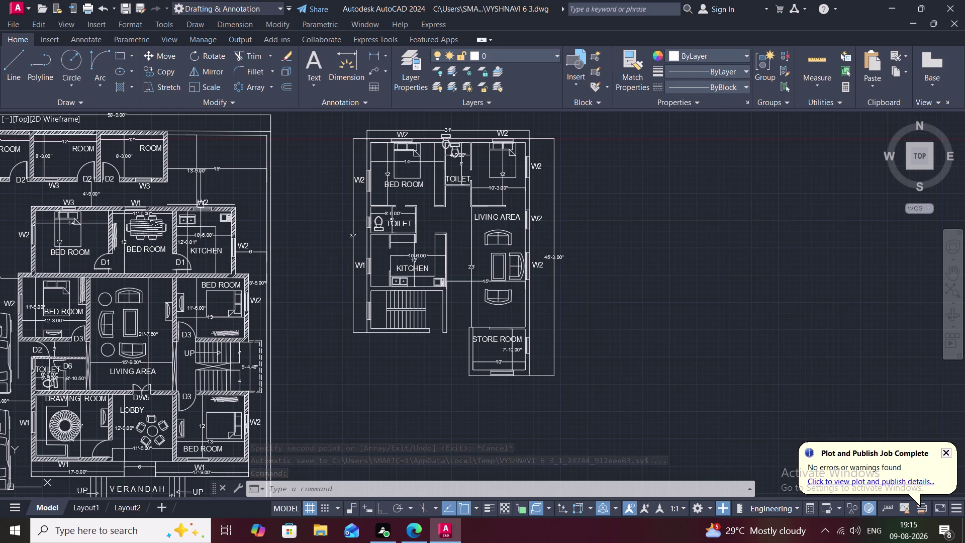
click(200, 204)
right_click(200, 204)
drag(201, 206, 210, 224)
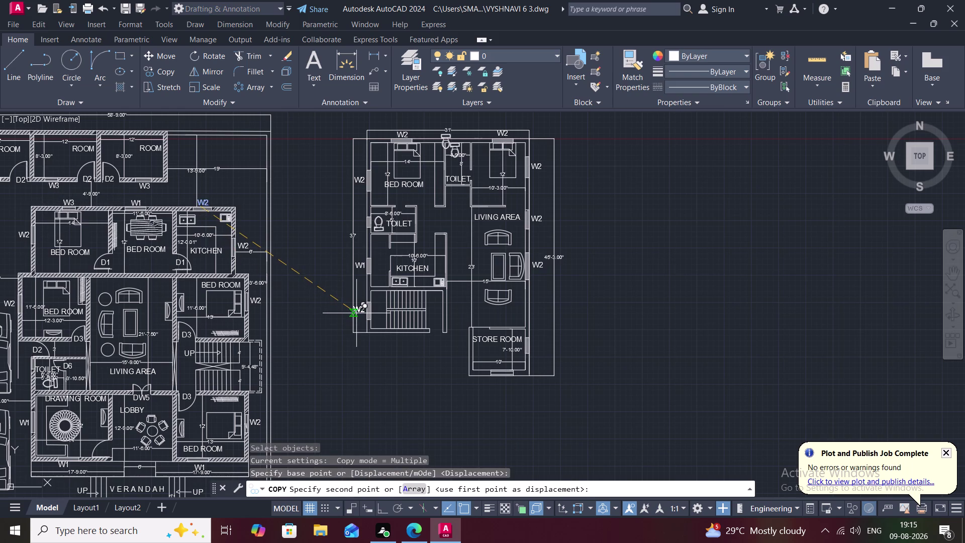
click(356, 313)
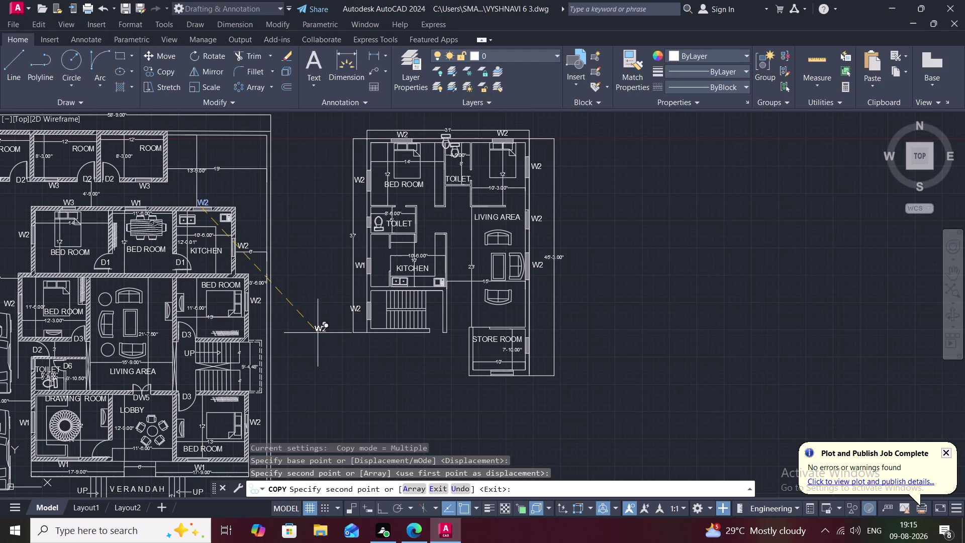
key(Escape)
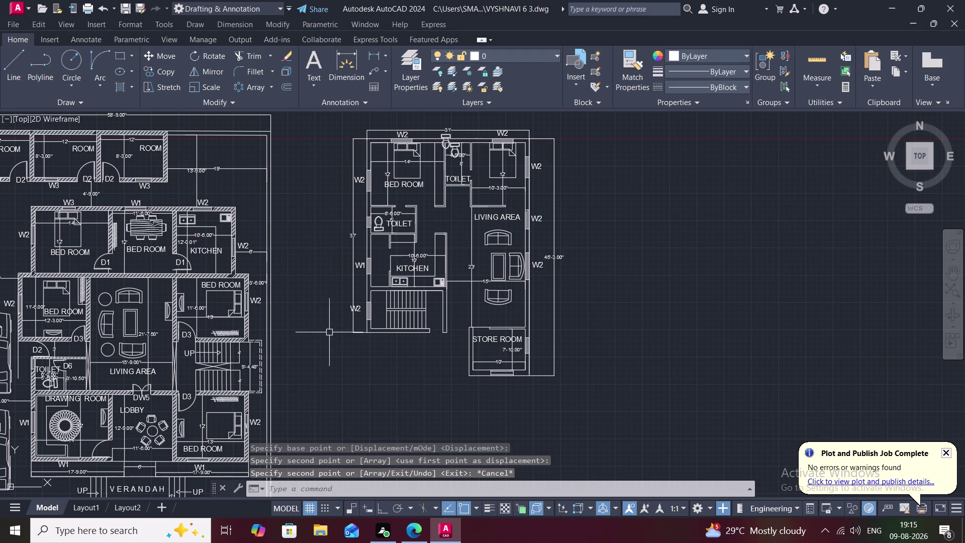
click(359, 309)
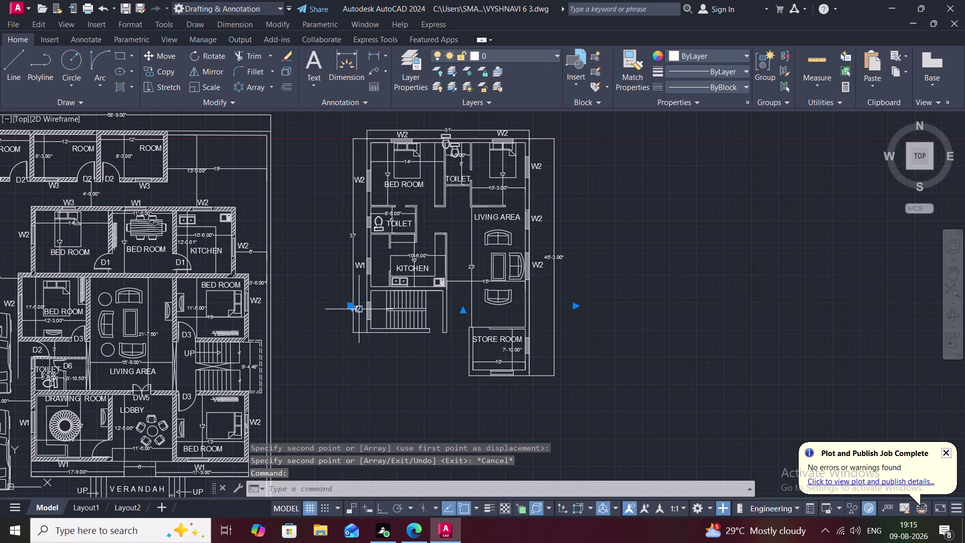
Nudge the W2 label beside the stair window and delete the extra W2 label.
key(m)
key(space)
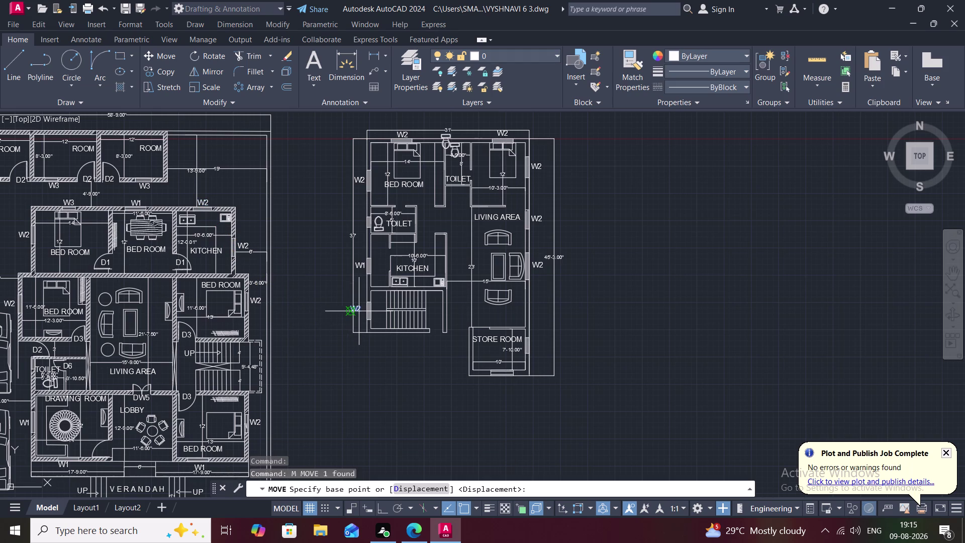
click(357, 309)
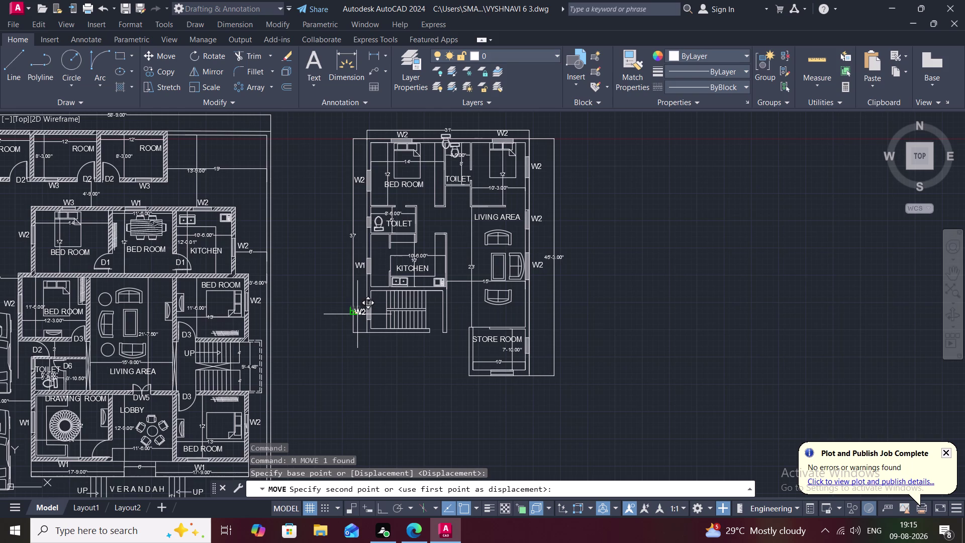
click(357, 314)
scroll(up, 3)
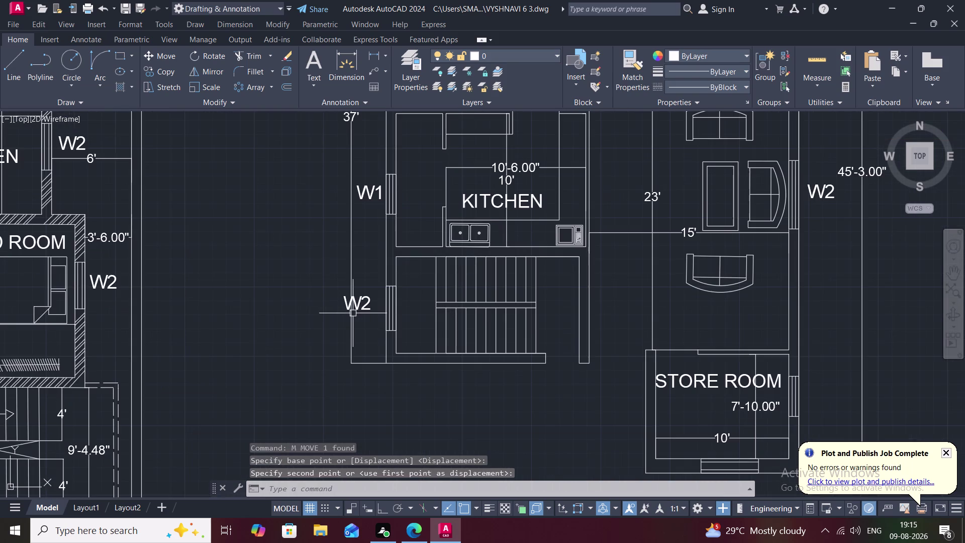
click(355, 306)
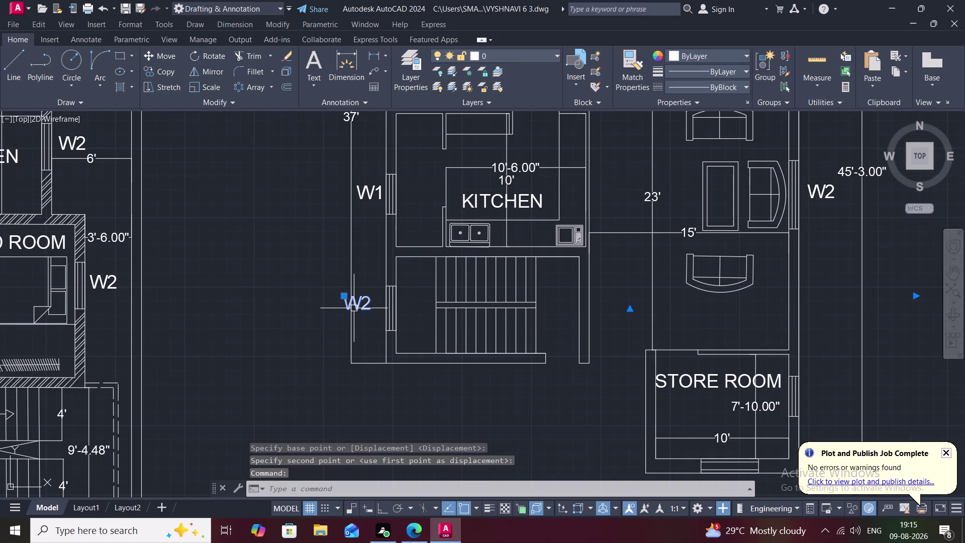
key(Delete)
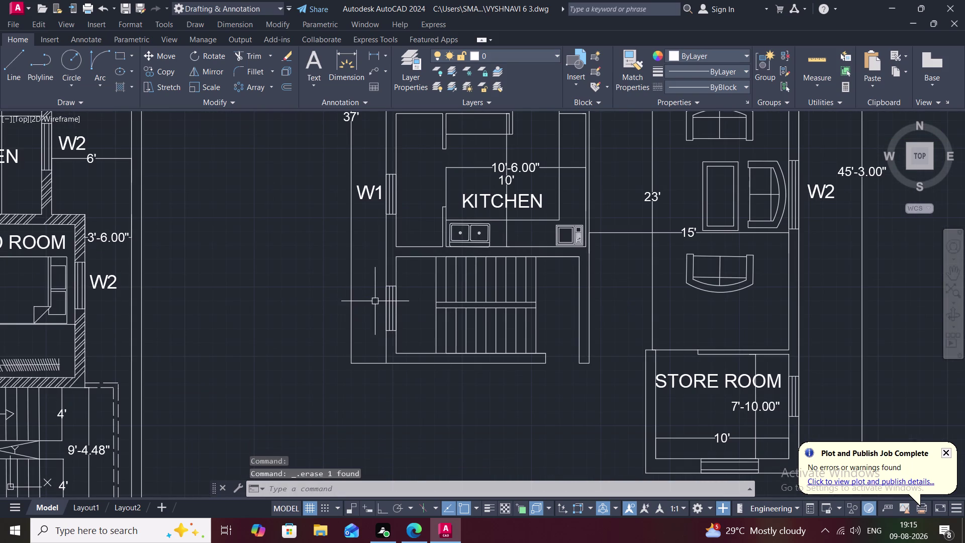
scroll(down, 3)
scroll(down, 3)
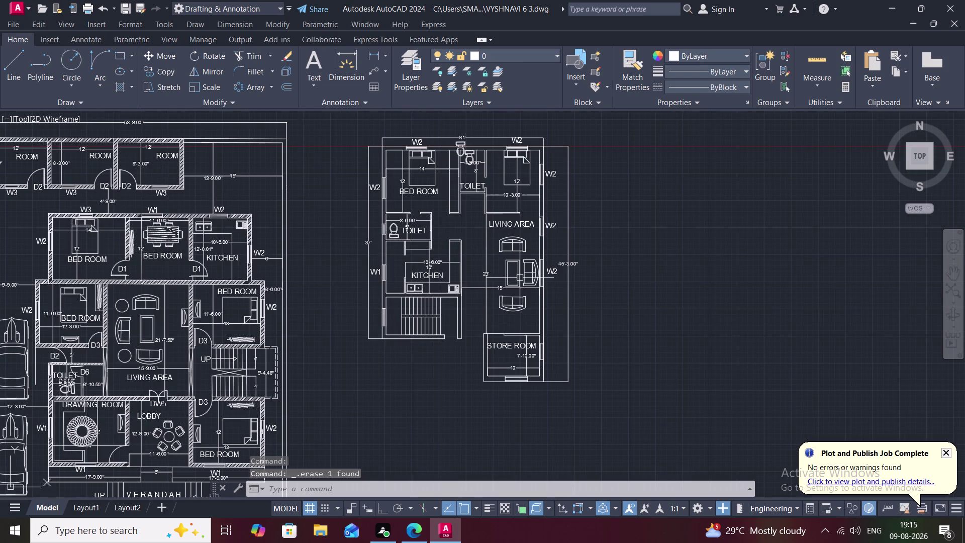
Copy an existing W2 tag to the window beside the stairwell.
key(c)
text(O)
key(space)
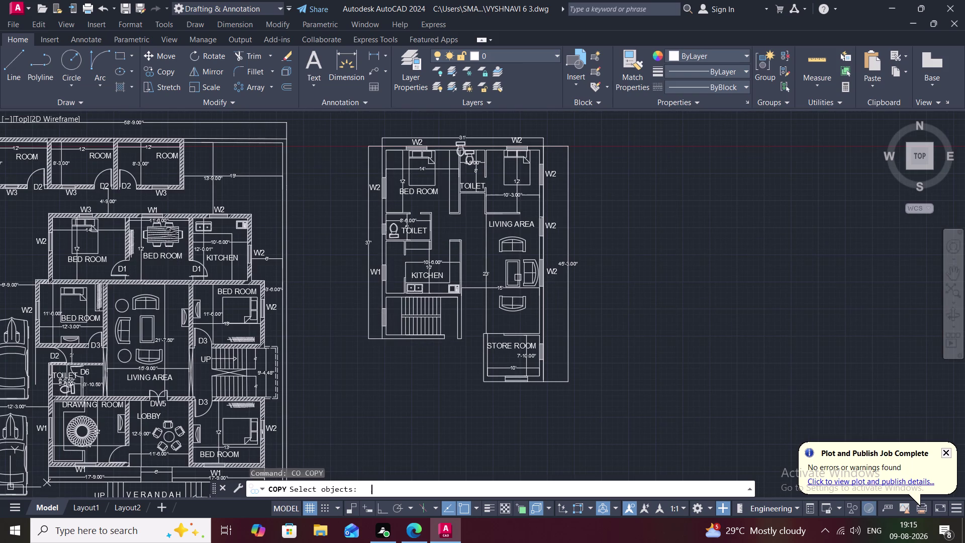
click(552, 273)
right_click(552, 273)
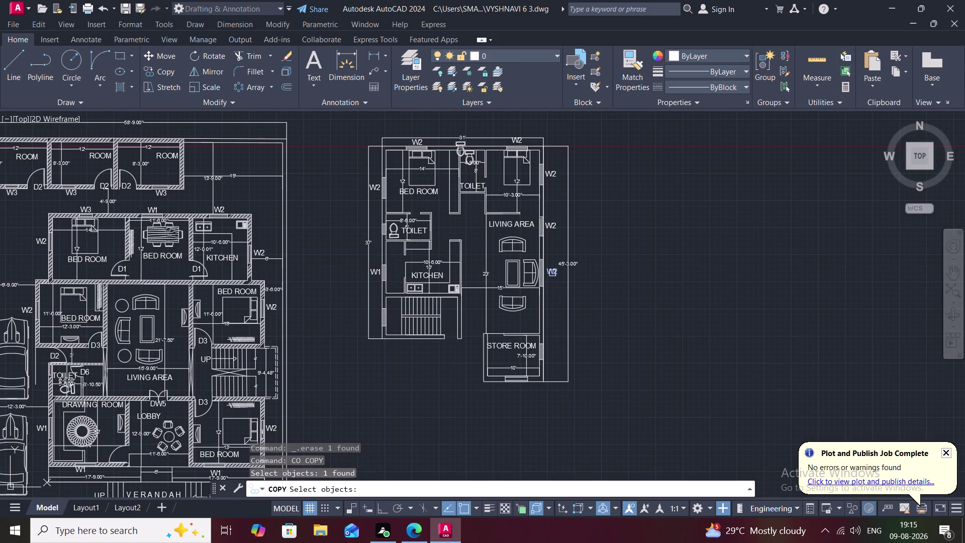
click(553, 273)
scroll(up, 3)
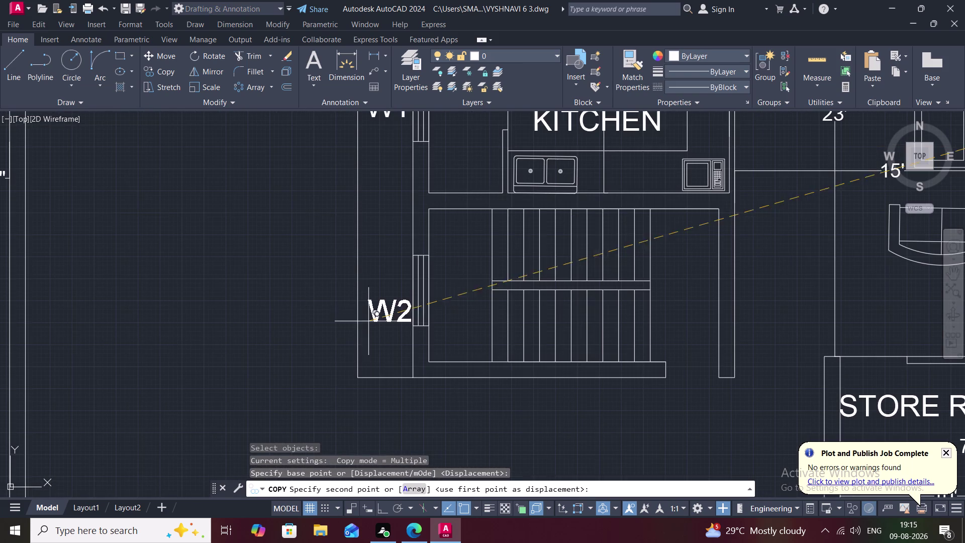
click(365, 301)
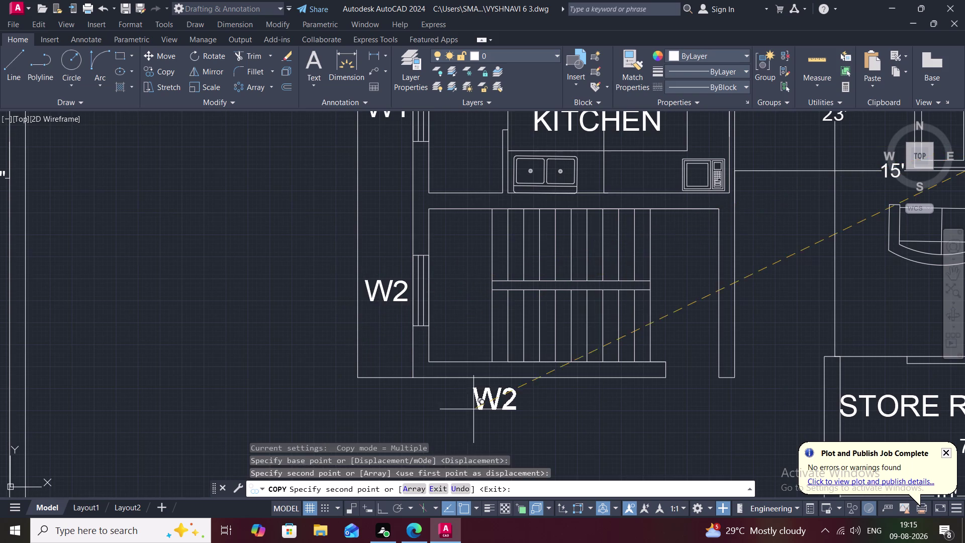
middle_drag(465, 401, 407, 326)
scroll(down, 3)
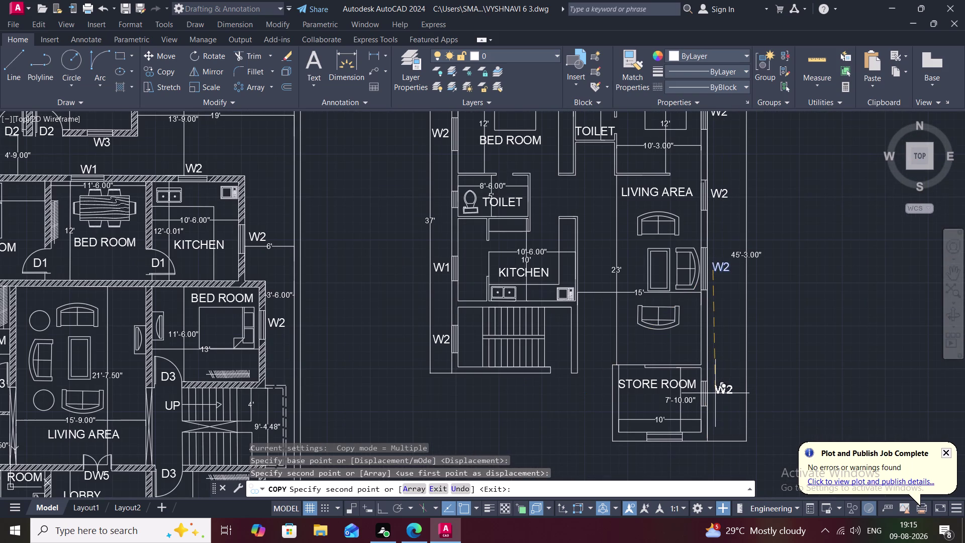
key(Escape)
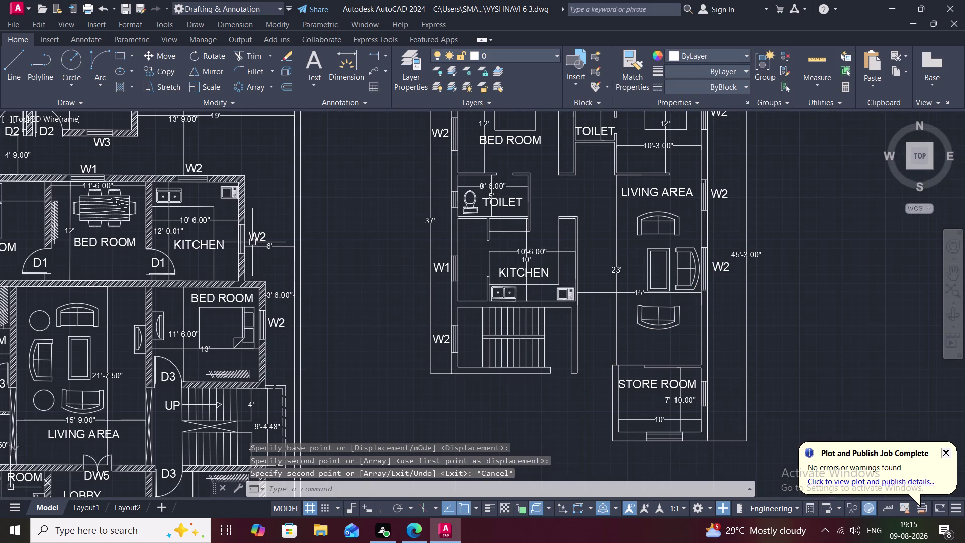
scroll(down, 3)
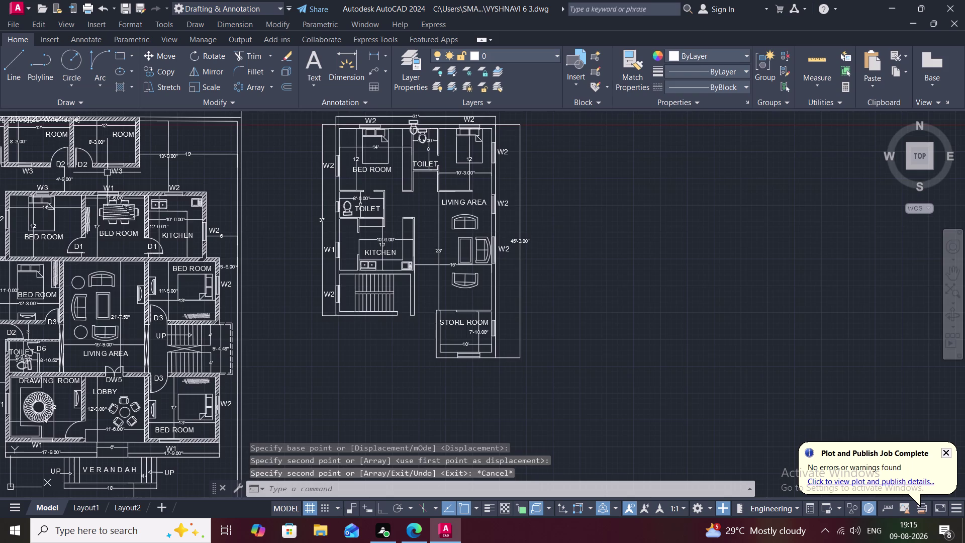
Start copying the first plan's W3 label, panning over to the second-floor store room.
scroll(up, 3)
click(122, 168)
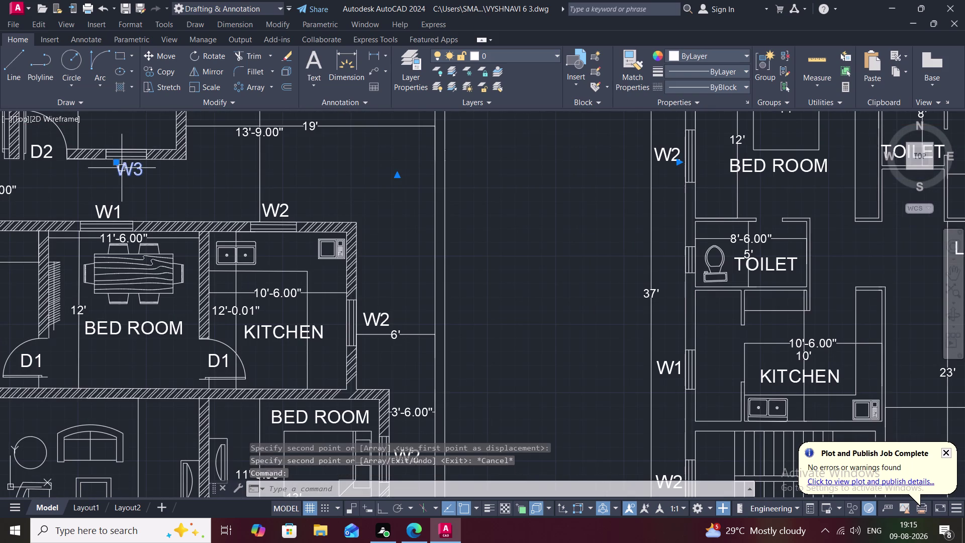
text(CO)
key(space)
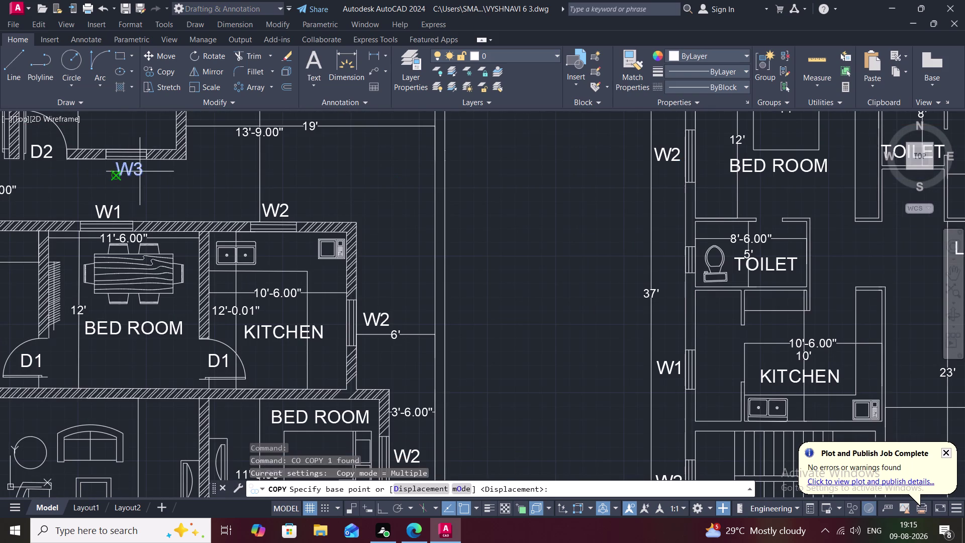
click(139, 172)
middle_drag(550, 393, 529, 257)
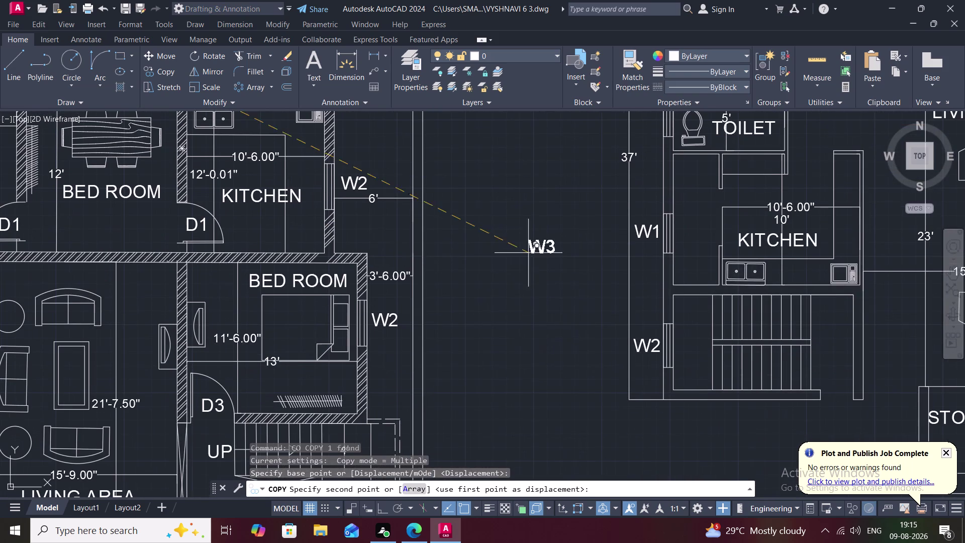
scroll(up, 3)
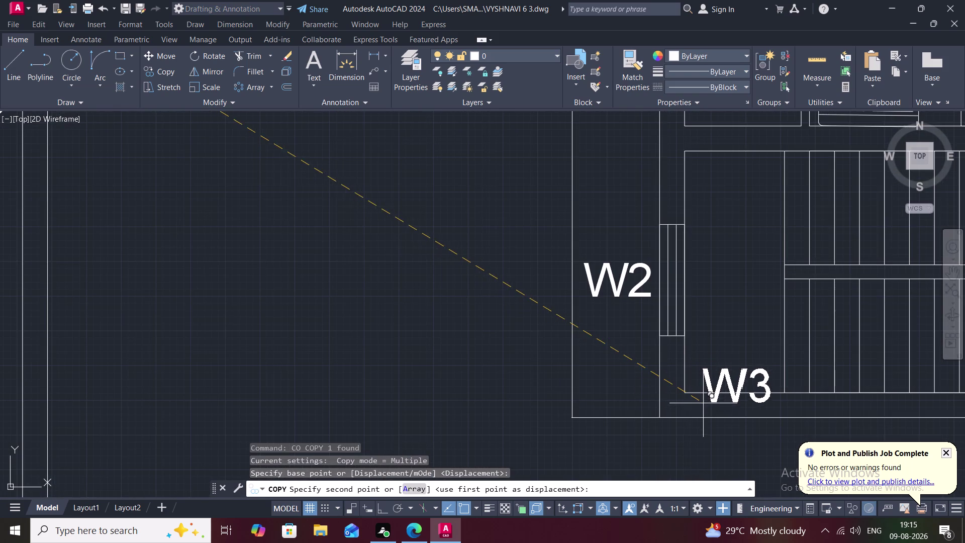
middle_drag(700, 401, 617, 324)
scroll(down, 3)
scroll(down, 3)
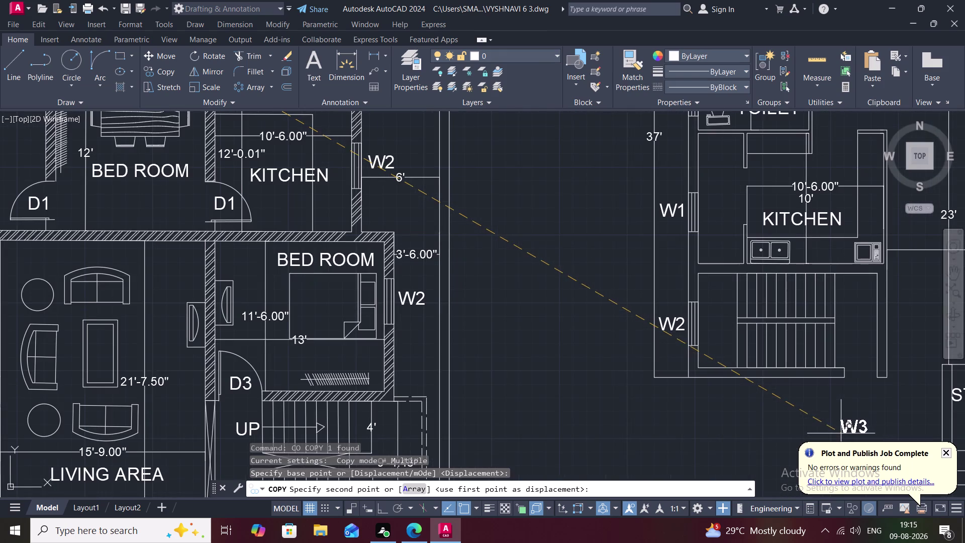
middle_drag(839, 433, 685, 408)
scroll(down, 3)
scroll(down, 3)
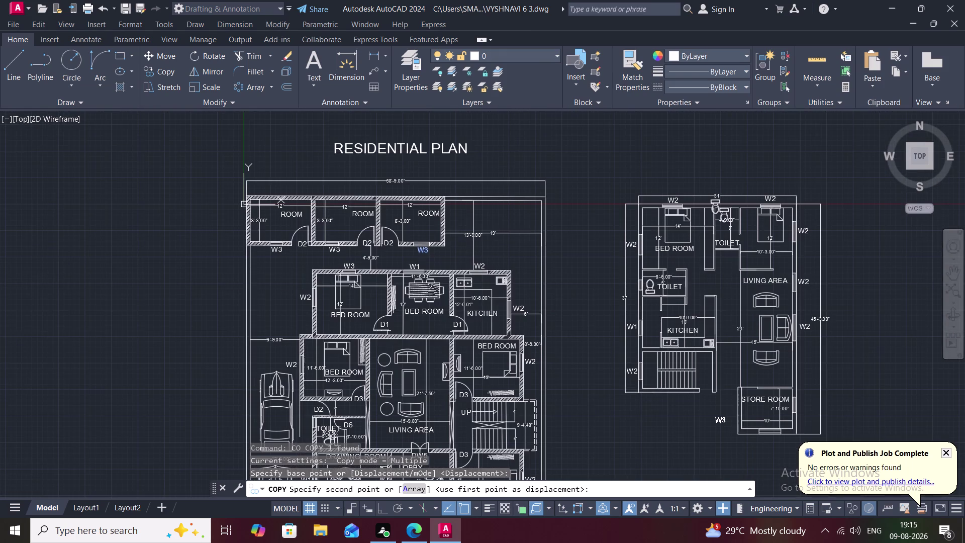
middle_drag(715, 422, 696, 392)
scroll(up, 3)
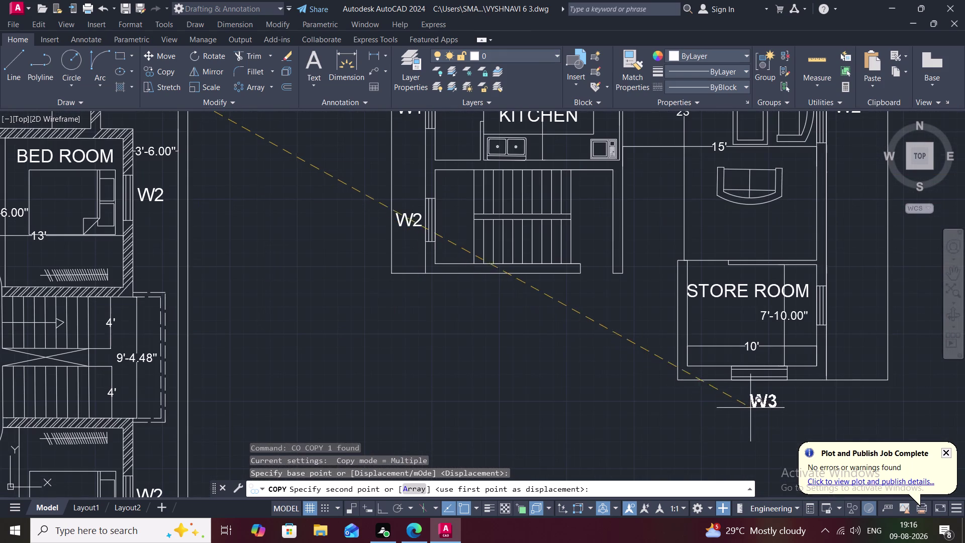
Place W3 tags below the store room and at its side window.
click(746, 397)
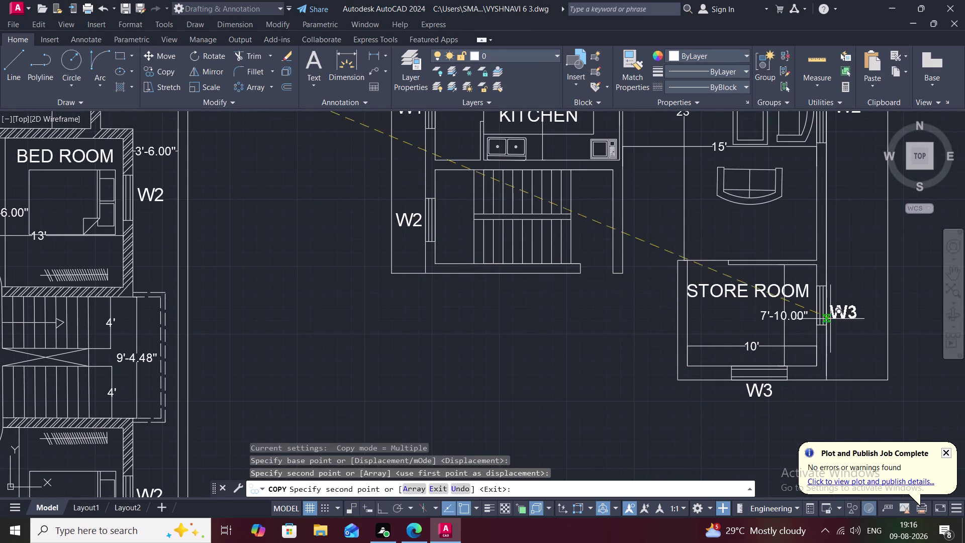
click(832, 311)
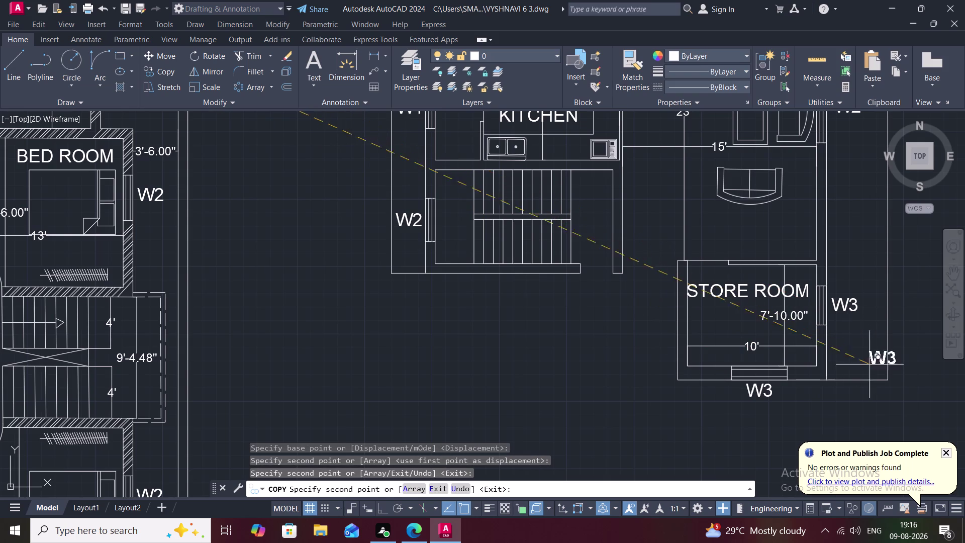
key(Escape)
scroll(down, 3)
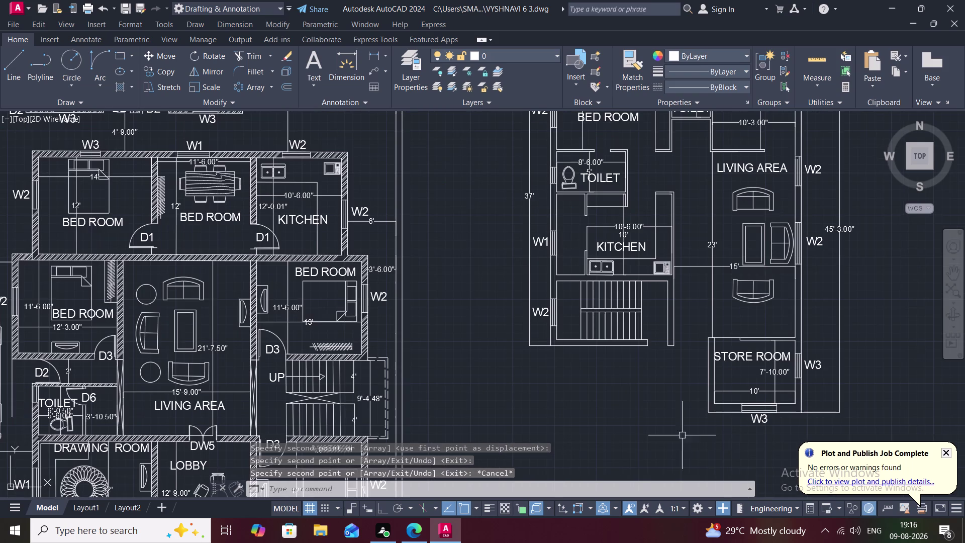
middle_drag(627, 416, 612, 441)
scroll(down, 3)
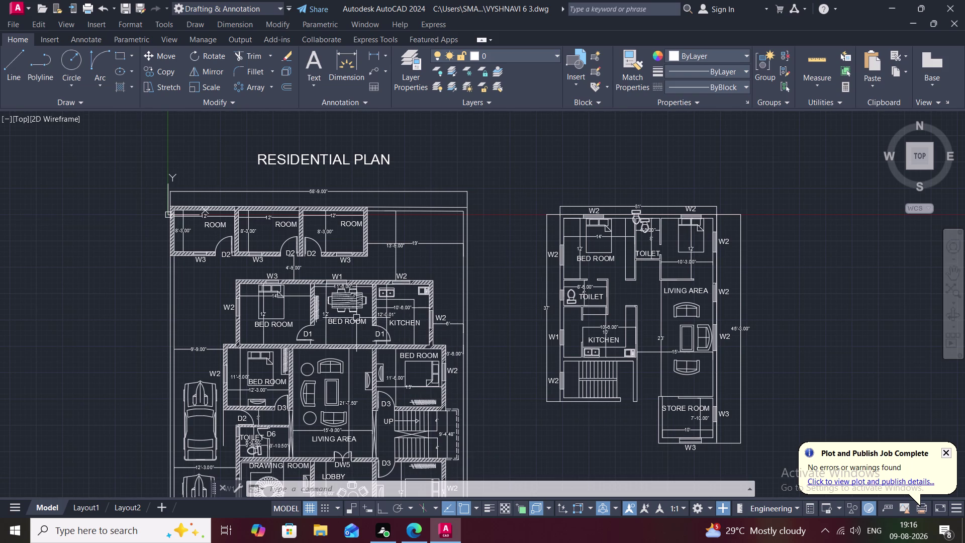
Locate and select the D6 door label at the first plan's toilet.
middle_click(389, 264)
middle_drag(323, 362, 338, 294)
scroll(up, 3)
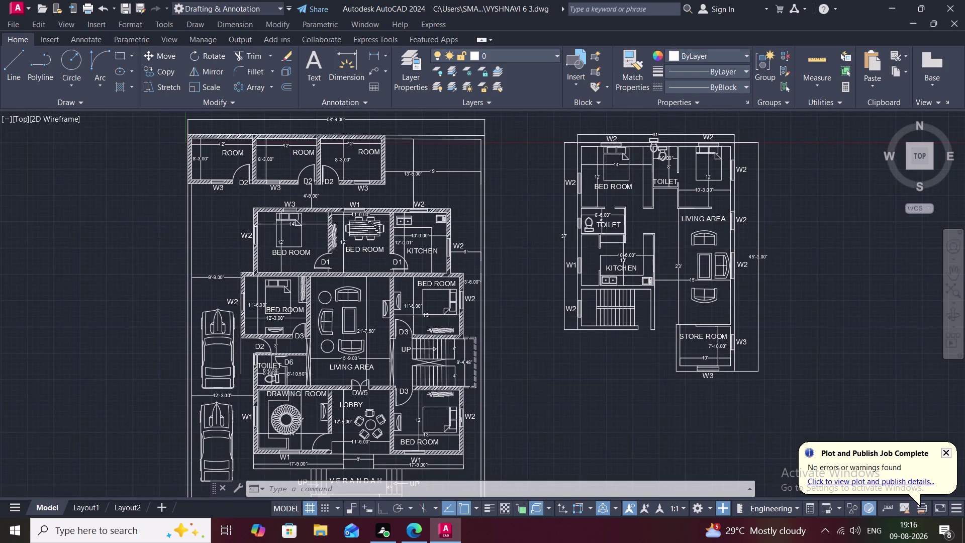
scroll(up, 3)
key(c)
text(L)
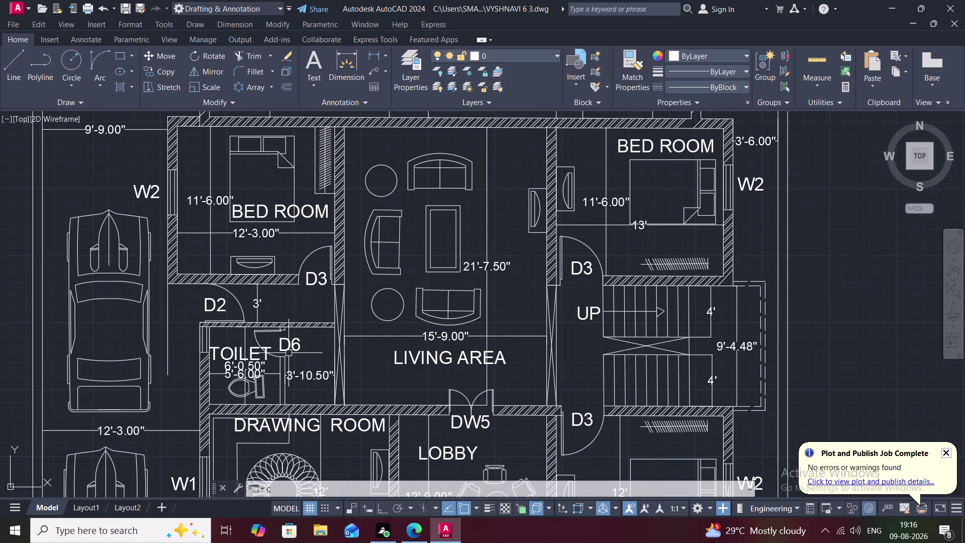
key(space)
click(287, 345)
right_click(284, 341)
click(283, 341)
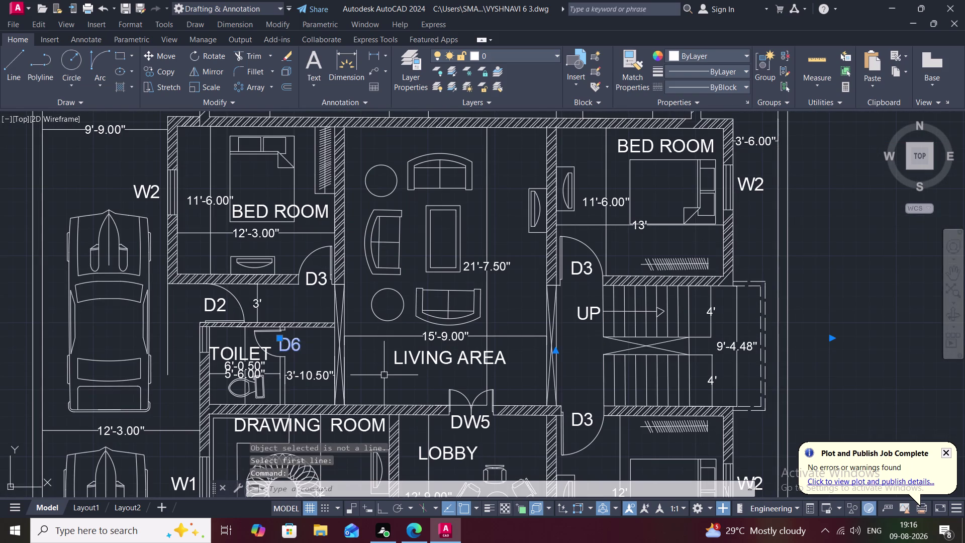
Copy the D6 label to the upper second-floor toilet door.
key(c)
text(O)
key(space)
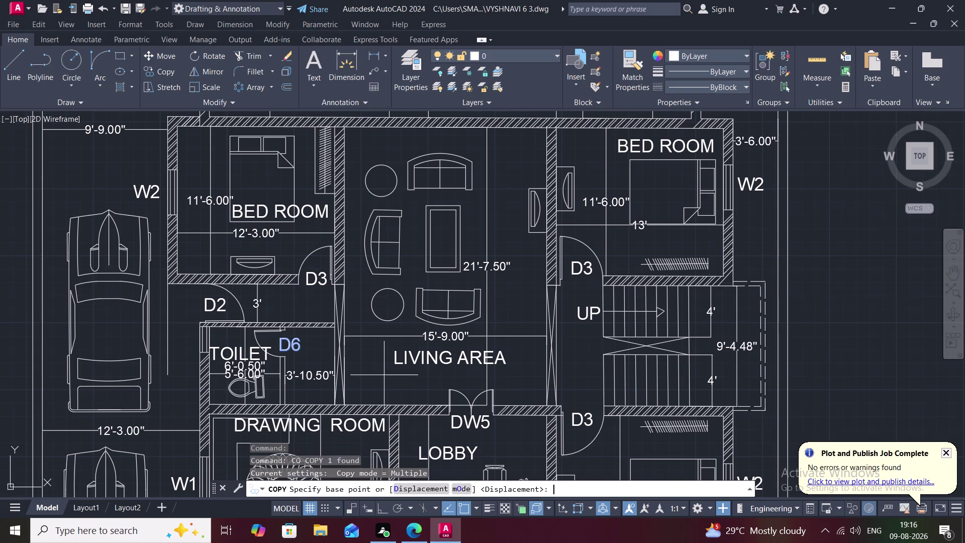
drag(289, 344, 305, 351)
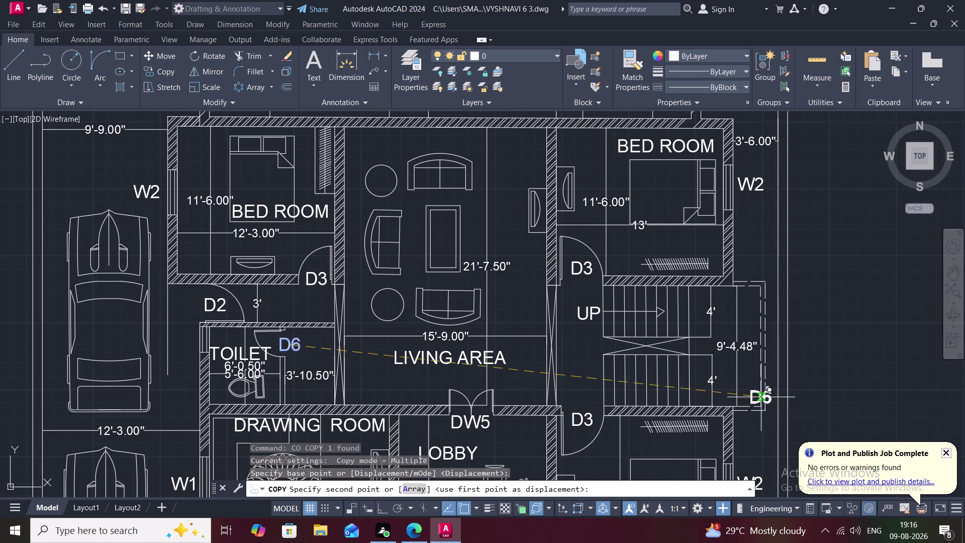
scroll(down, 3)
middle_drag(782, 361, 584, 531)
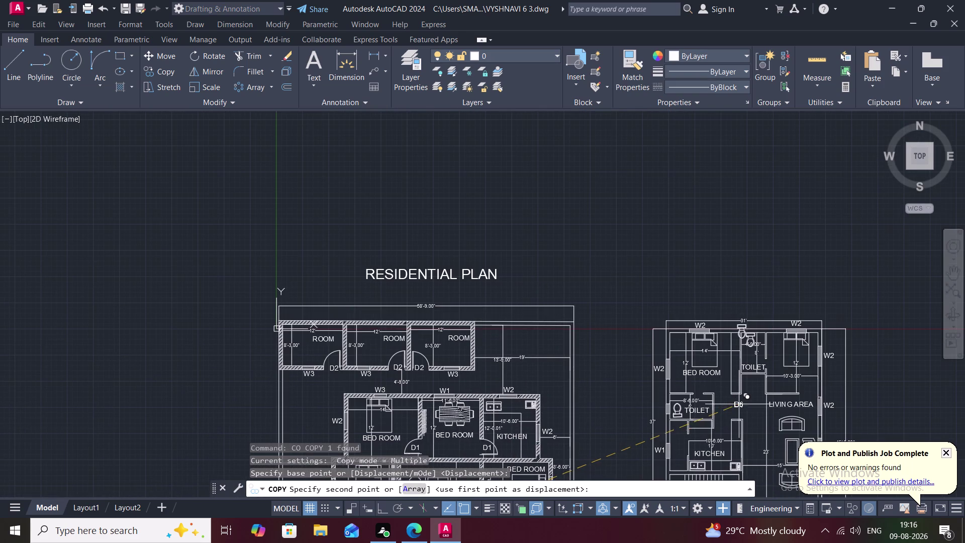
scroll(up, 3)
scroll(up, 3)
middle_drag(840, 246, 751, 389)
scroll(down, 3)
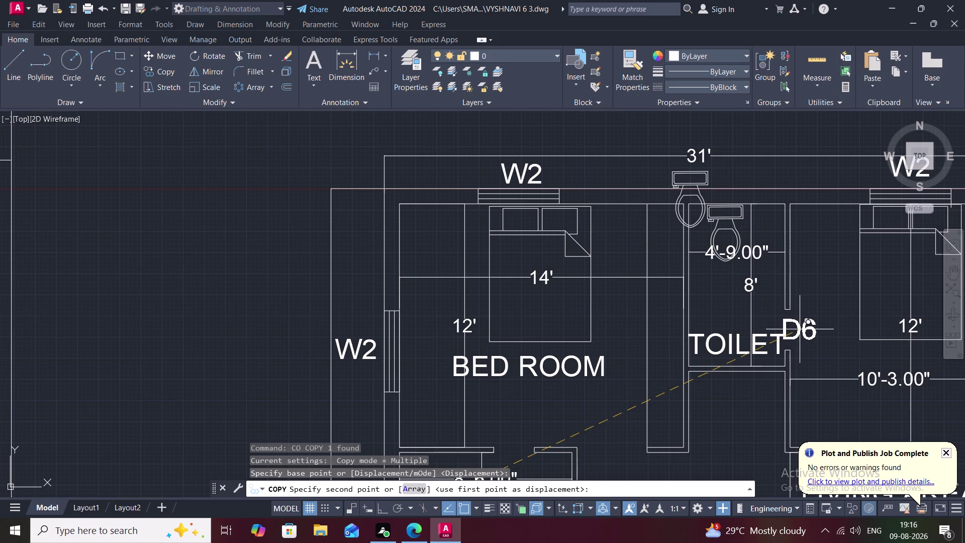
click(803, 329)
Add a D6 label at the lower toilet door and review both tags.
middle_drag(733, 422, 714, 271)
scroll(down, 3)
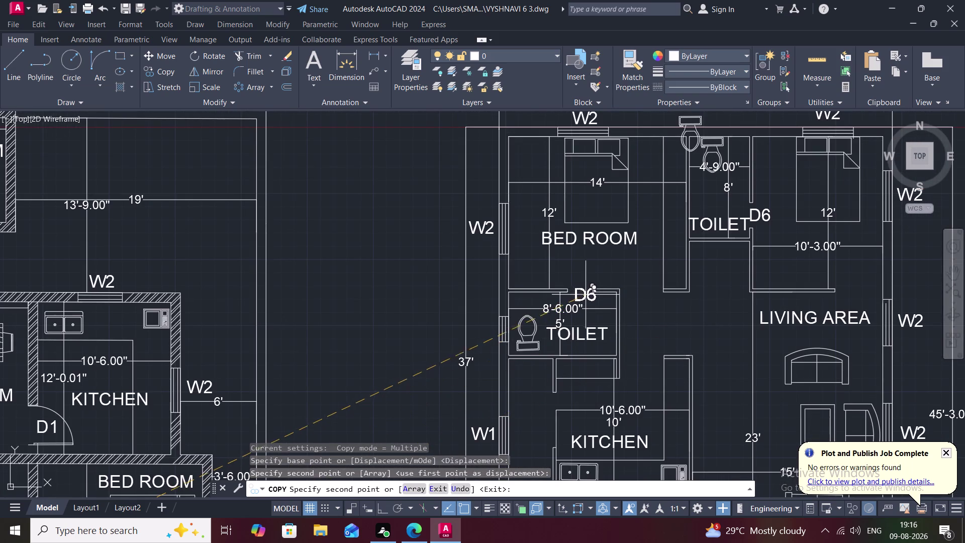
click(582, 290)
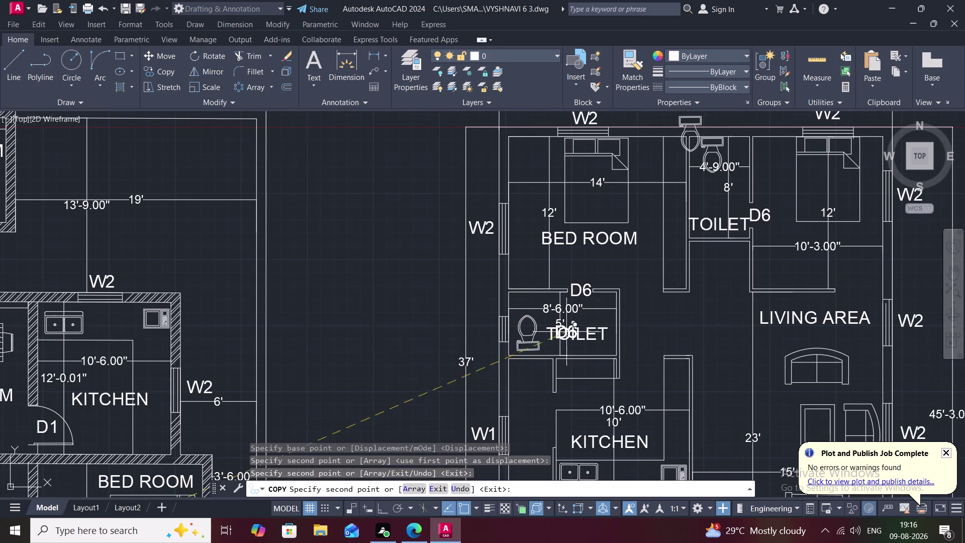
key(Escape)
middle_drag(504, 403, 503, 314)
scroll(down, 3)
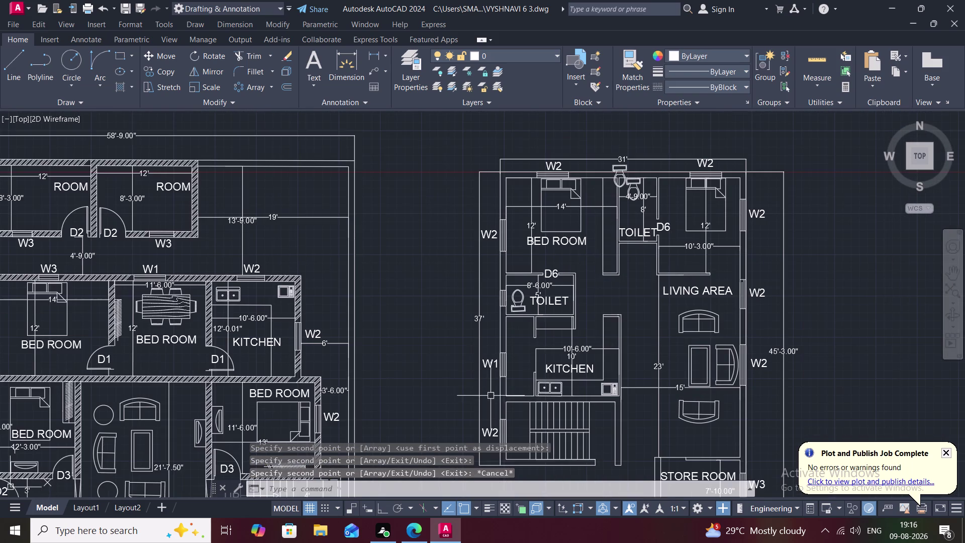
middle_drag(473, 376, 489, 266)
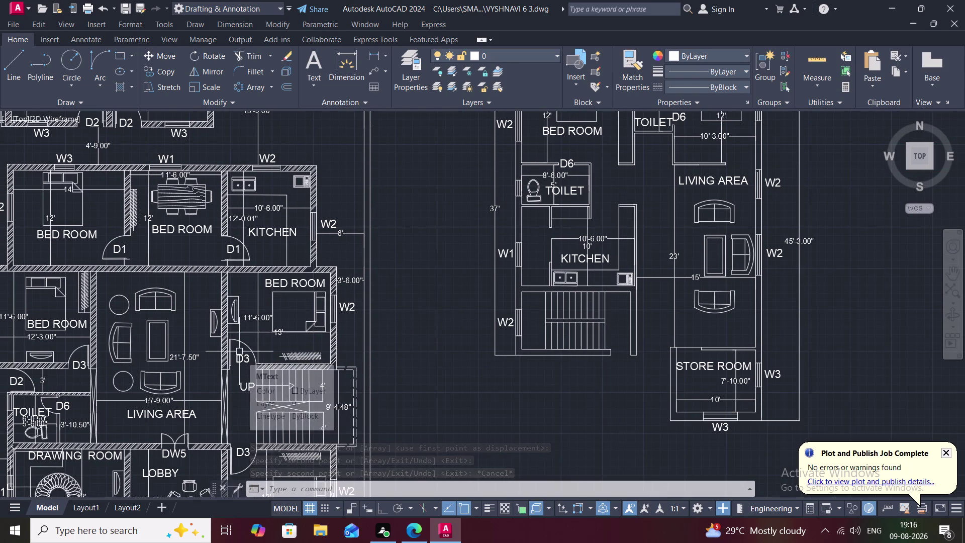
Copy the D3 tag to the living-area, toilet-side and kitchen doorways.
key(c)
text(O)
key(space)
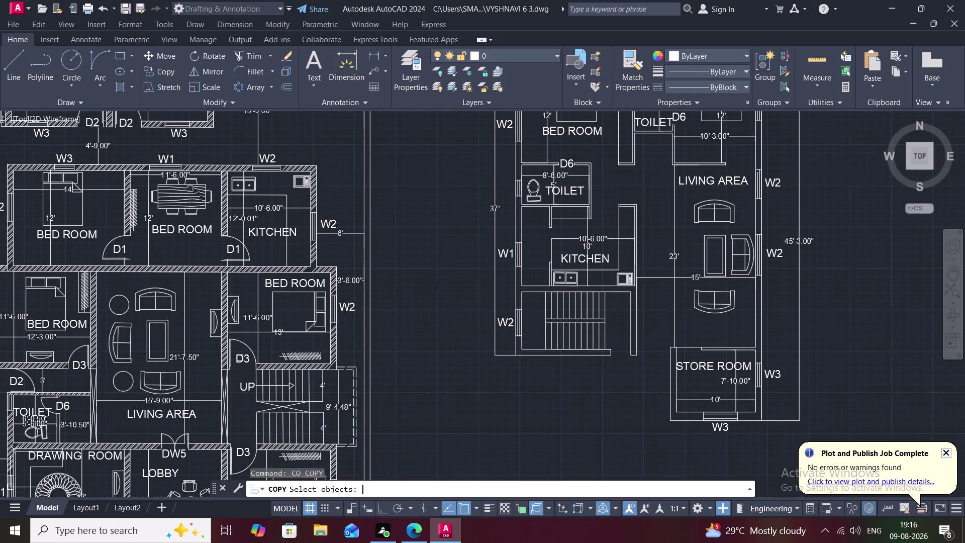
click(245, 358)
right_click(245, 357)
click(245, 358)
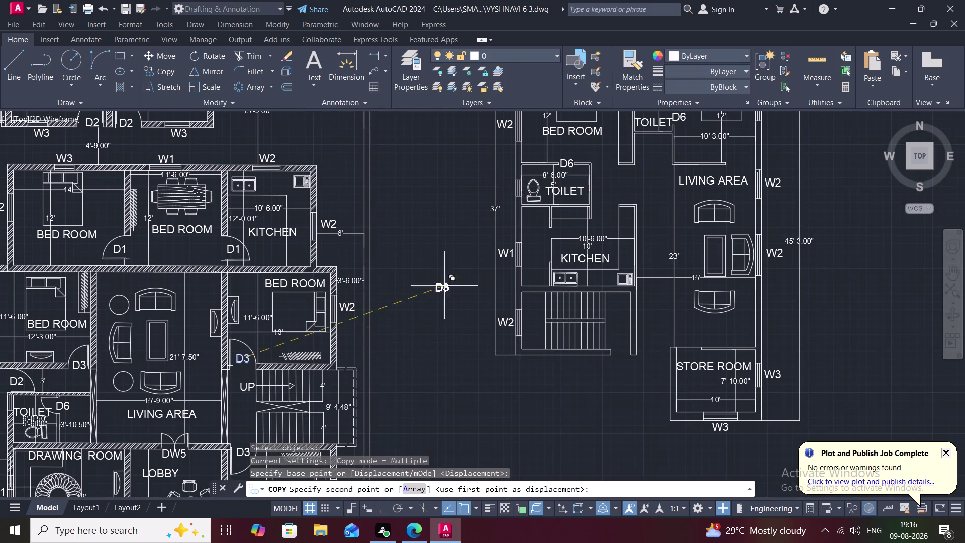
middle_drag(460, 263, 422, 461)
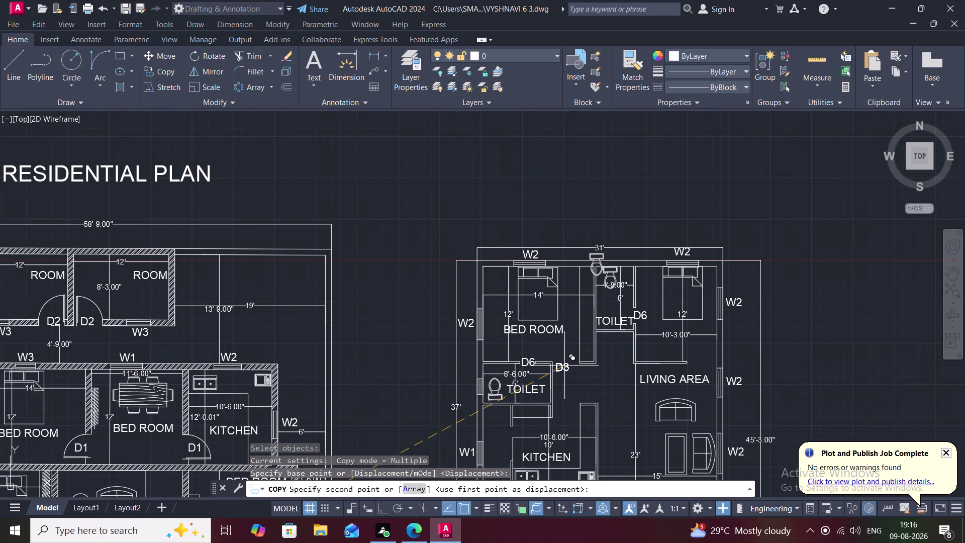
click(704, 361)
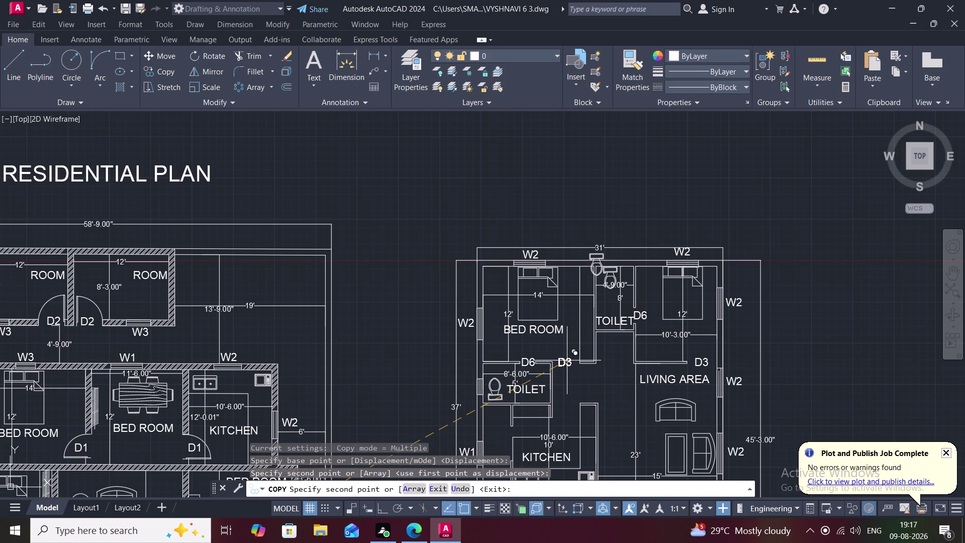
click(567, 360)
middle_drag(565, 395, 548, 338)
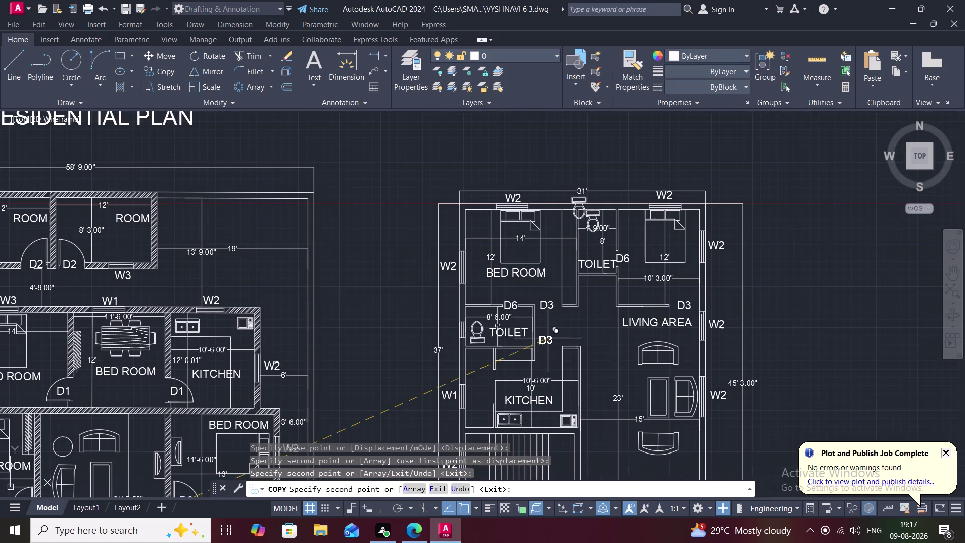
middle_drag(507, 380, 493, 316)
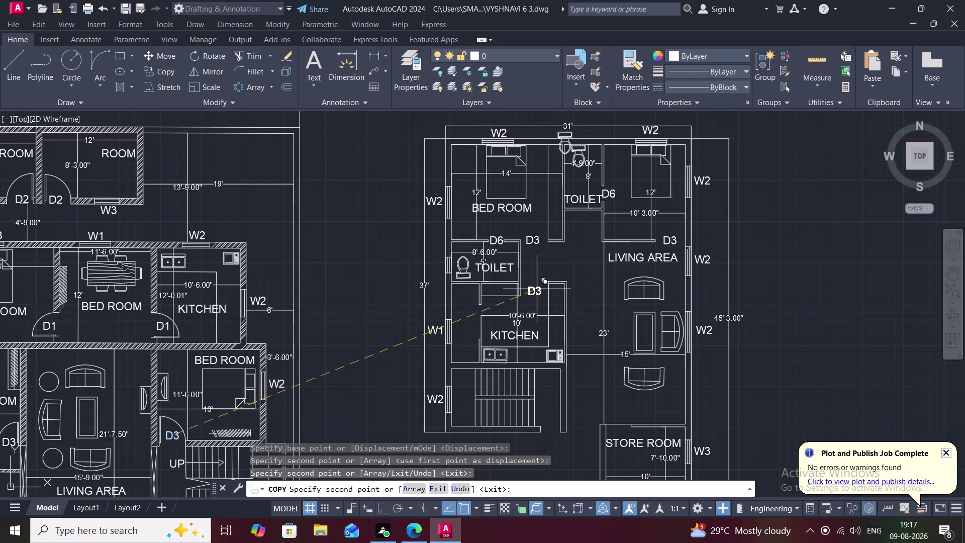
click(536, 289)
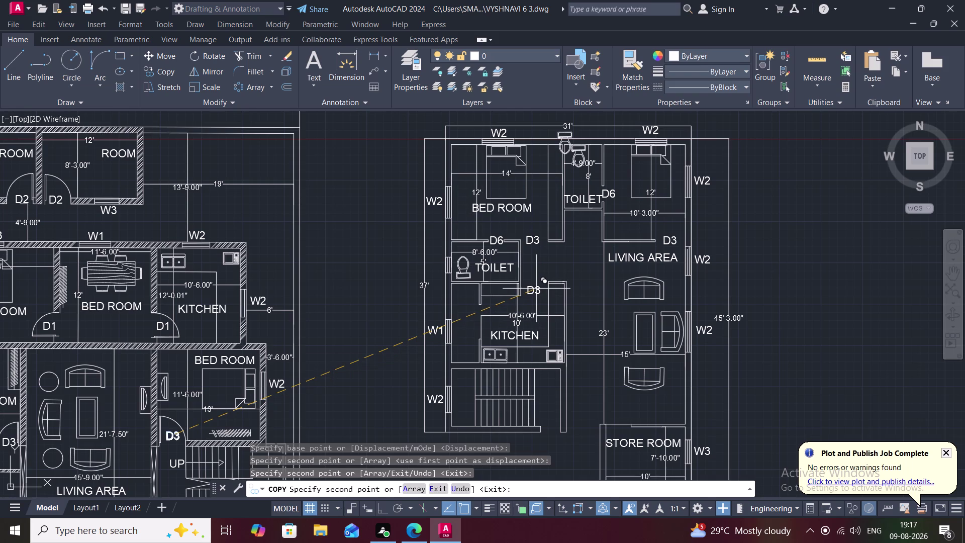
key(Escape)
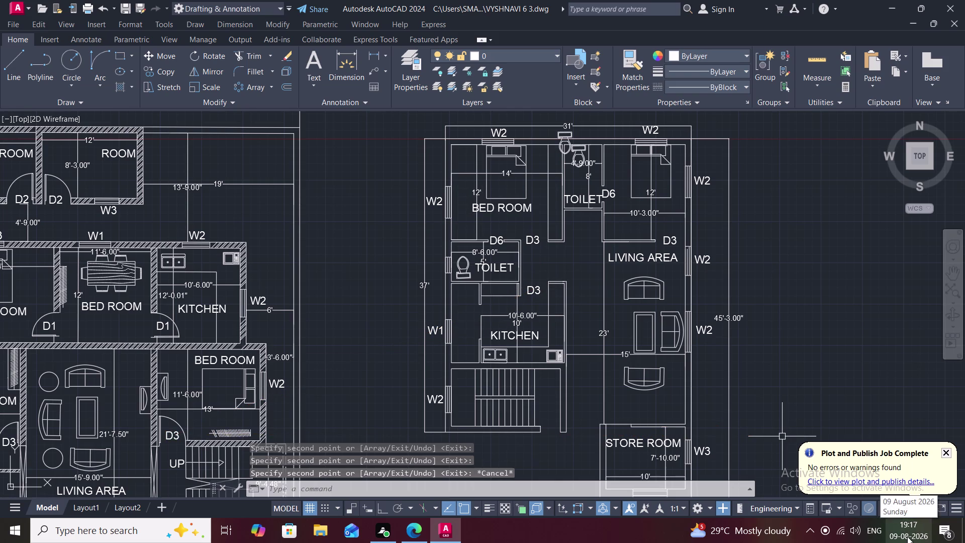
Zoom out to show both floor plans centred, then start plotting.
scroll(down, 3)
scroll(down, 3)
scroll(down, 3)
scroll(down, 3)
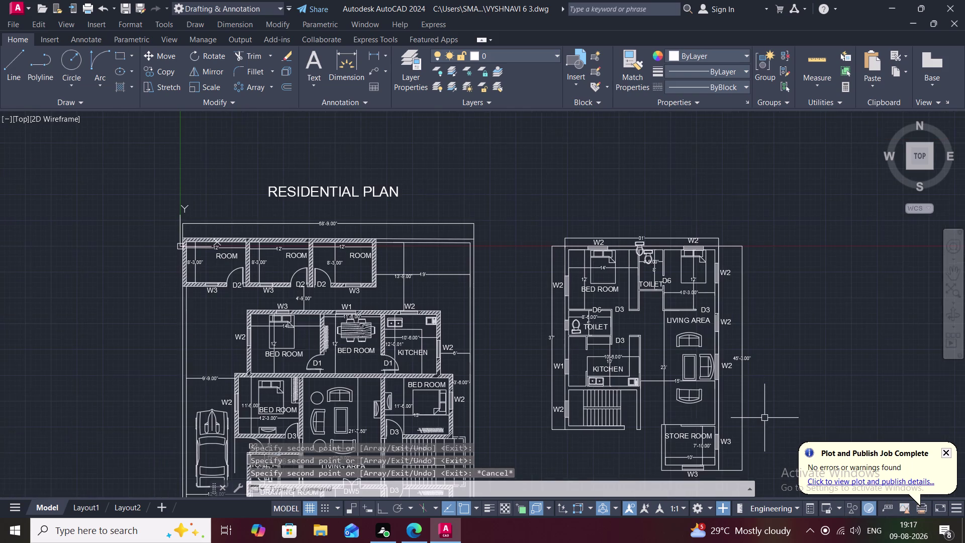
middle_drag(761, 410, 758, 379)
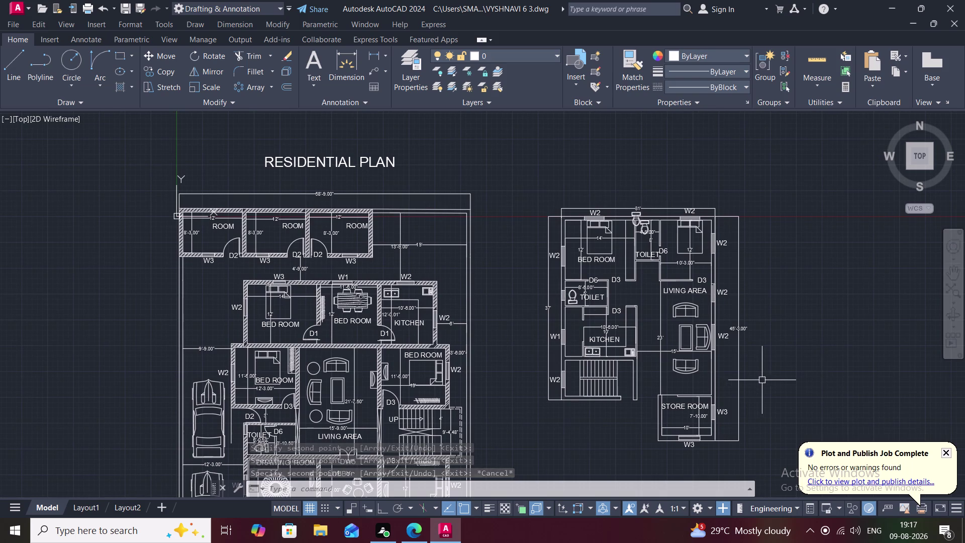
middle_drag(766, 382, 731, 361)
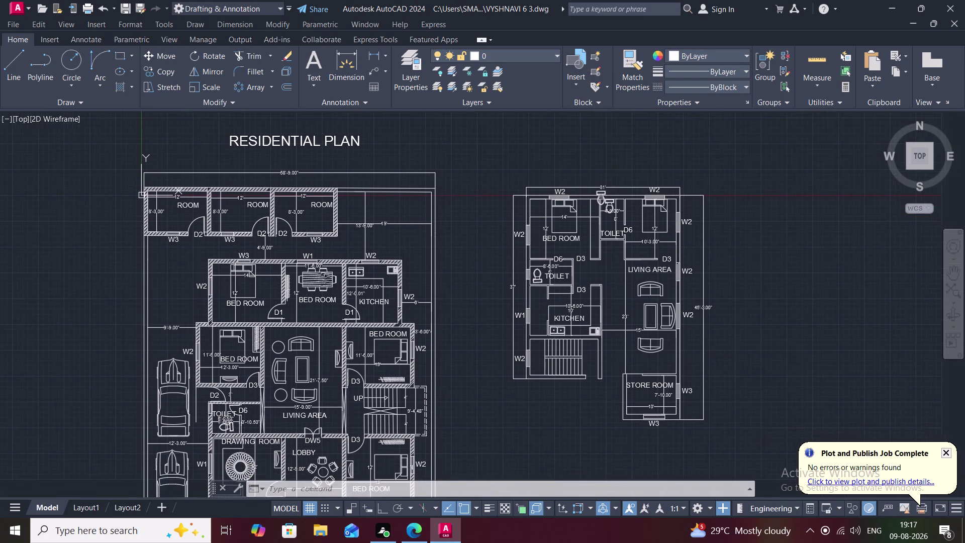
key(ctrl+p)
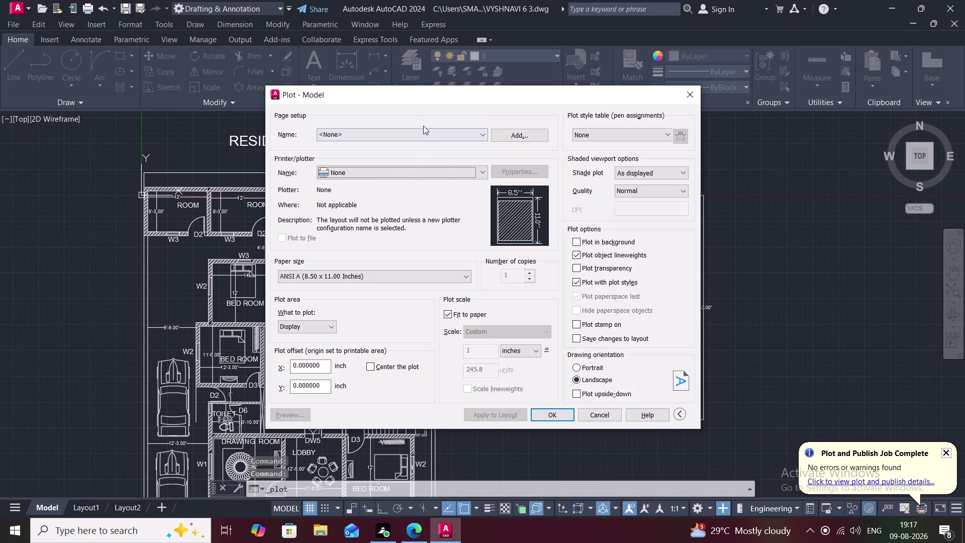
Choose no page setup and the AutoCAD PDF (High Quality Print) plotter.
click(425, 132)
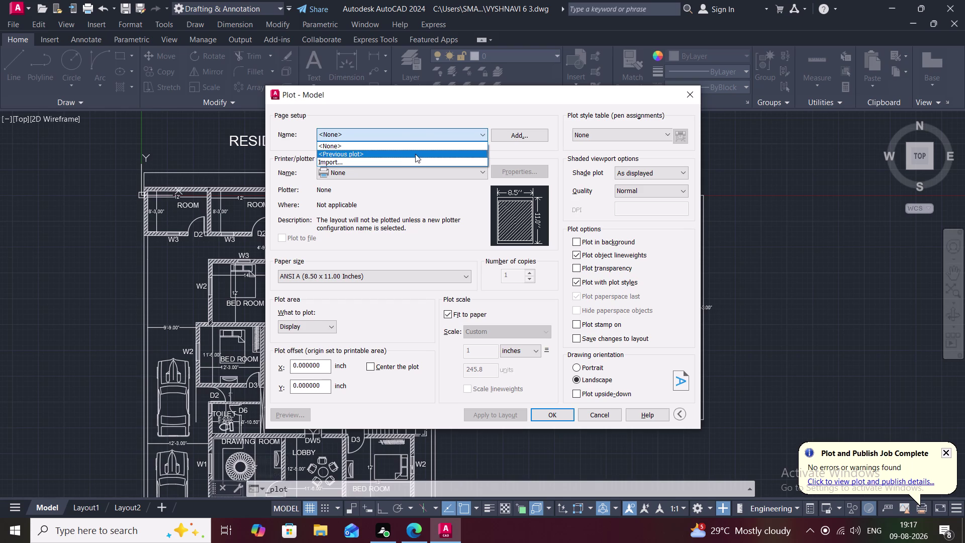
click(419, 173)
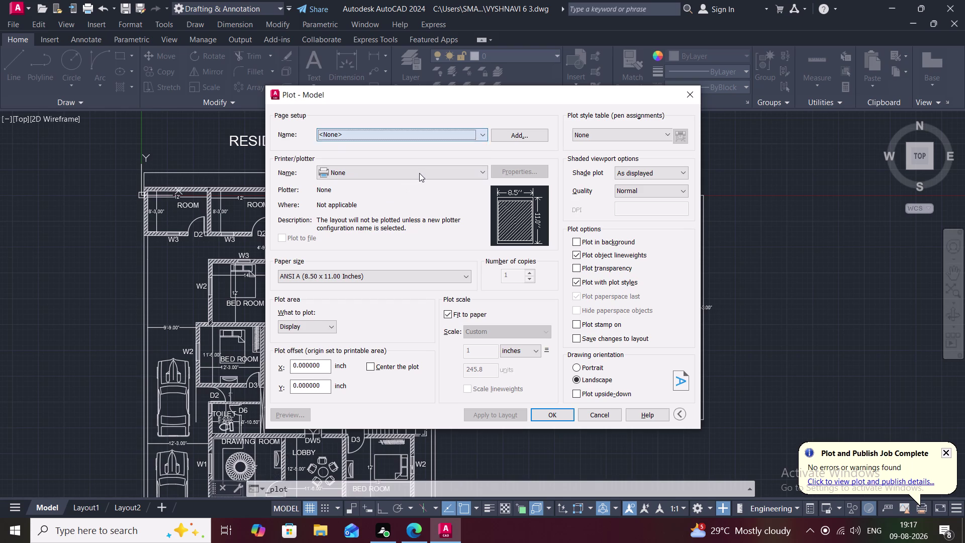
click(459, 168)
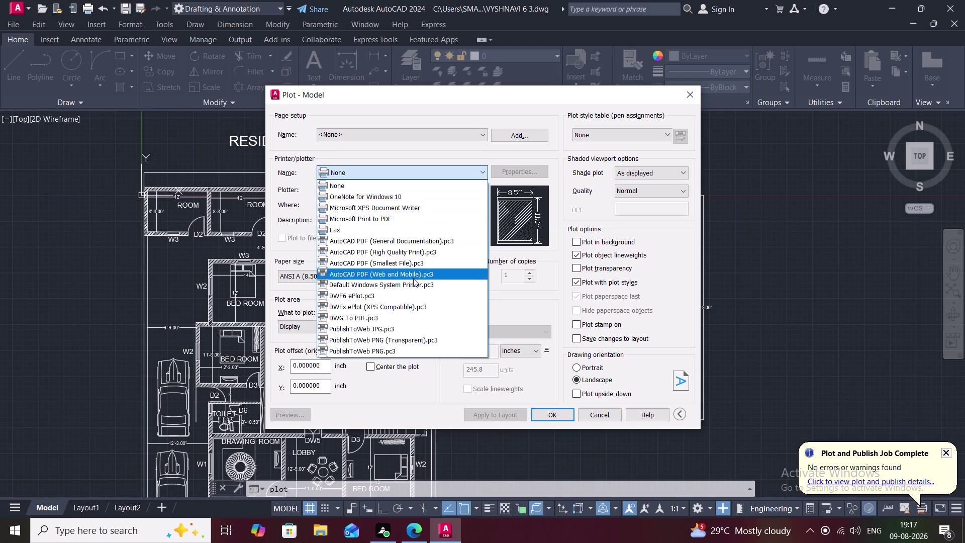
click(407, 254)
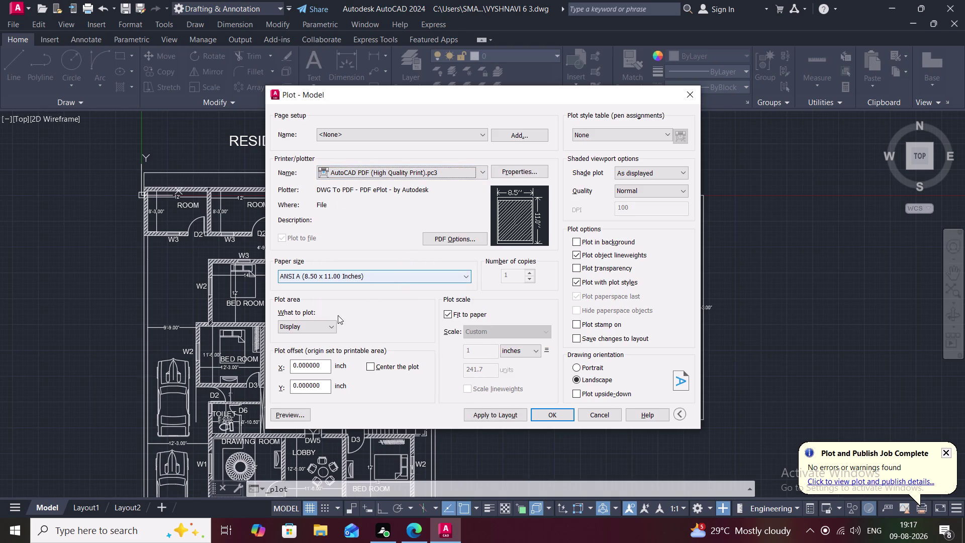
Set the plot area to a window enclosing the second floor plan and confirm the plot.
click(322, 326)
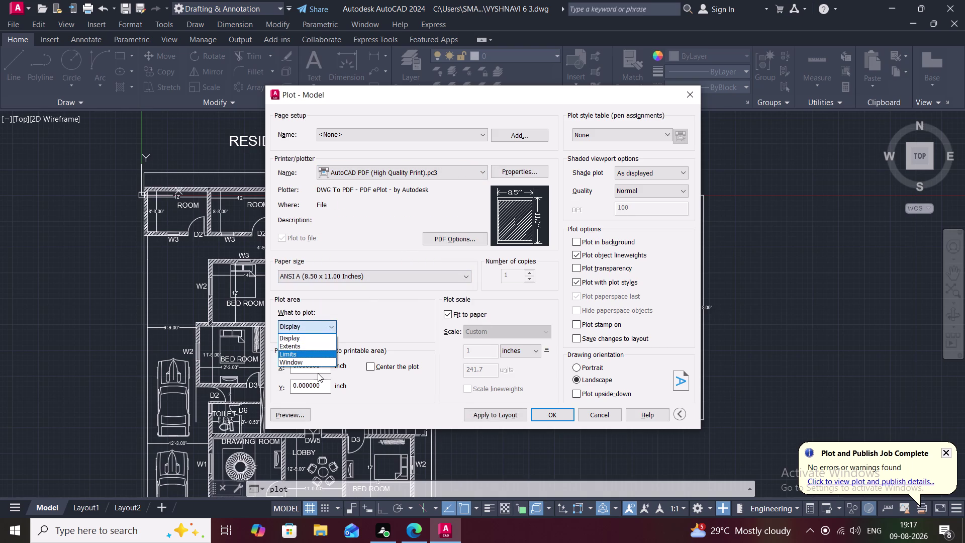
click(313, 361)
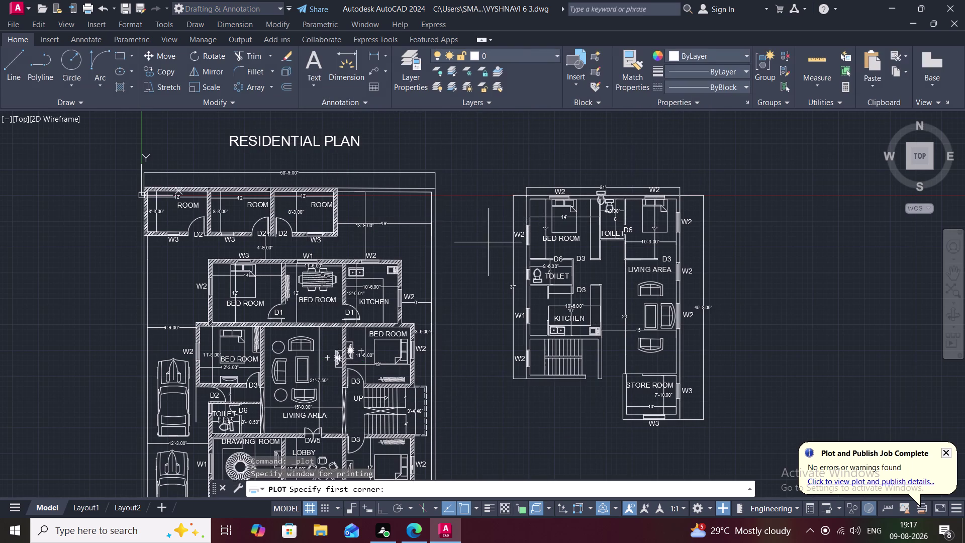
click(500, 149)
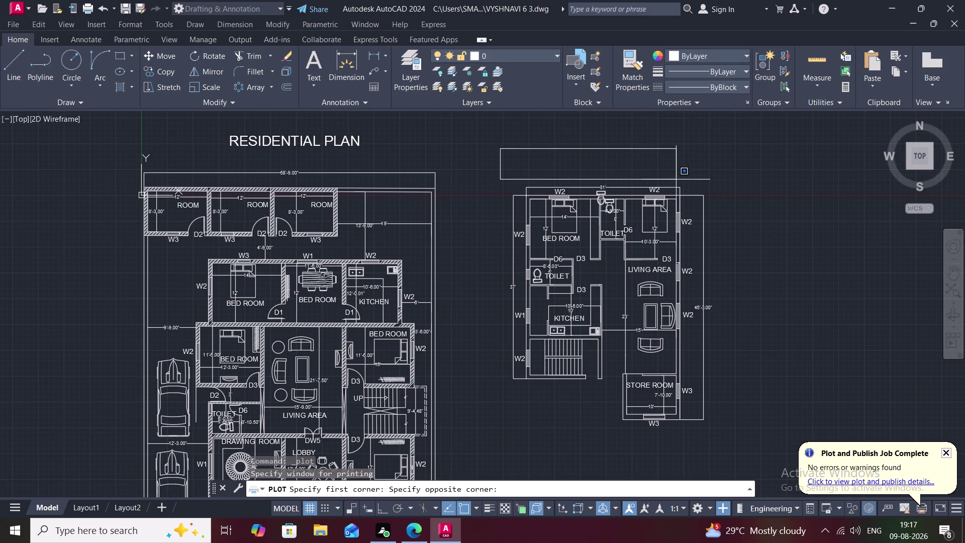
click(743, 447)
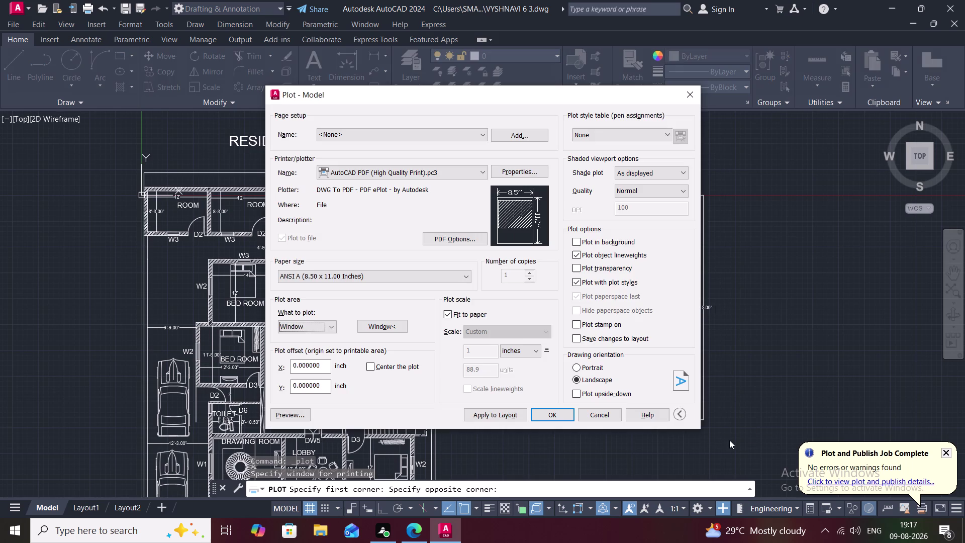
click(574, 364)
click(557, 412)
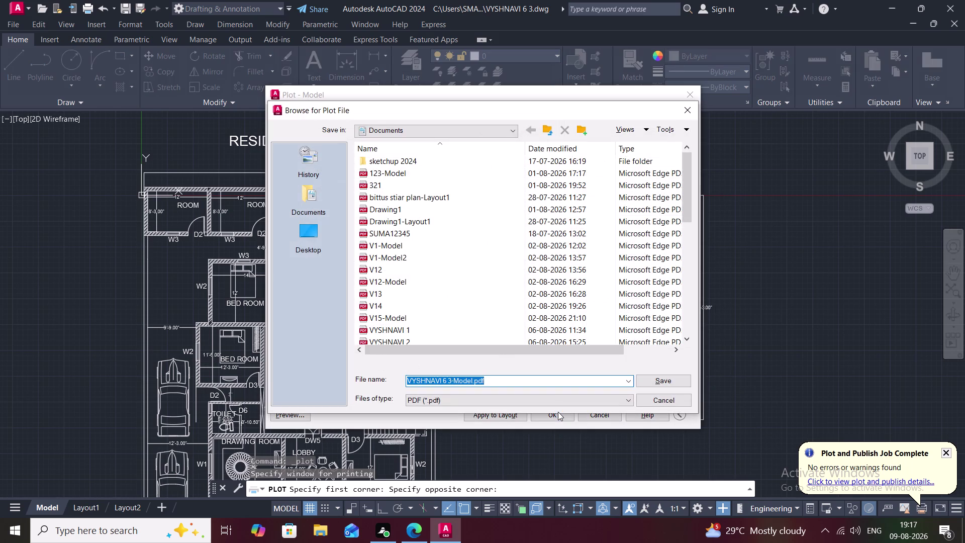
Rename the PDF file to 'VYSHNAVI 6 4' and save it to start plotting.
click(487, 380)
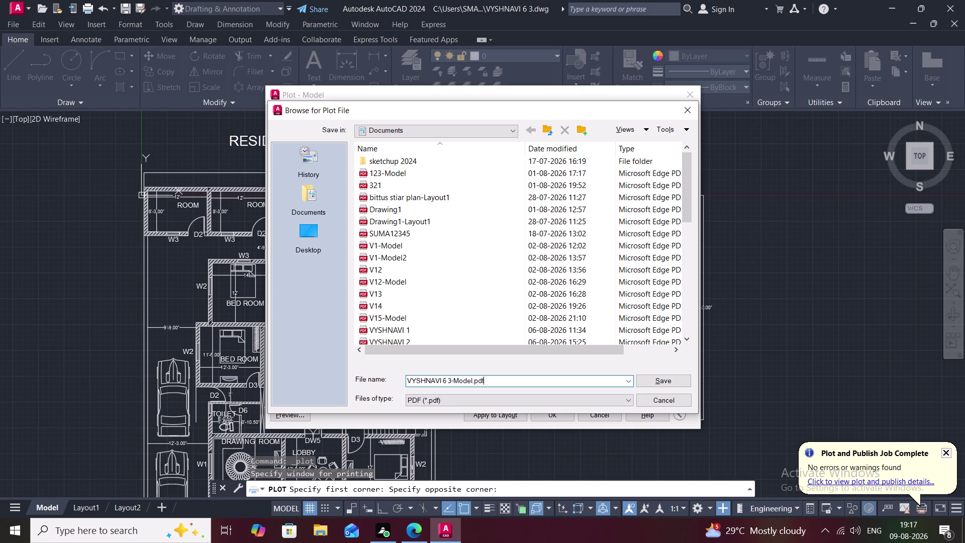
key(BackSpace)
key(BackSpace)
key(BackSpace)
key(BackSpace)
key(BackSpace)
key(BackSpace)
key(BackSpace)
key(BackSpace)
key(BackSpace)
key(BackSpace)
key(BackSpace)
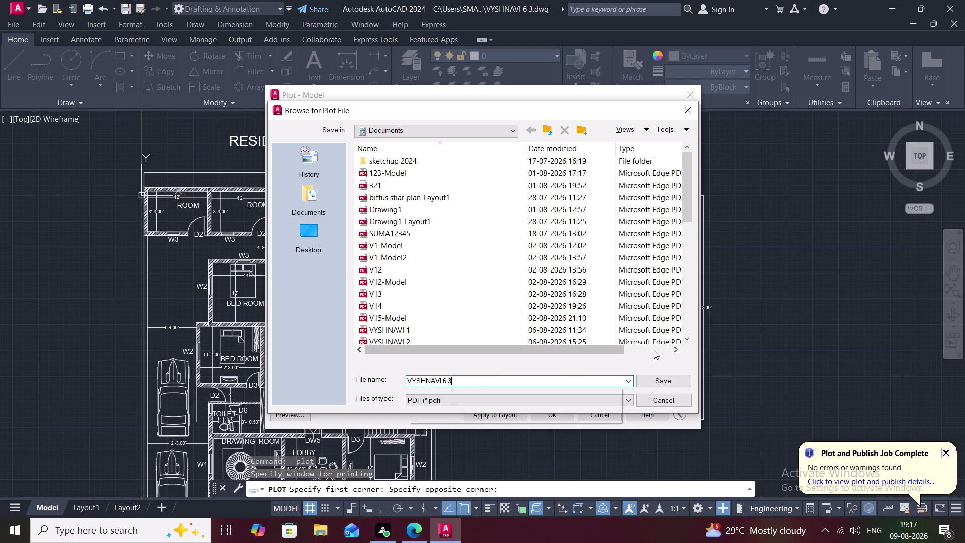
key(4)
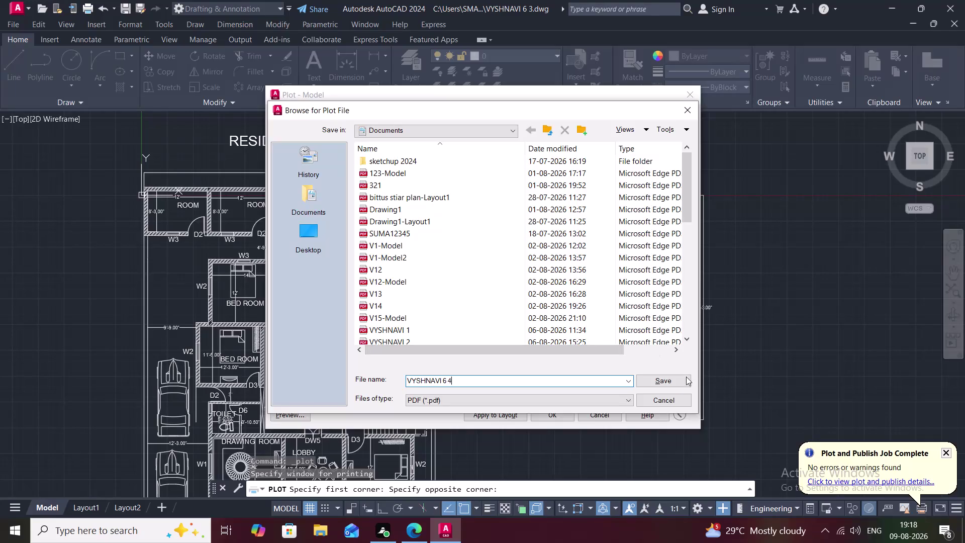
click(674, 380)
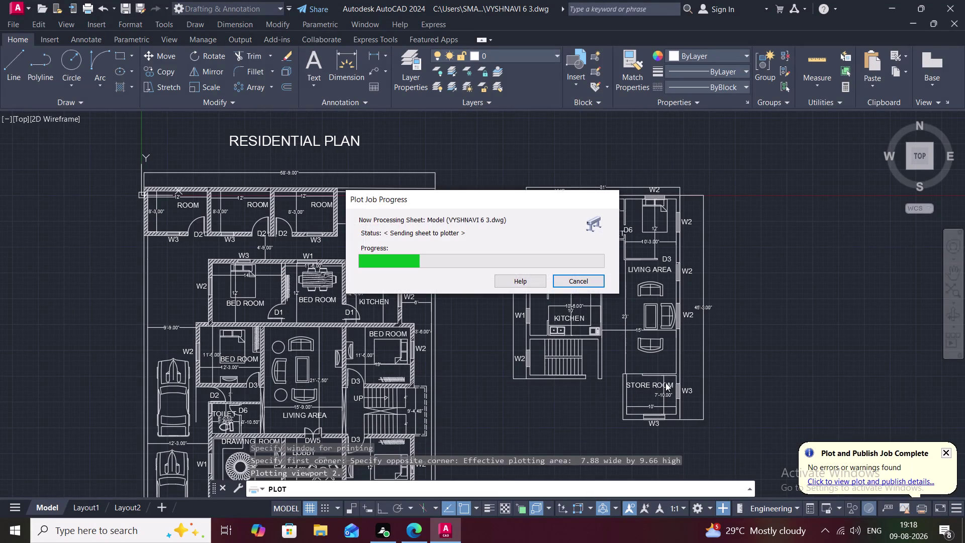